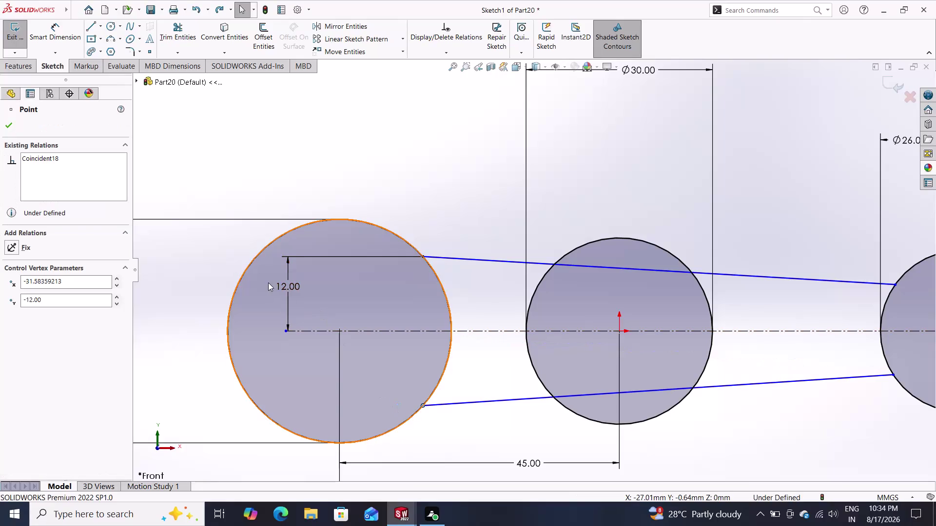
Delete the 12.00 dimension and dimension the left circle's tangent points 24 mm apart.
click(287, 292)
key(Delete)
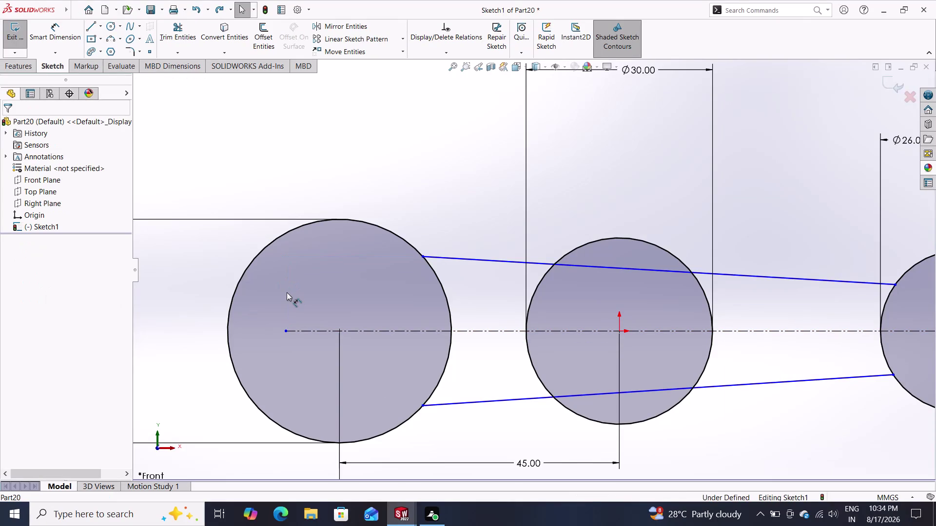
click(55, 32)
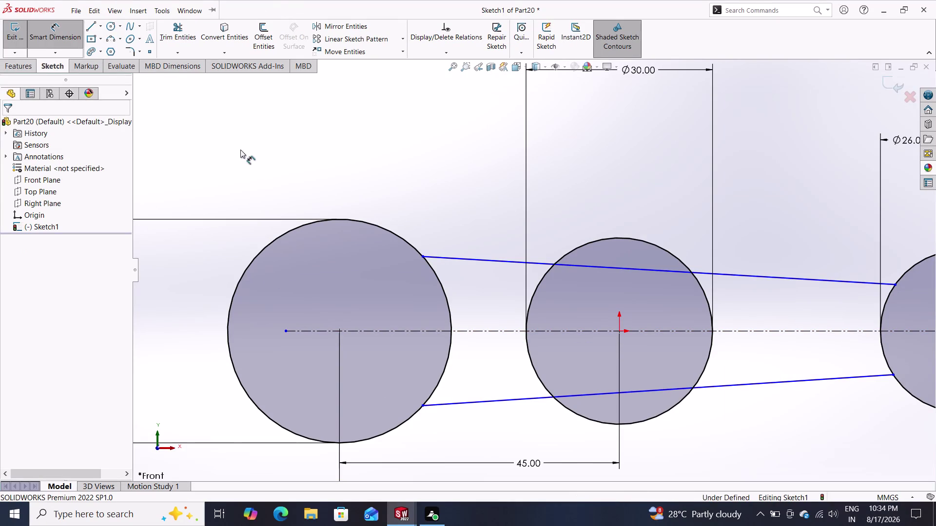
click(422, 257)
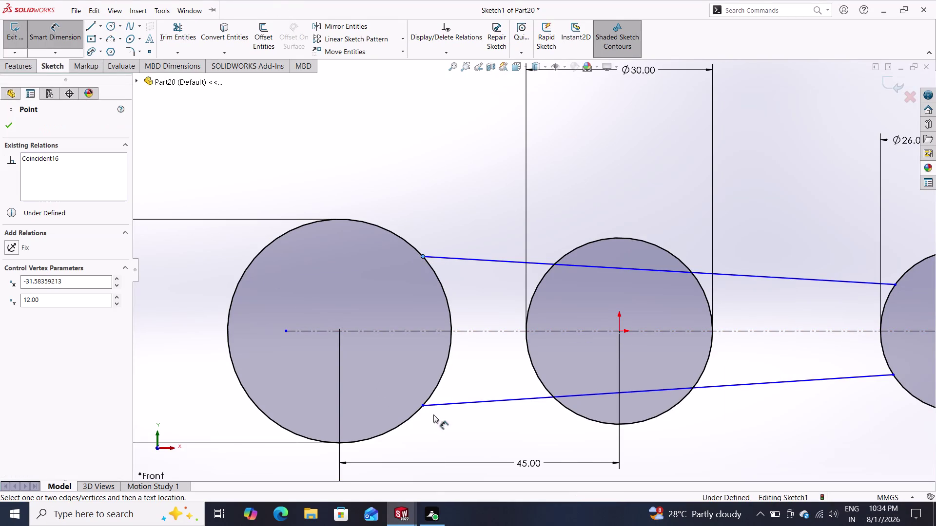
drag(423, 404, 405, 377)
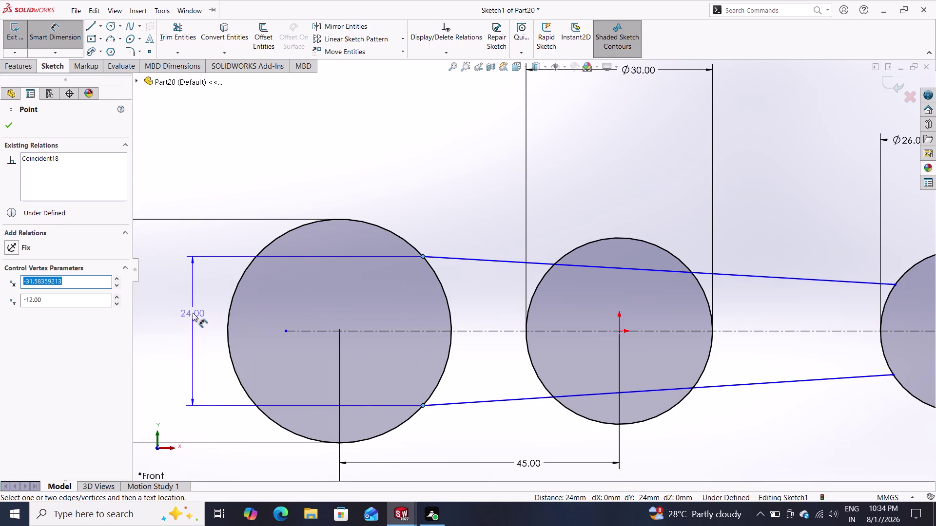
click(192, 312)
click(155, 297)
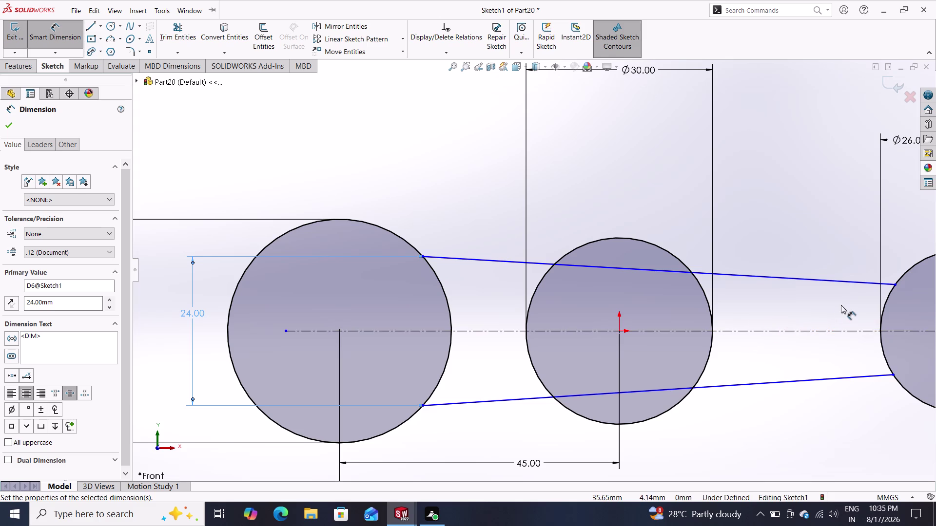
click(868, 283)
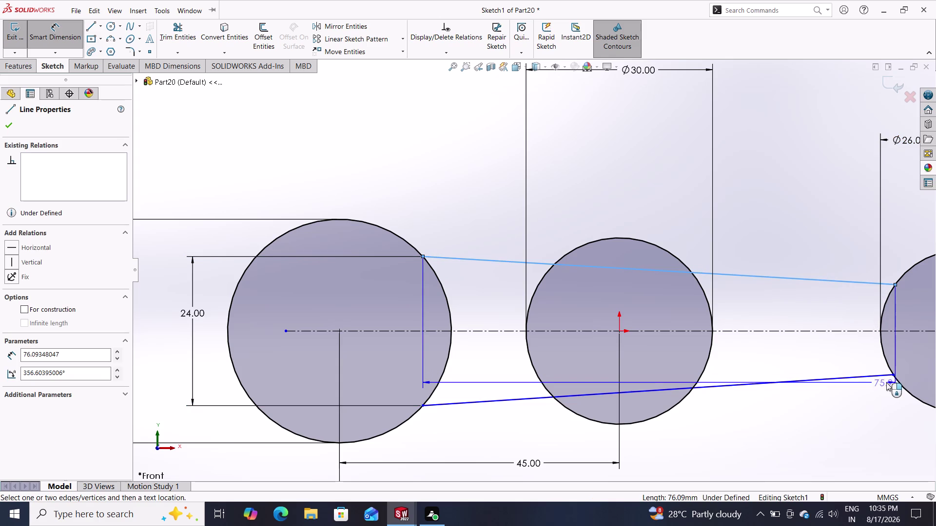
Dimension the right circle's tangent endpoints 15 mm apart, discarding an accidental angle dimension.
click(878, 376)
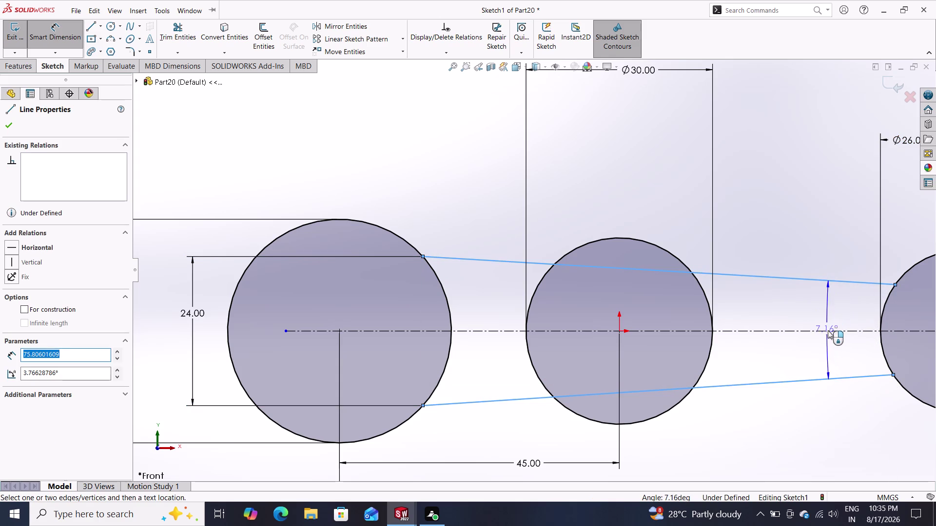
key(Escape)
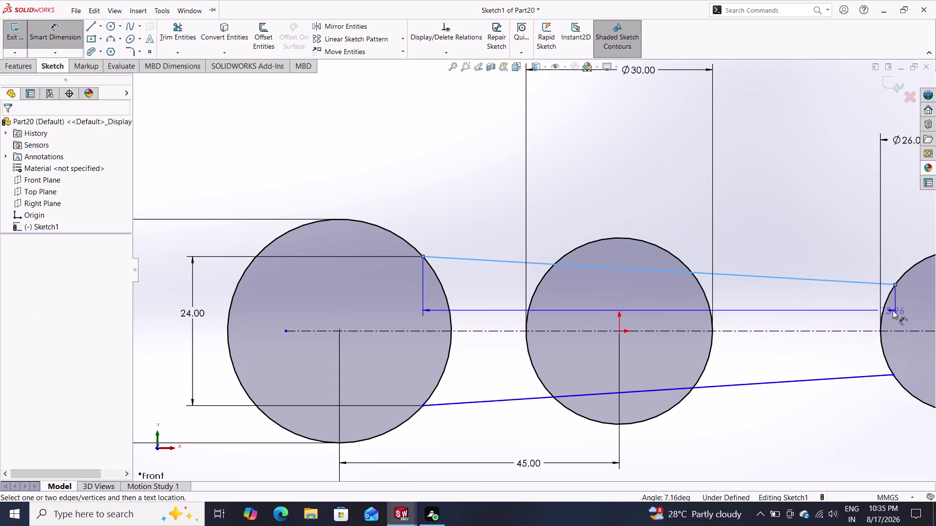
key(Escape)
click(893, 286)
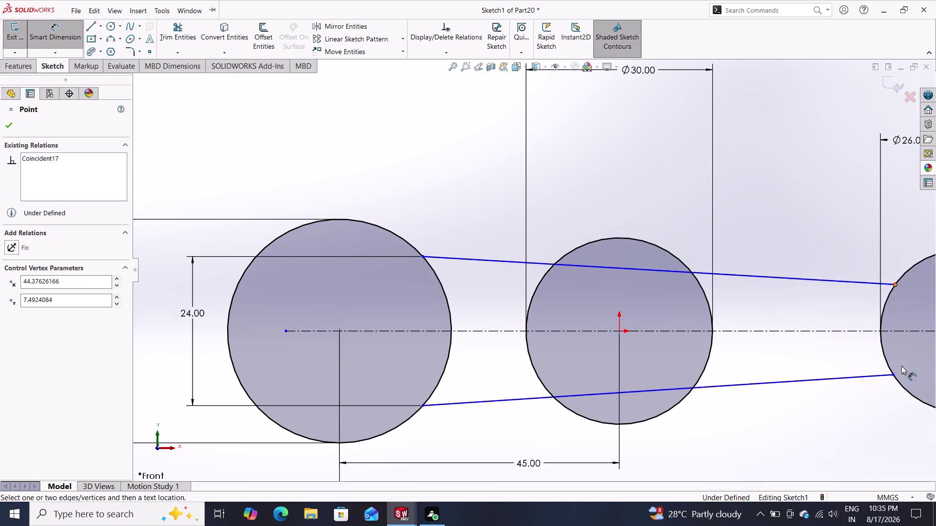
click(894, 374)
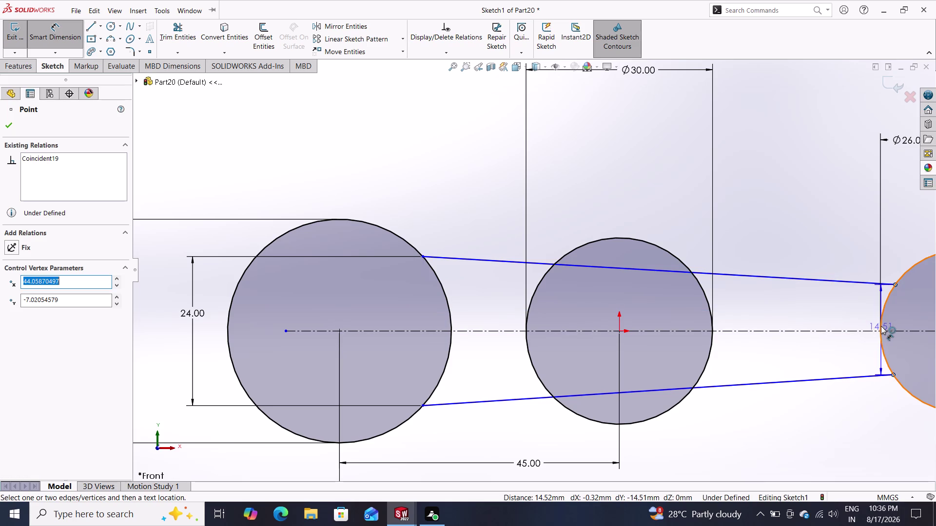
click(850, 321)
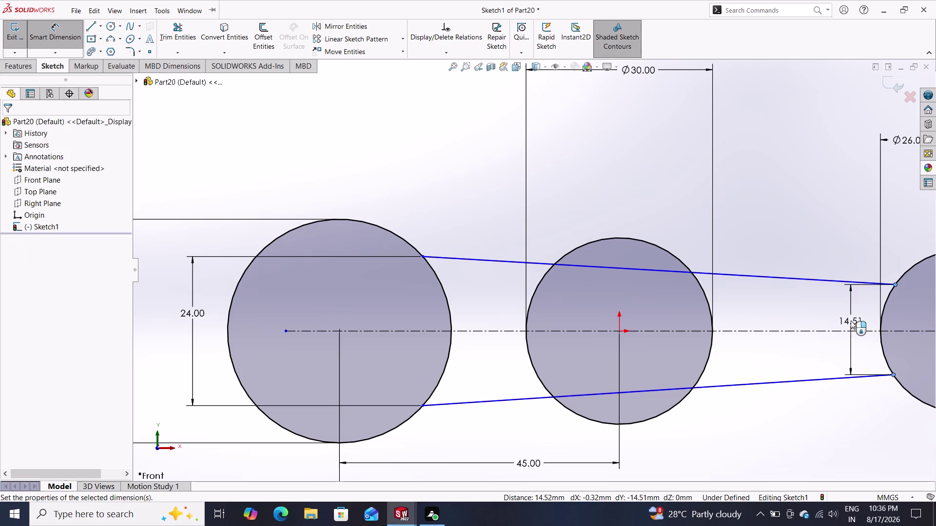
text(15)
key(Return)
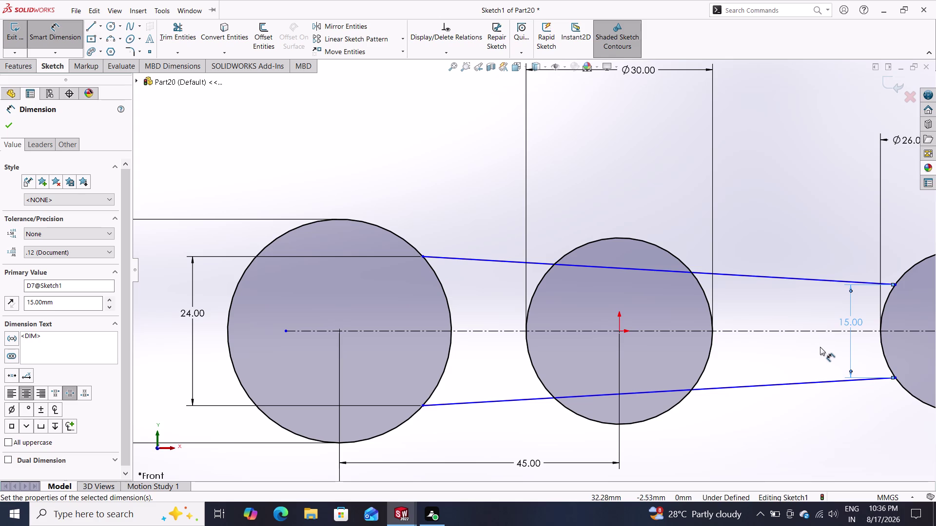
Change the right circle's tangent-point spacing from 15 to 11 mm.
double_click(847, 323)
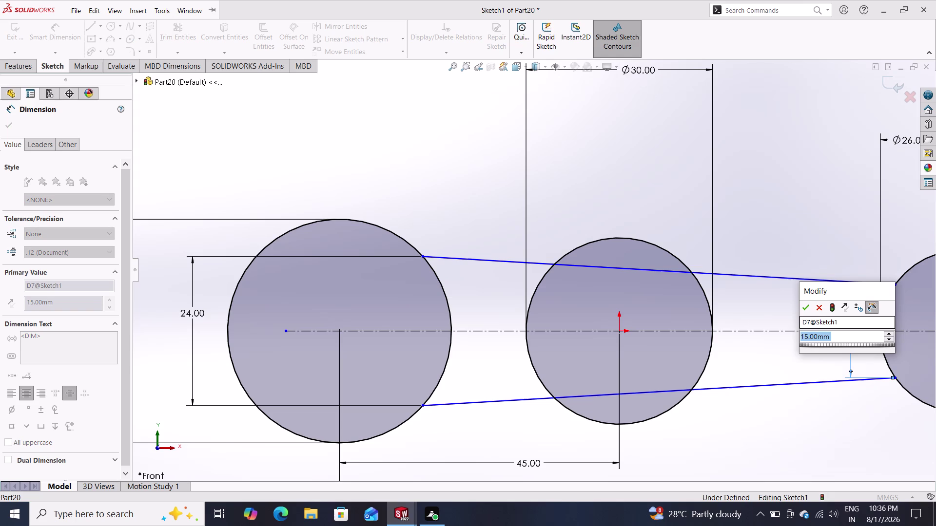
text(1)
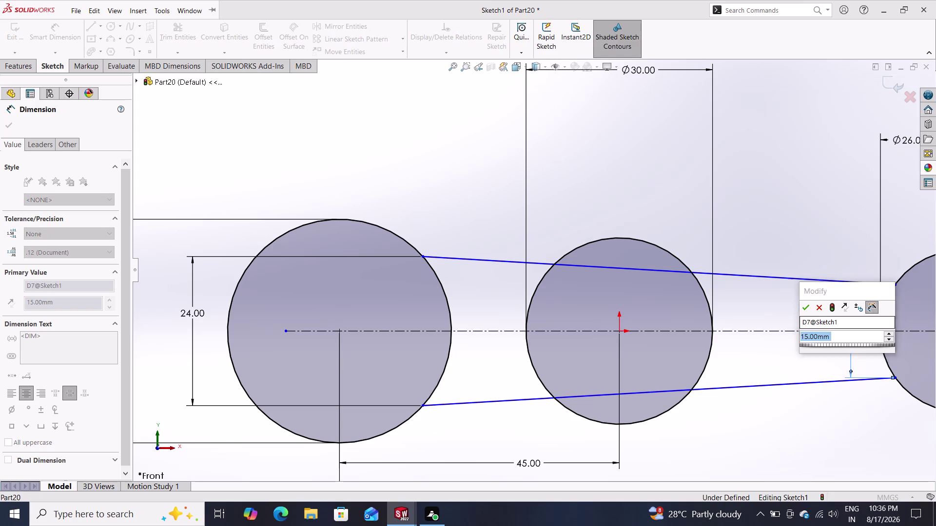
text(1)
key(Return)
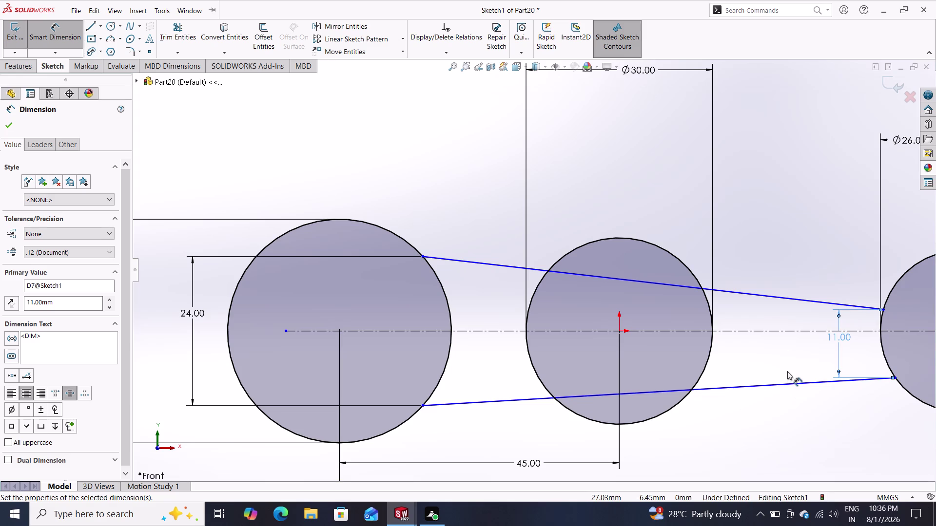
click(810, 330)
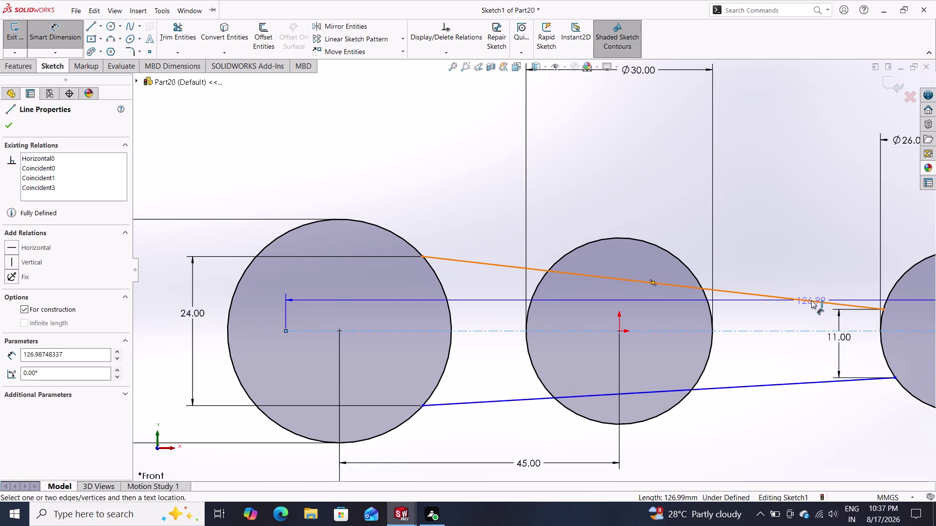
Dimension the right upper tangent point 11/2 (5.50 mm) above the centerline.
click(811, 298)
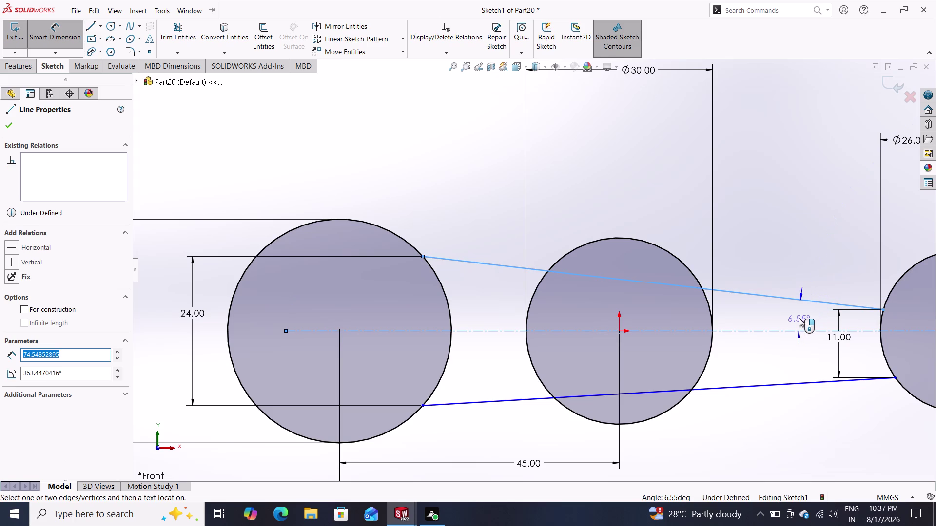
key(Escape)
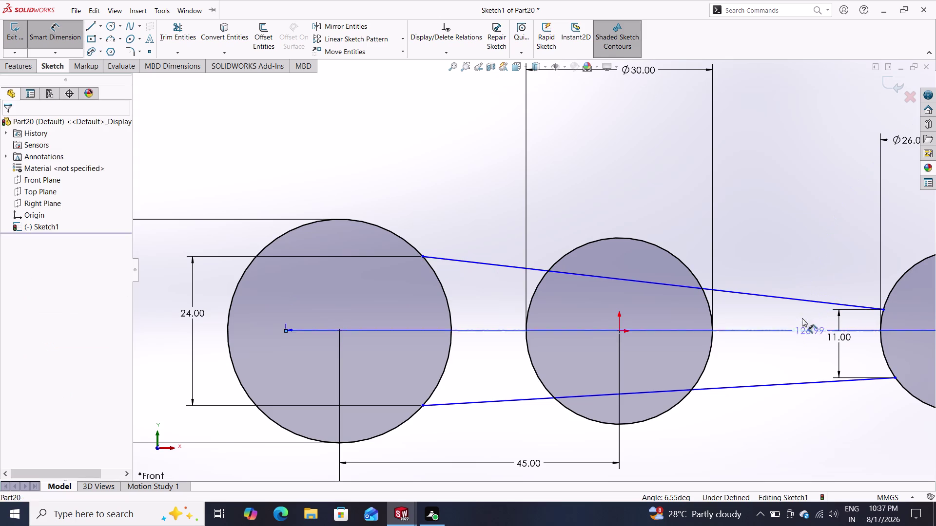
key(Escape)
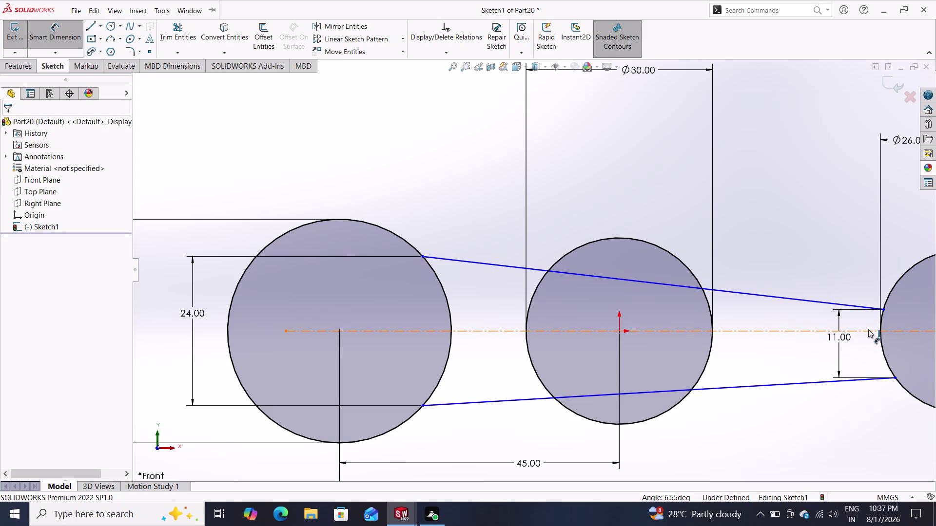
click(874, 332)
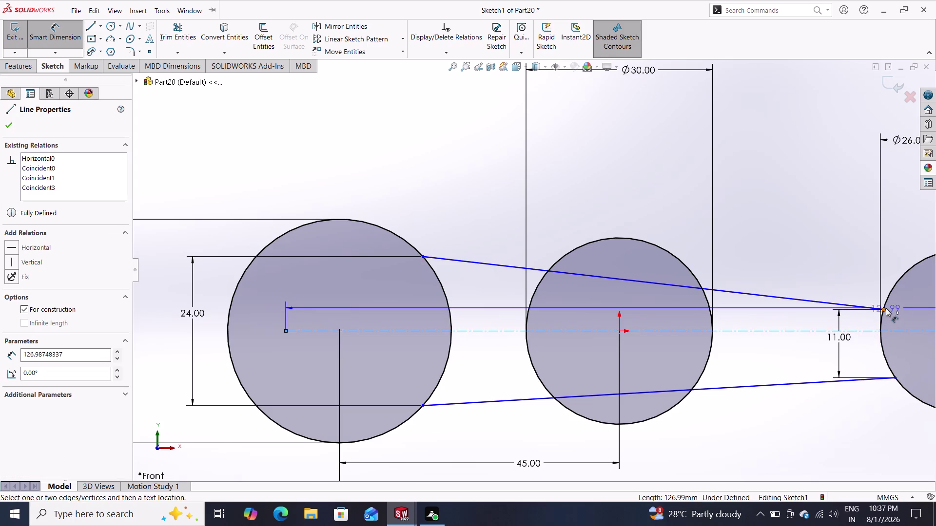
click(885, 308)
click(803, 314)
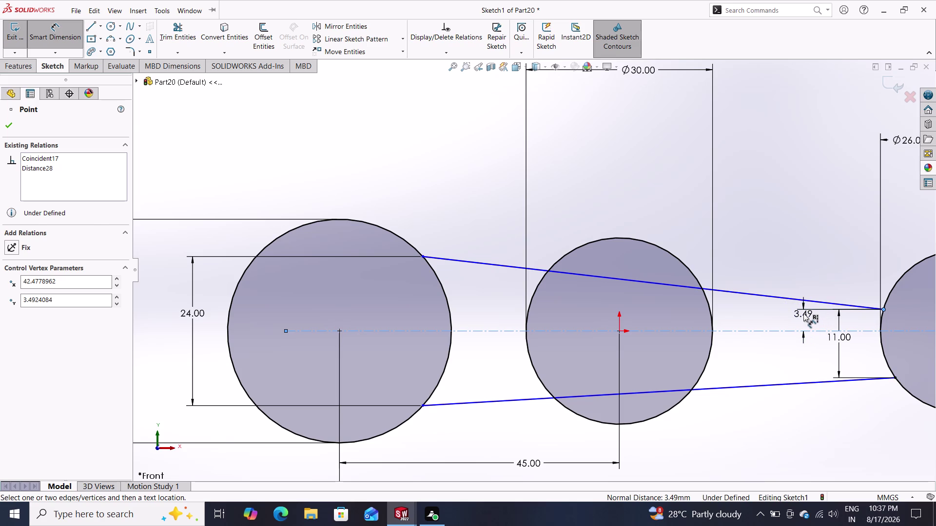
text(1)
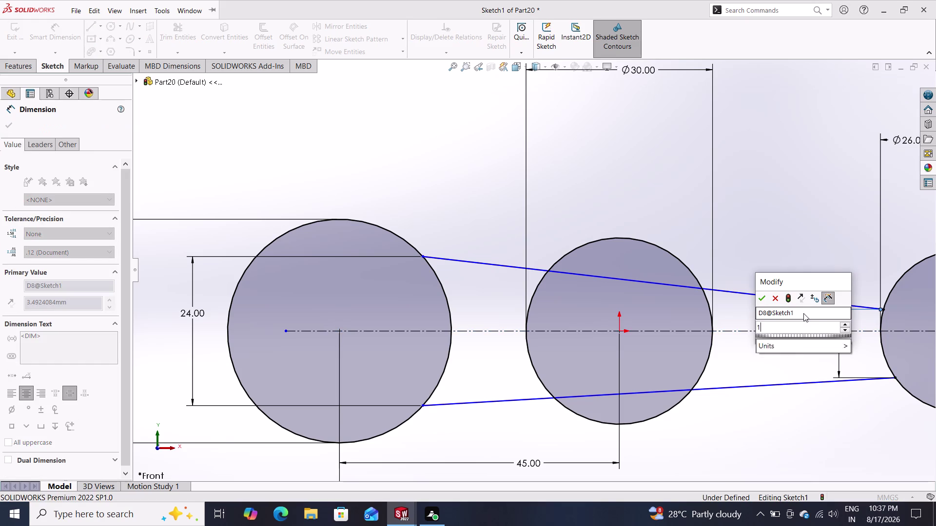
text(1)
text(/2)
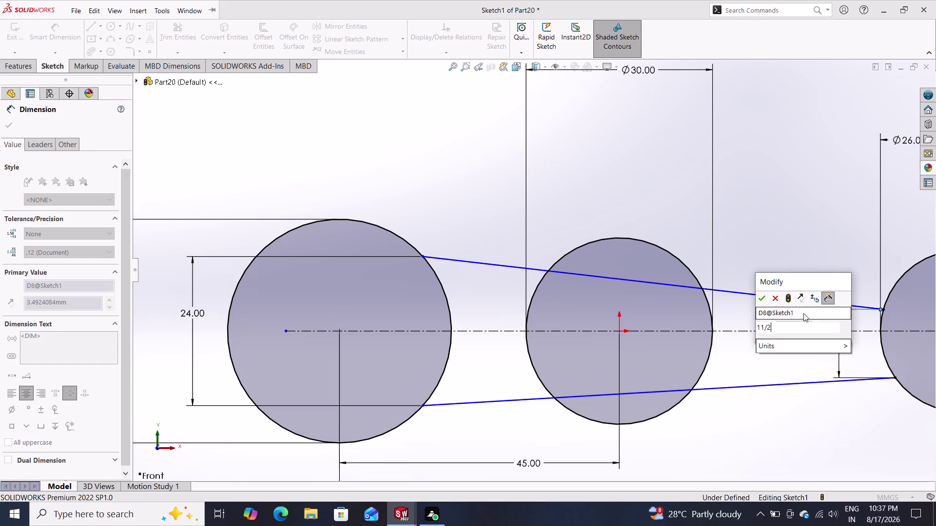
key(Return)
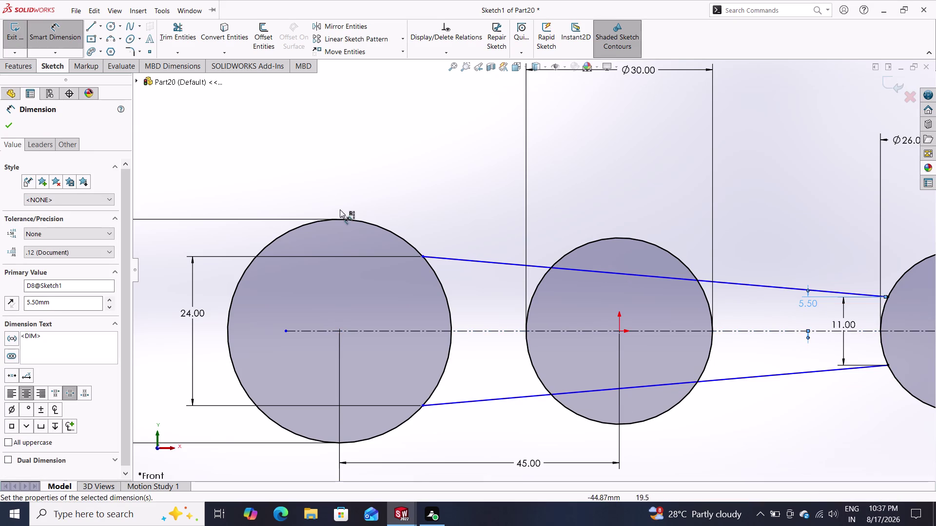
click(9, 125)
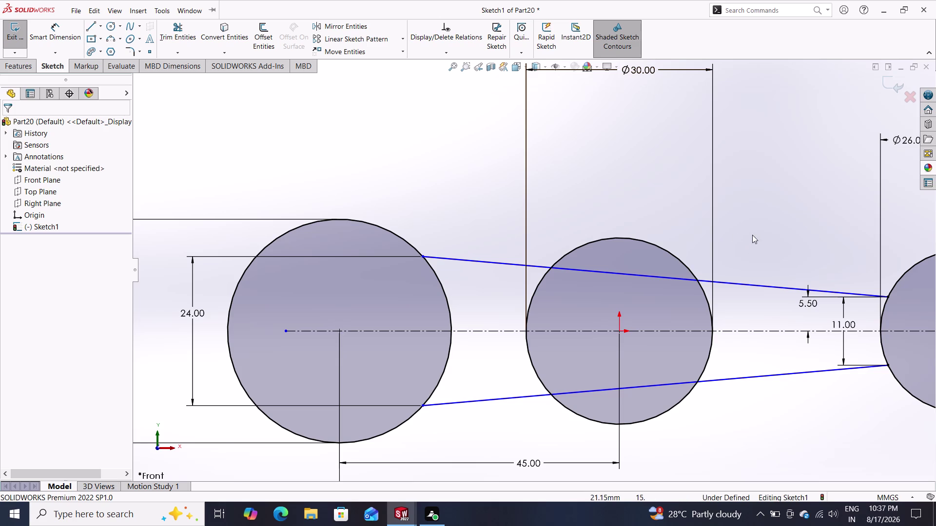
Trim the middle and right circles' unwanted arcs, accepting deletion of the 11.00 dimension.
scroll(down, 3)
scroll(up, 3)
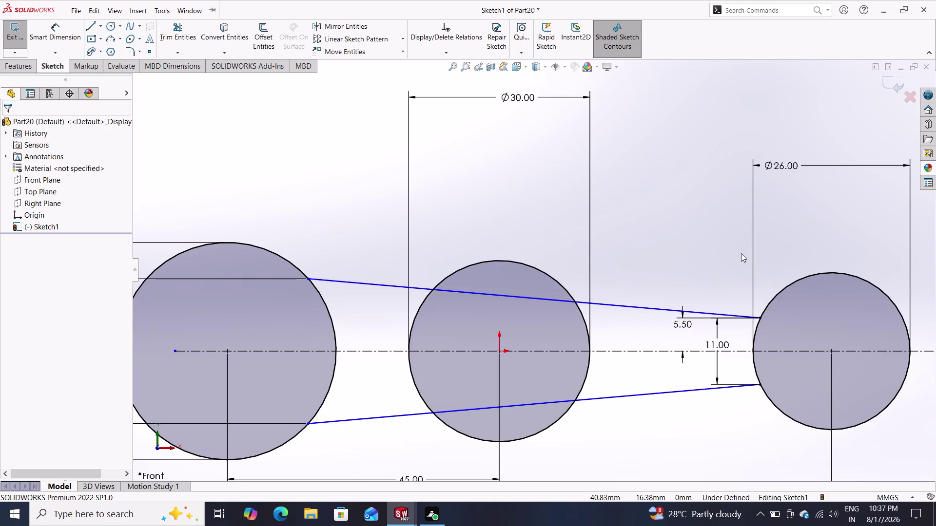
scroll(down, 3)
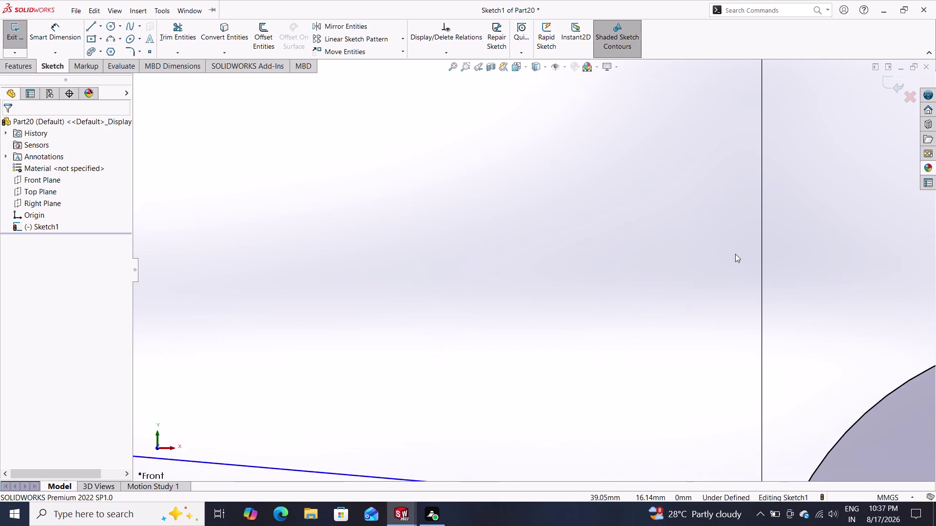
scroll(up, 3)
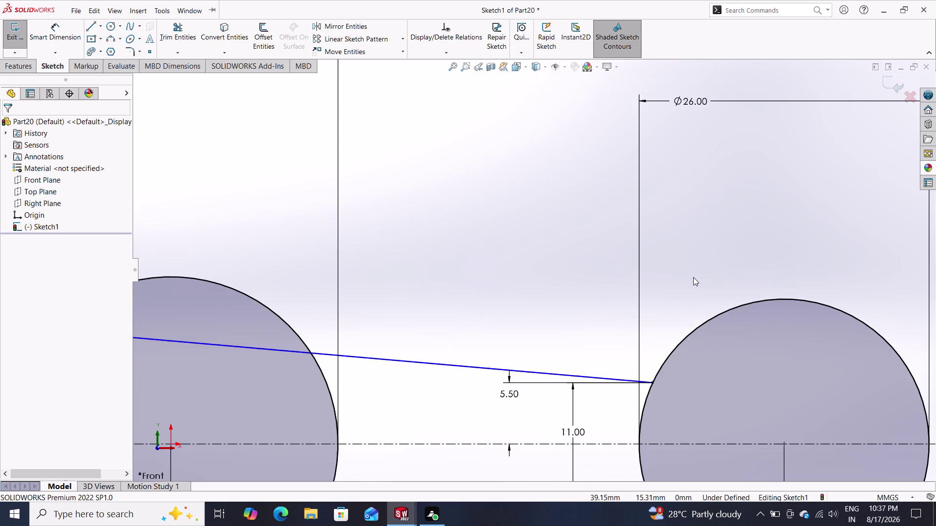
scroll(up, 3)
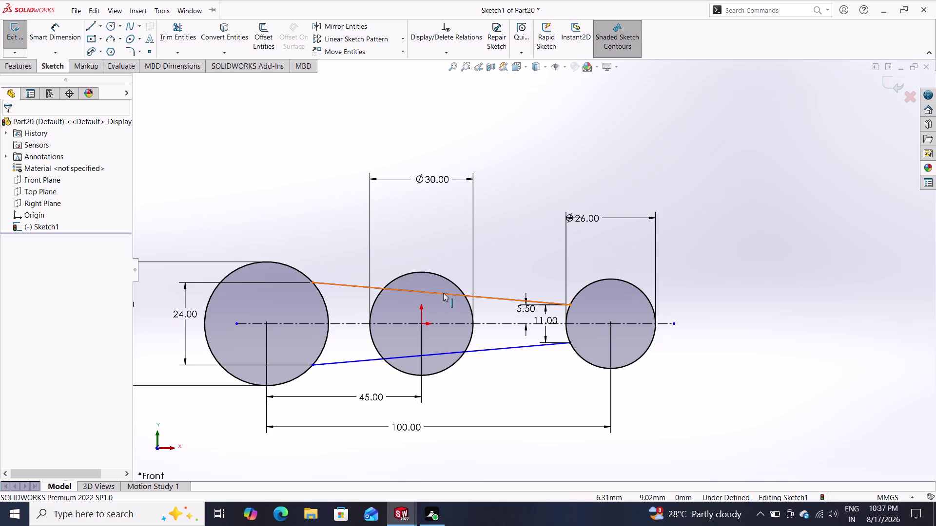
click(175, 35)
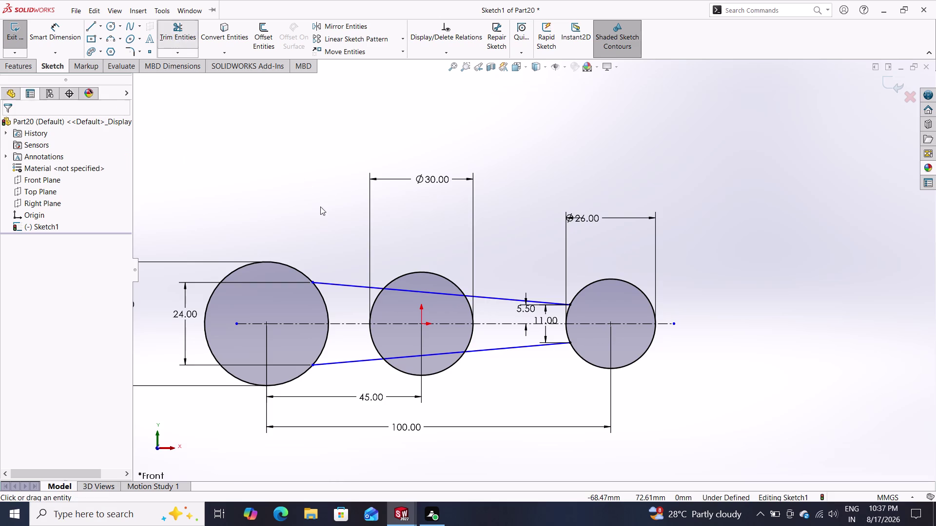
click(411, 289)
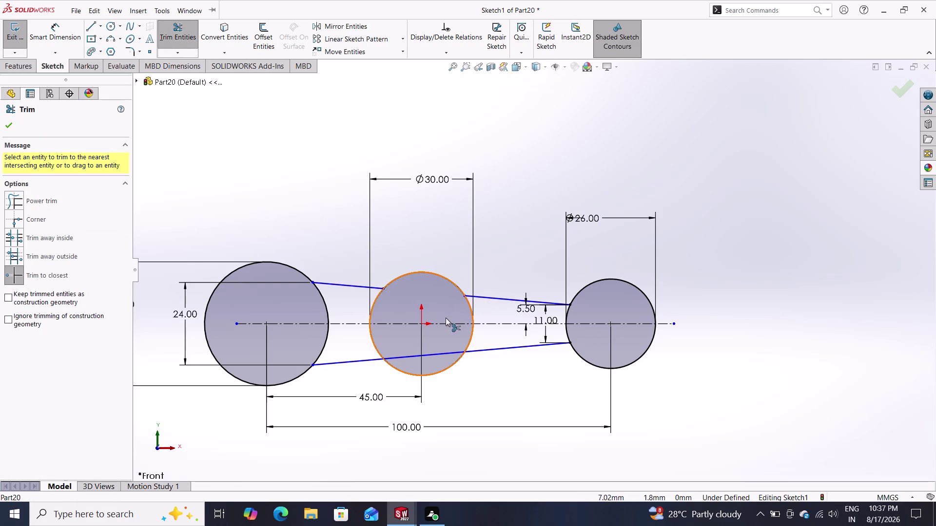
click(469, 304)
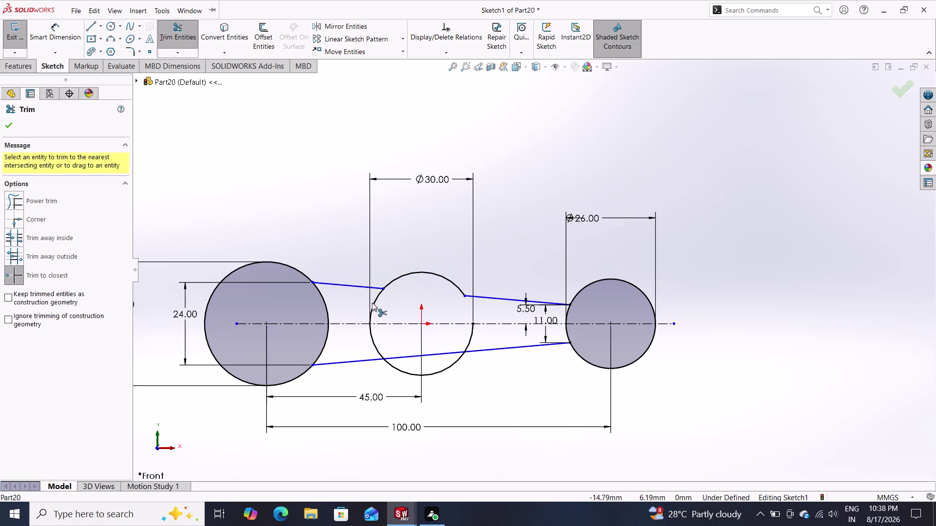
click(373, 303)
click(568, 313)
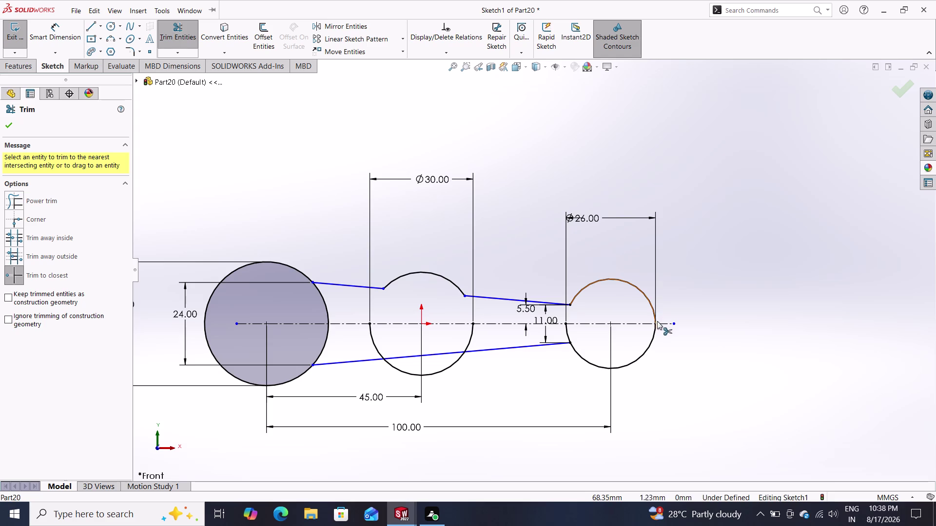
click(645, 354)
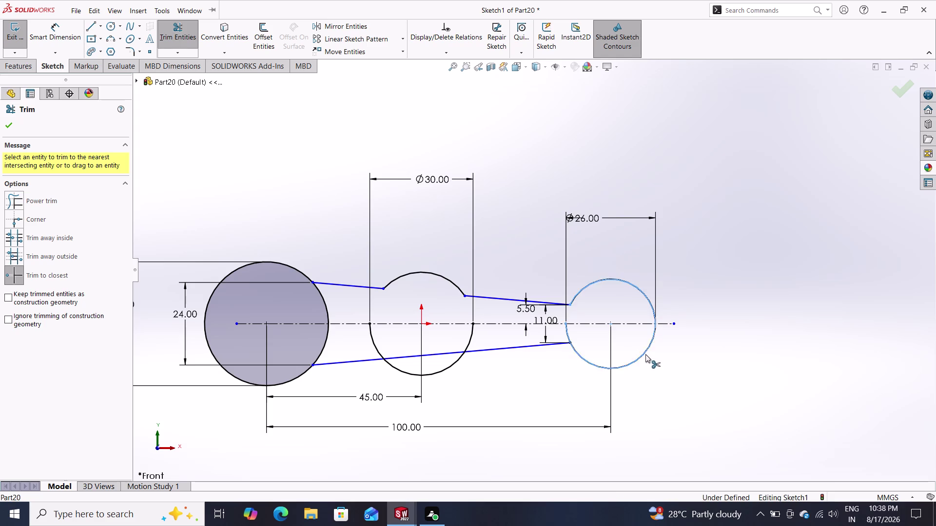
click(568, 334)
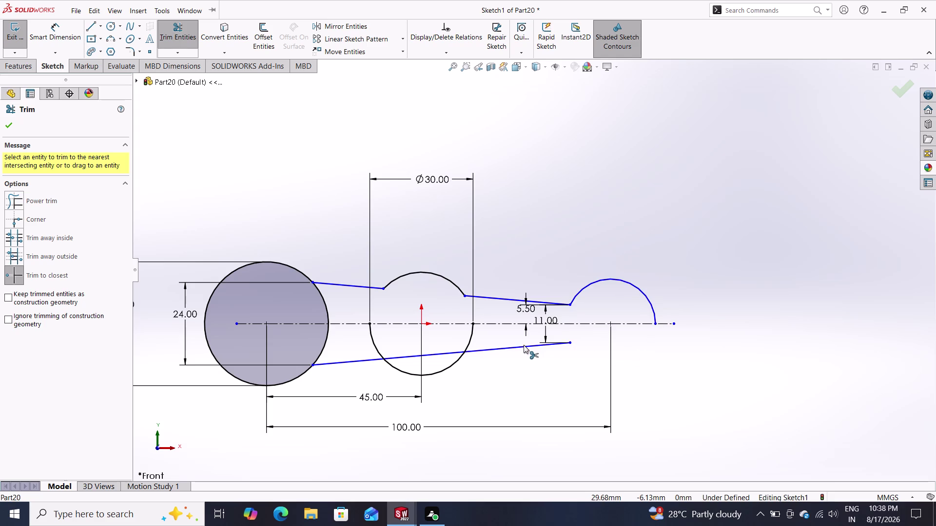
click(523, 345)
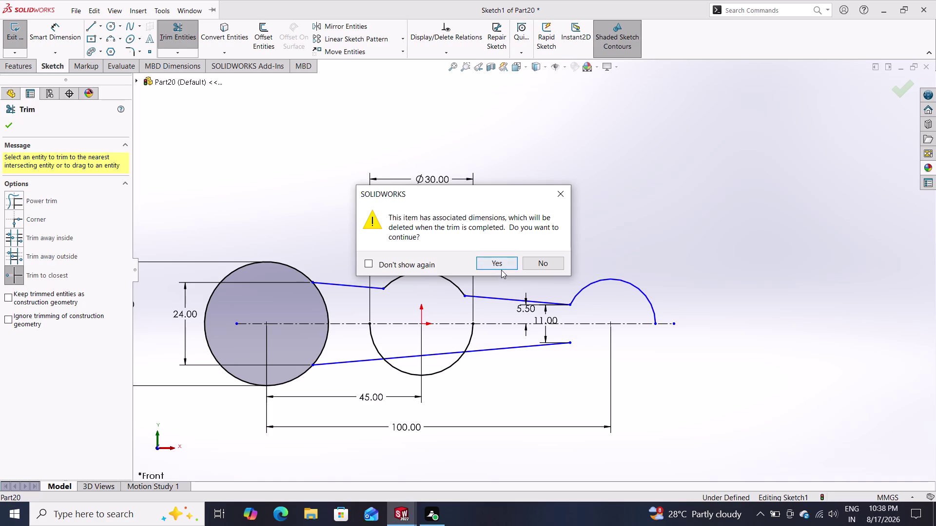
click(501, 266)
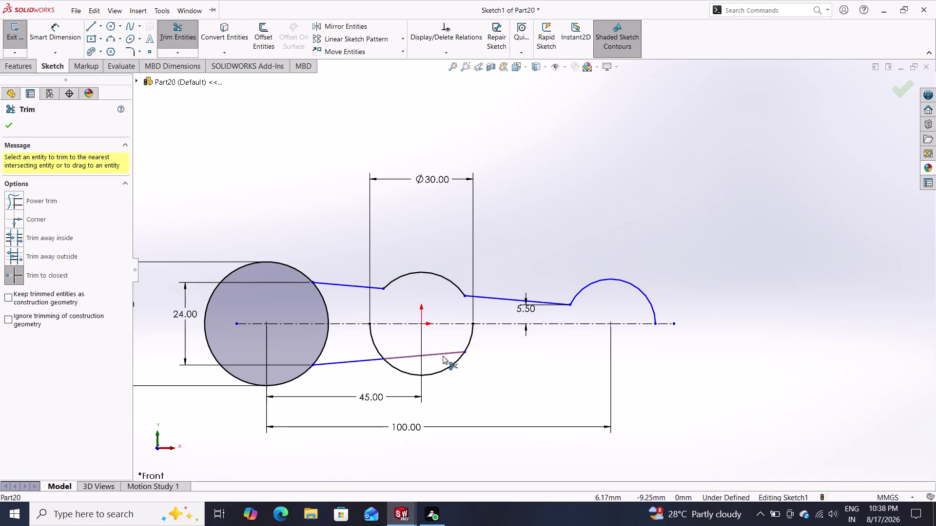
Trim the lower lines and the middle circle's lower arc, undoing the last trim.
click(442, 354)
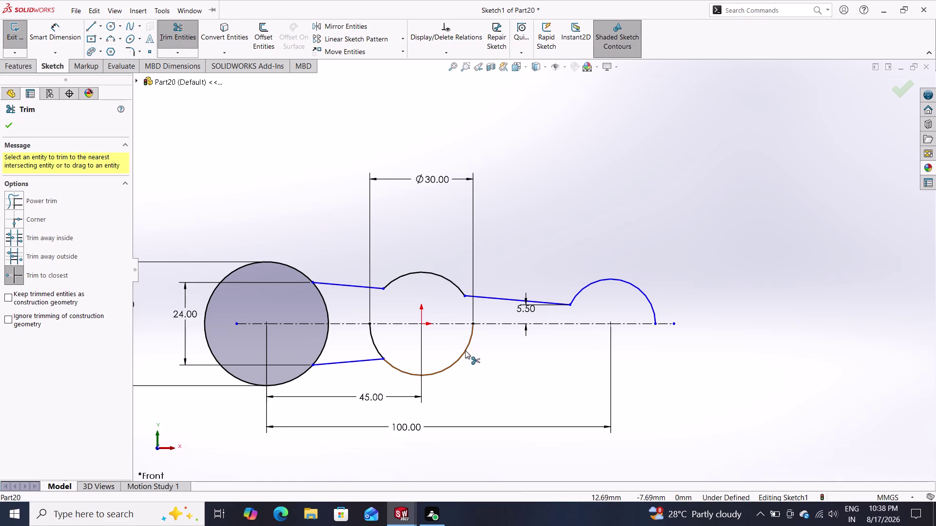
click(465, 350)
click(374, 342)
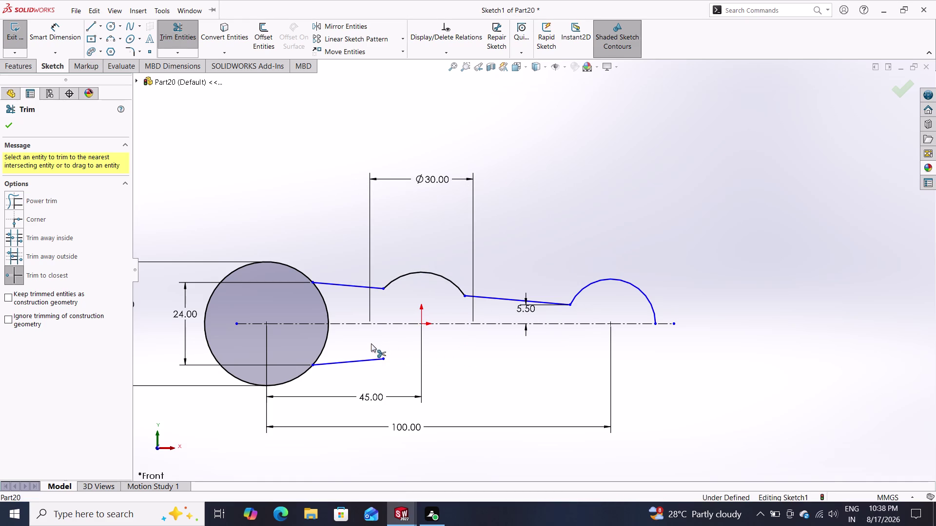
click(353, 361)
click(321, 350)
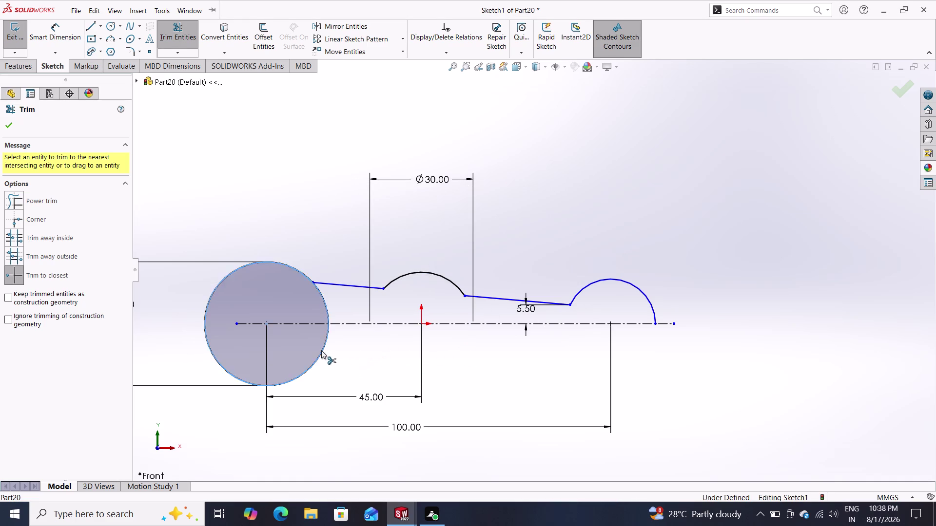
key(ctrl+z)
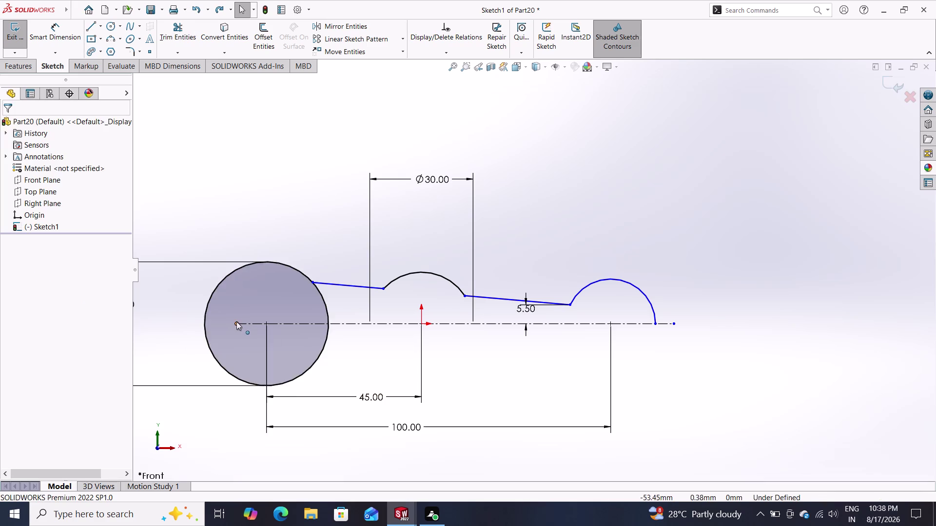
Extend the centreline past the left circle and trim the left circle's arc.
drag(236, 323, 200, 321)
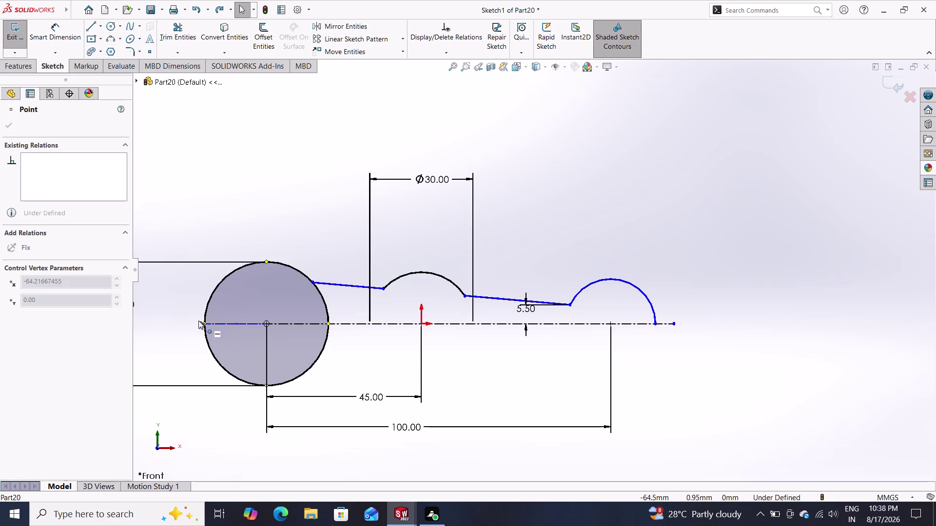
drag(200, 321, 196, 321)
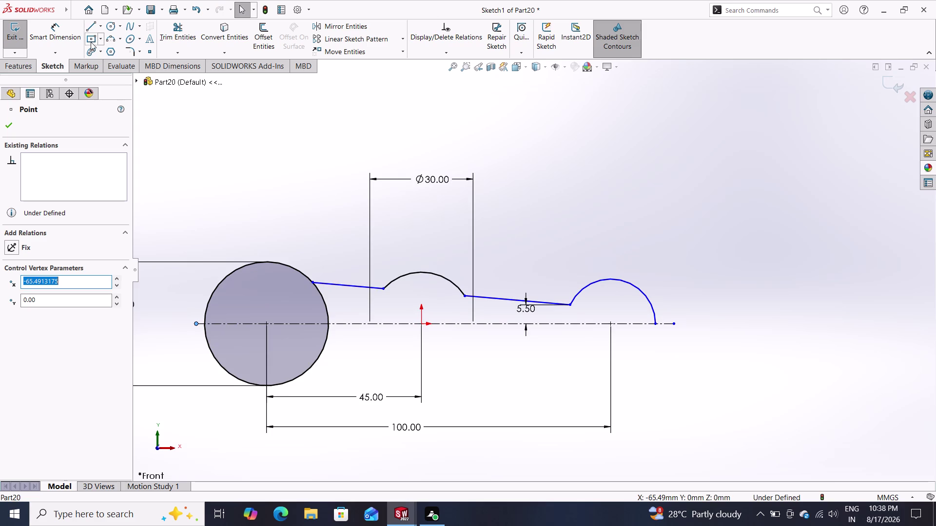
click(174, 30)
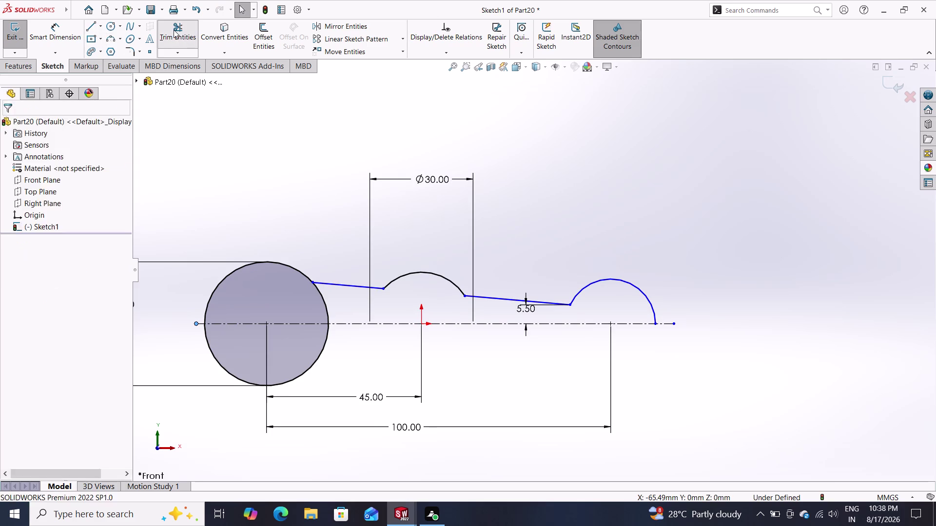
click(321, 355)
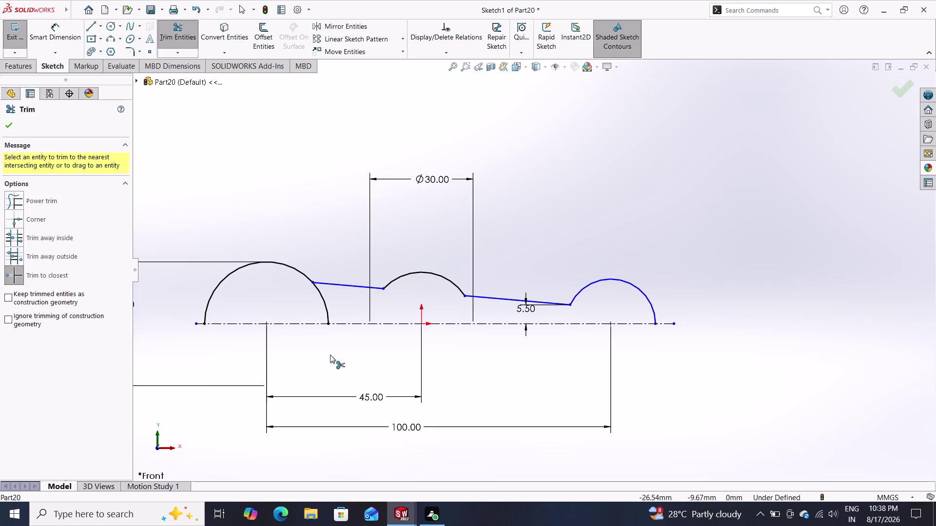
click(325, 307)
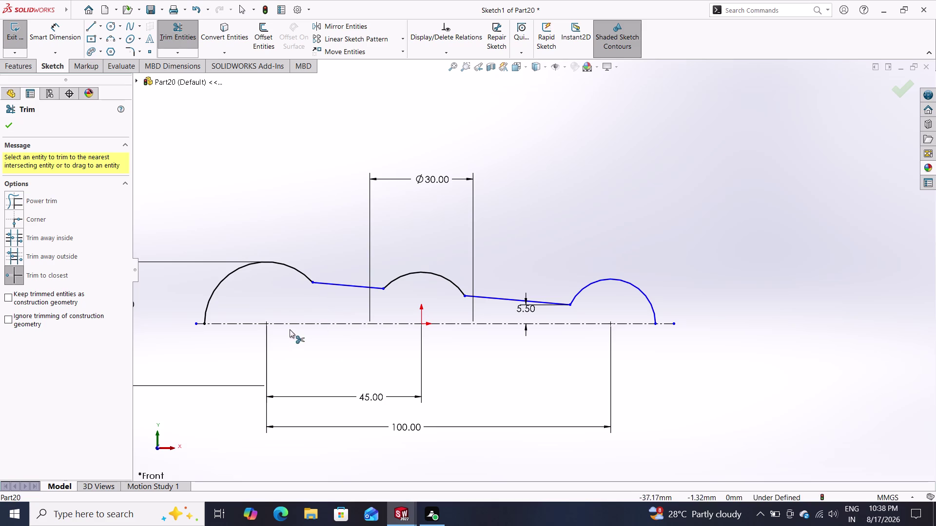
click(9, 122)
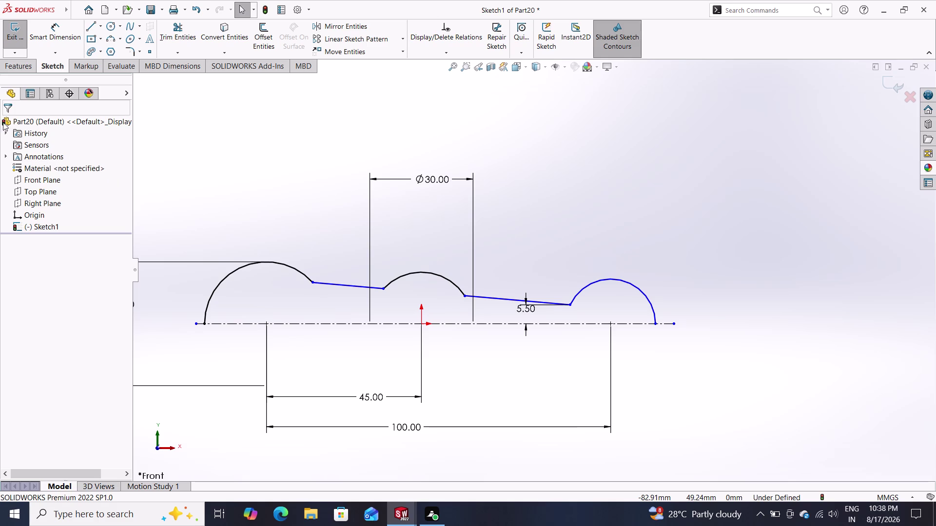
click(89, 28)
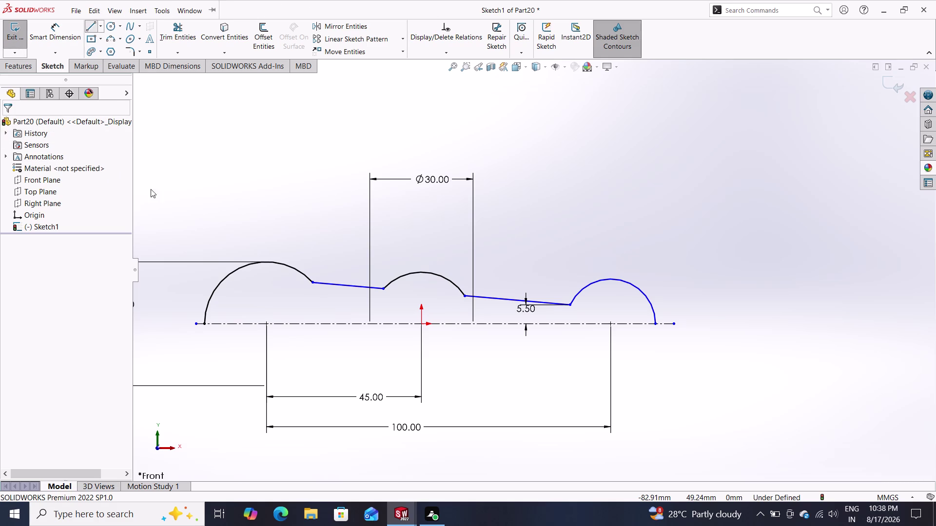
Draw a horizontal closing line along the centreline between the profile's end points.
click(205, 325)
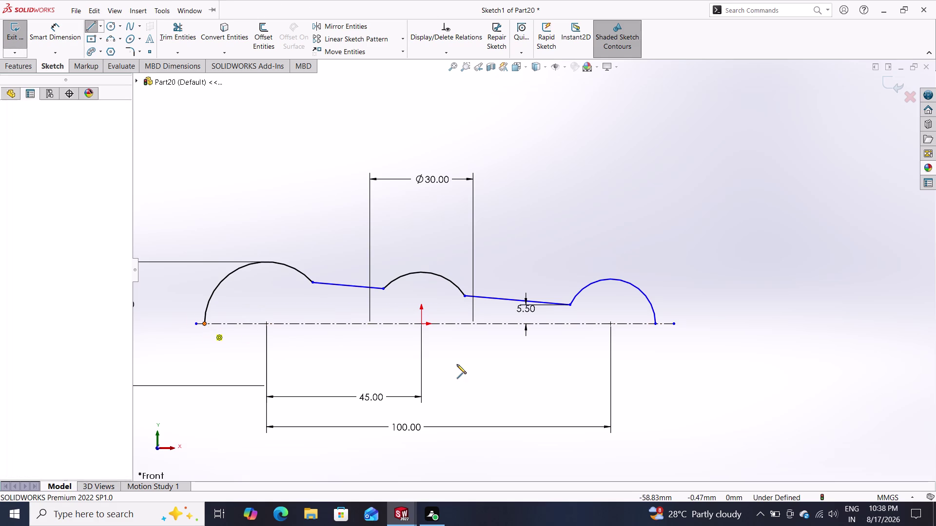
click(654, 325)
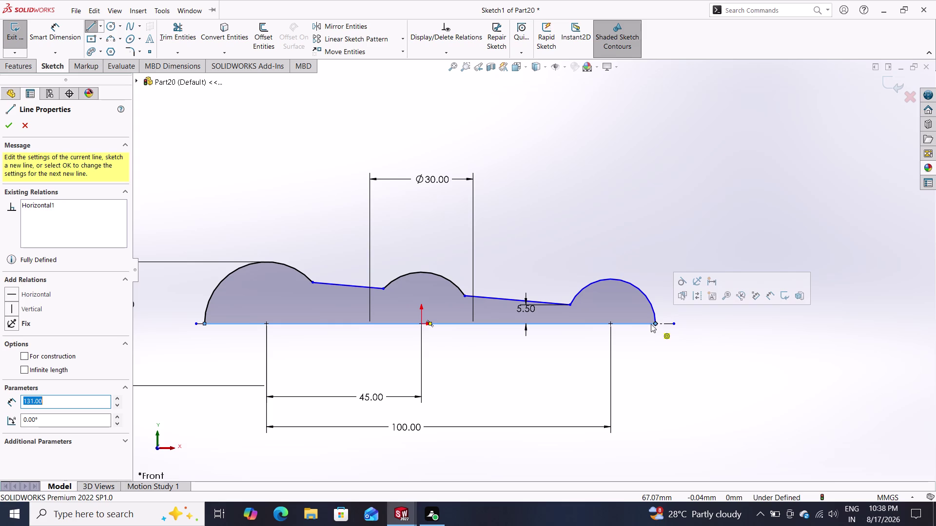
key(Escape)
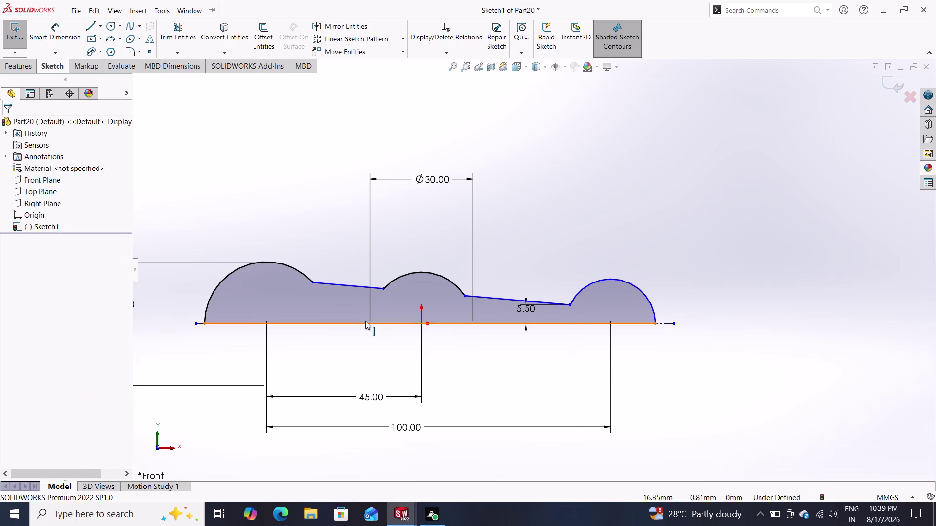
click(19, 64)
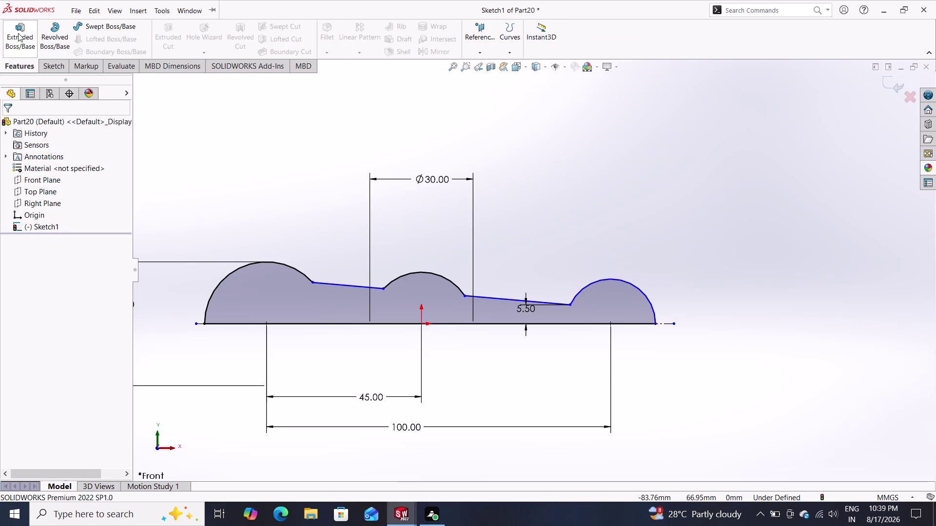
click(53, 38)
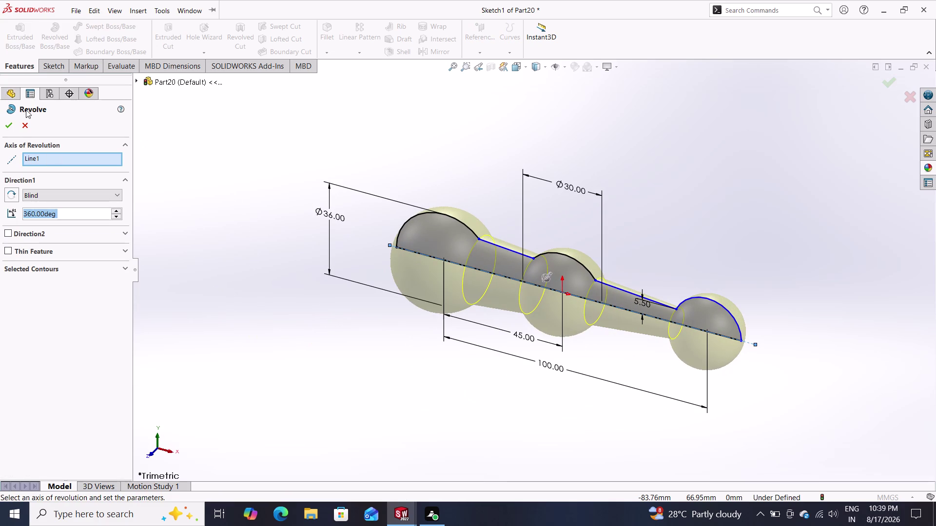
Accept the 360° revolve about Line1, creating the Revolve1 solid.
click(11, 125)
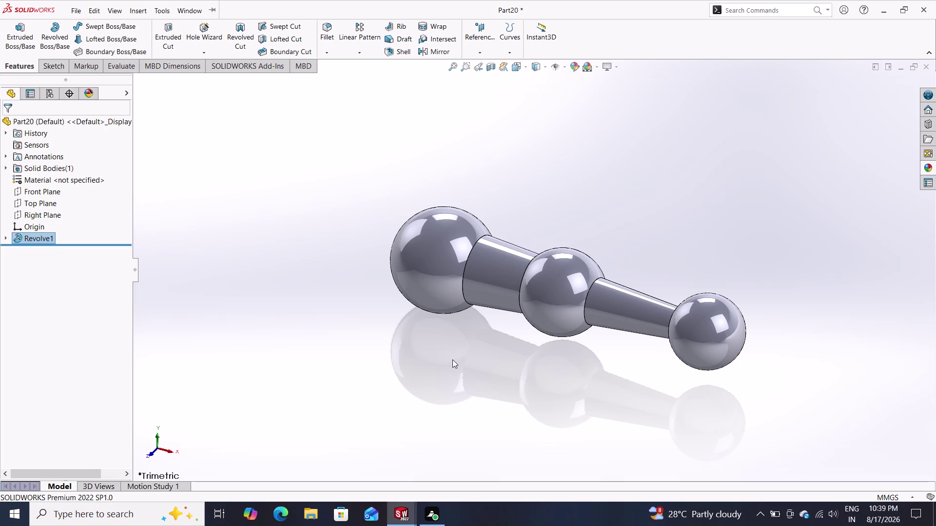
click(51, 202)
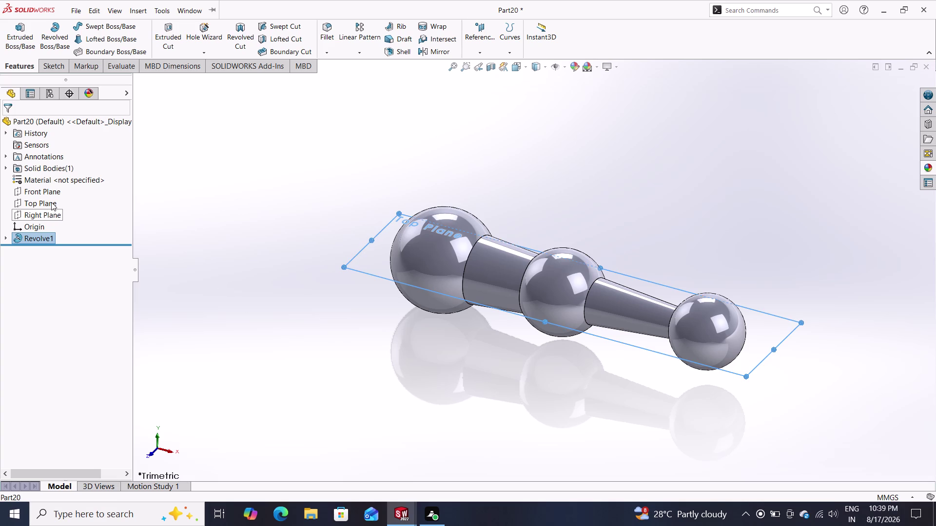
Open Sketch2 on the Top Plane of the revolved part.
click(59, 186)
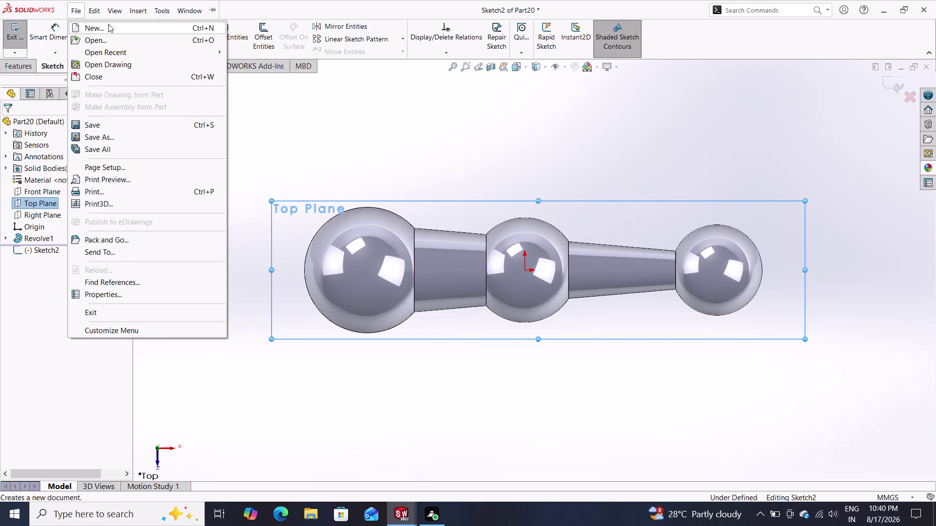
click(271, 146)
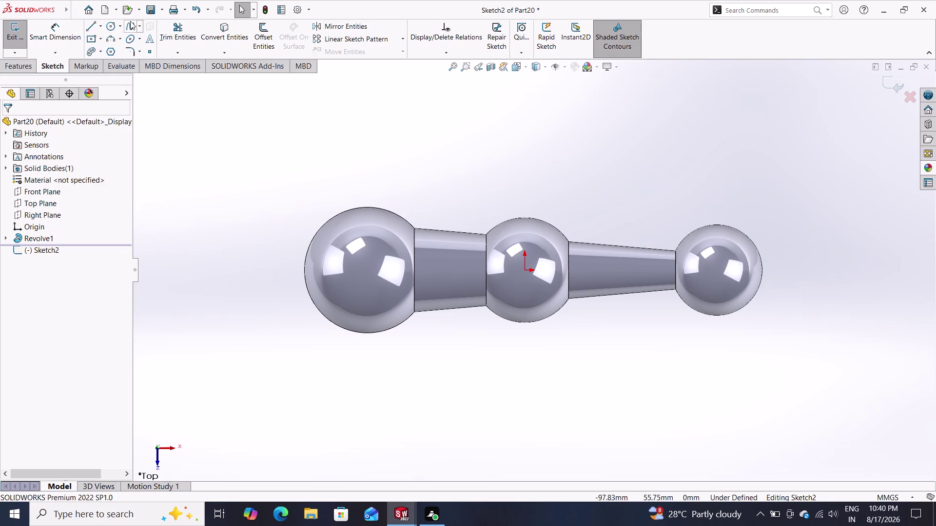
Sketch a circle at the origin on the middle ball and give it a 13 mm diameter.
click(116, 27)
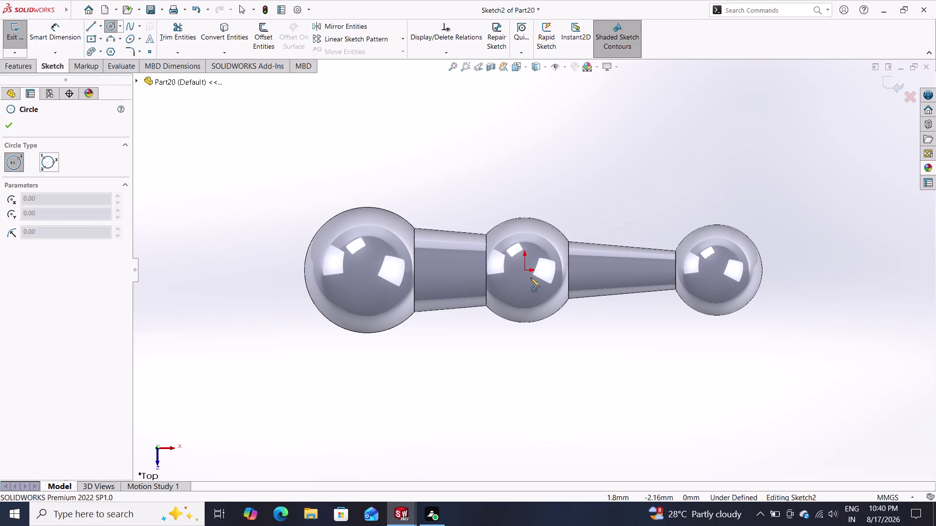
click(525, 270)
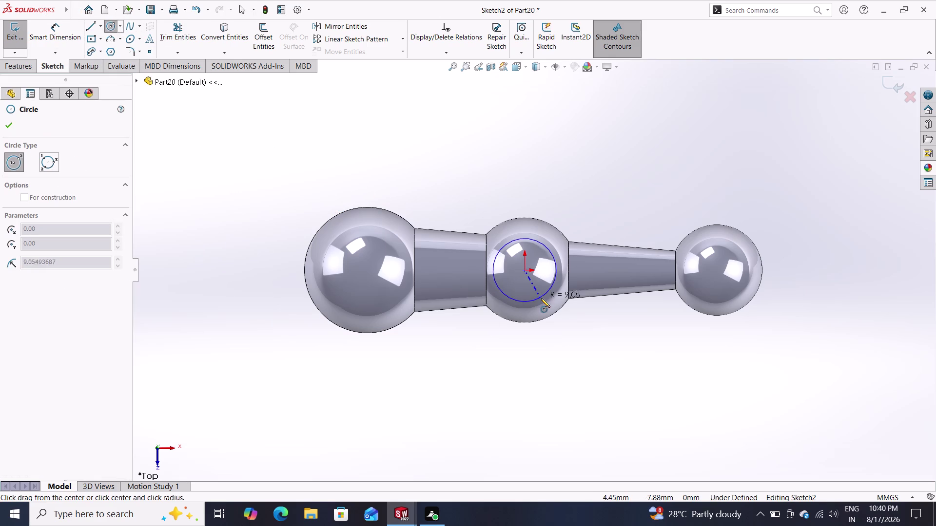
click(541, 298)
click(63, 39)
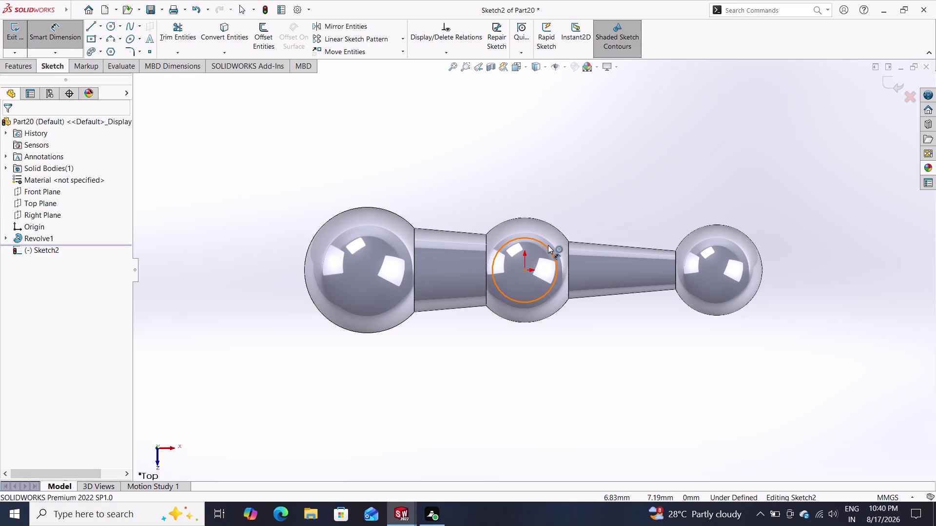
click(547, 245)
click(575, 180)
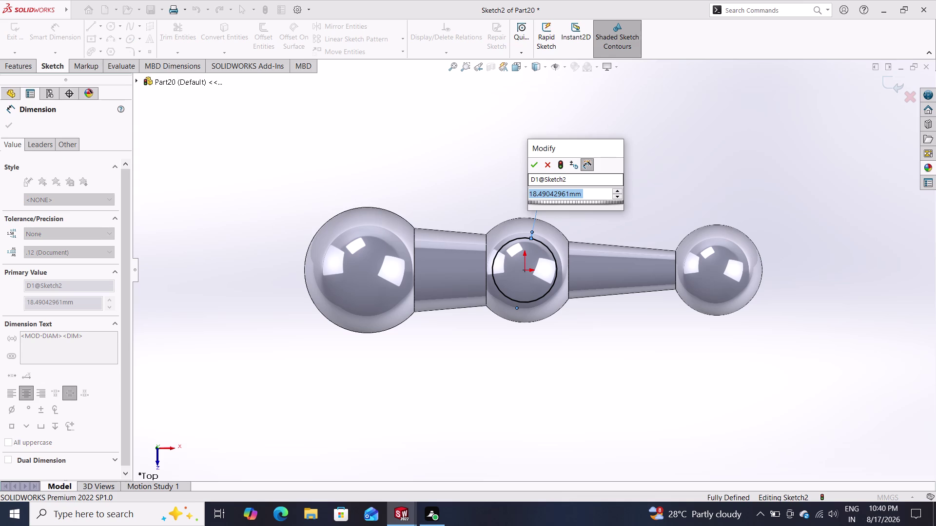
text(13)
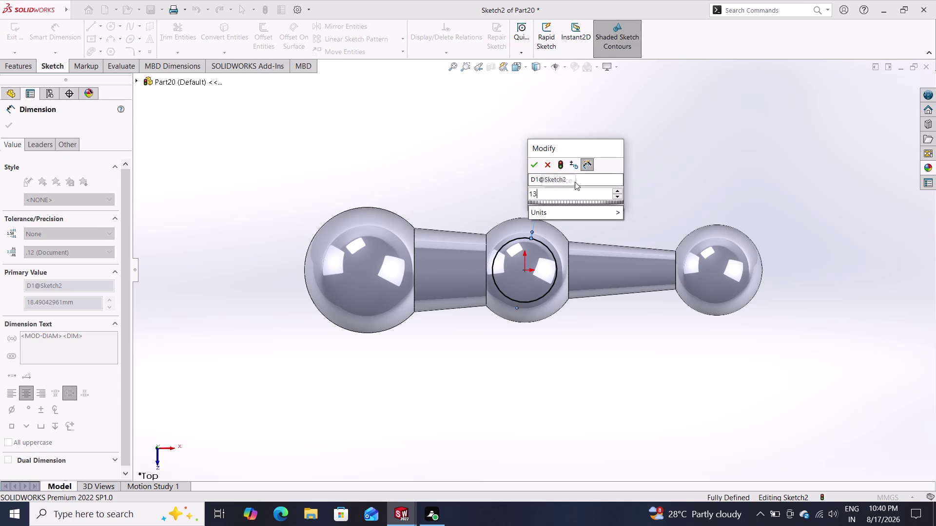
key(Return)
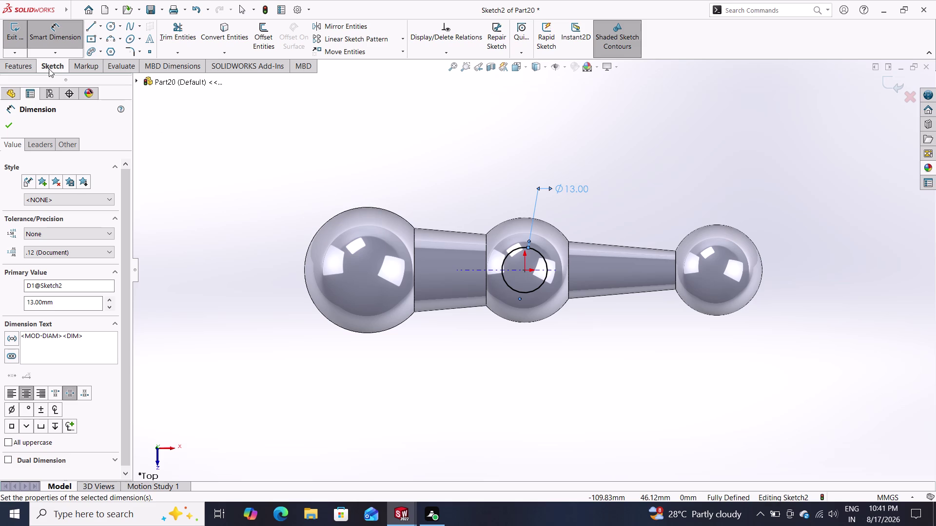
click(30, 66)
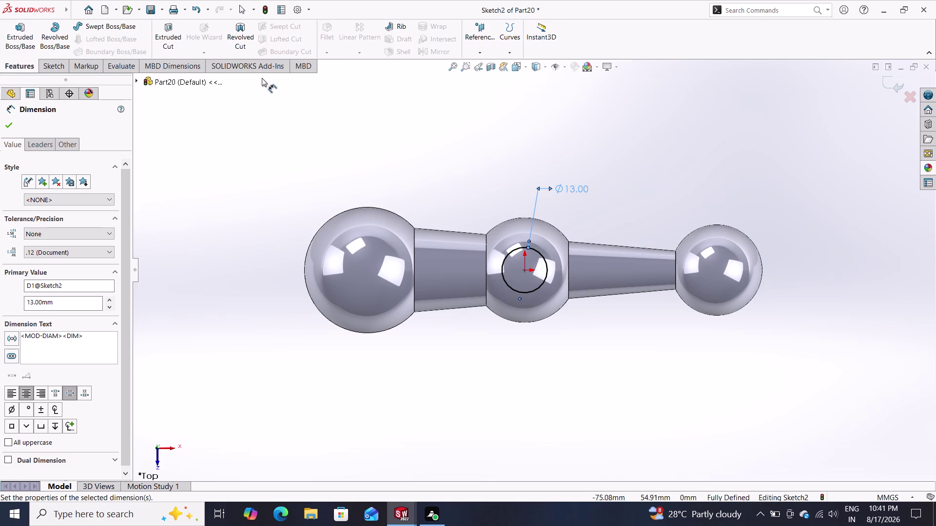
Try an extruded cut with Sketch2, orbit to inspect it, then undo it.
click(174, 30)
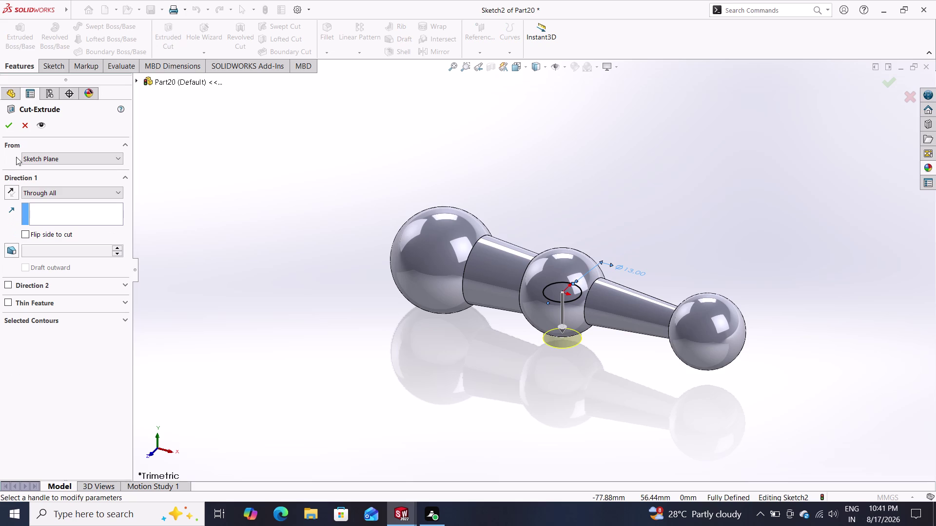
click(5, 128)
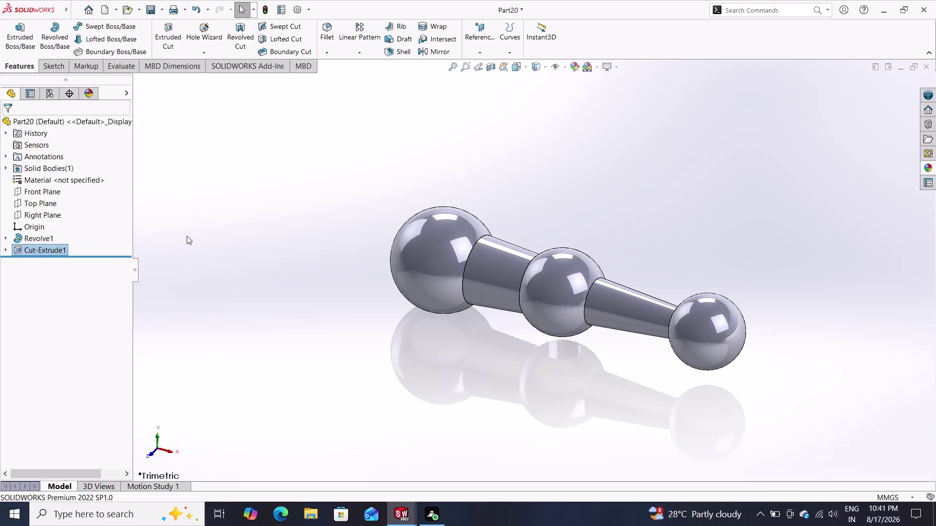
middle_click(455, 375)
middle_drag(456, 376, 459, 315)
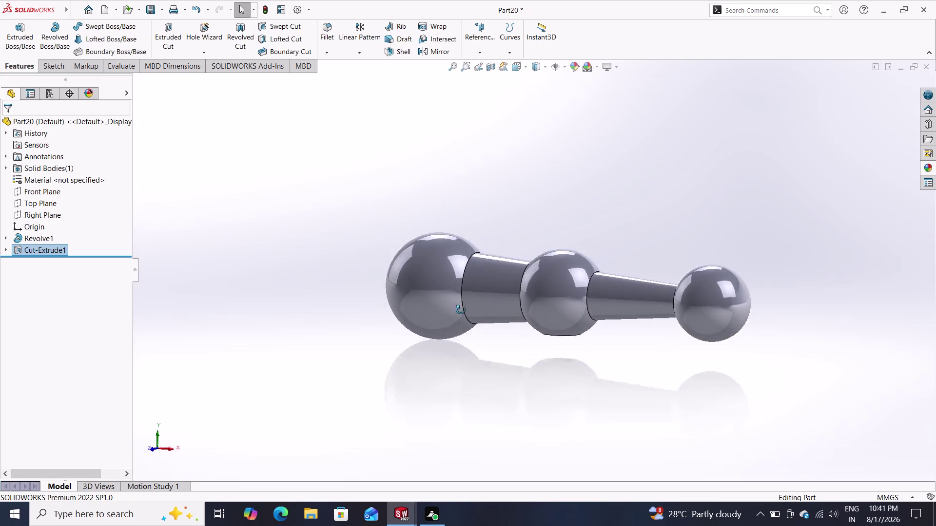
middle_drag(459, 315, 490, 285)
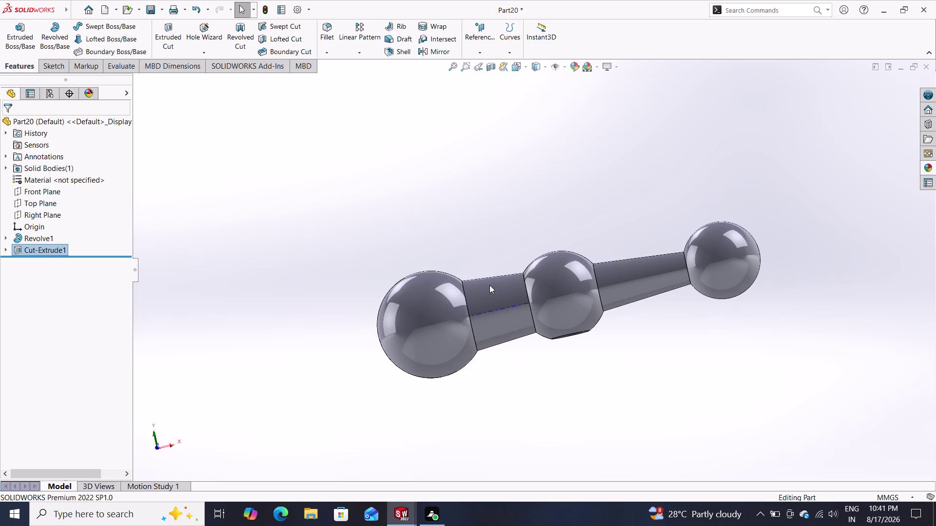
key(ctrl+z)
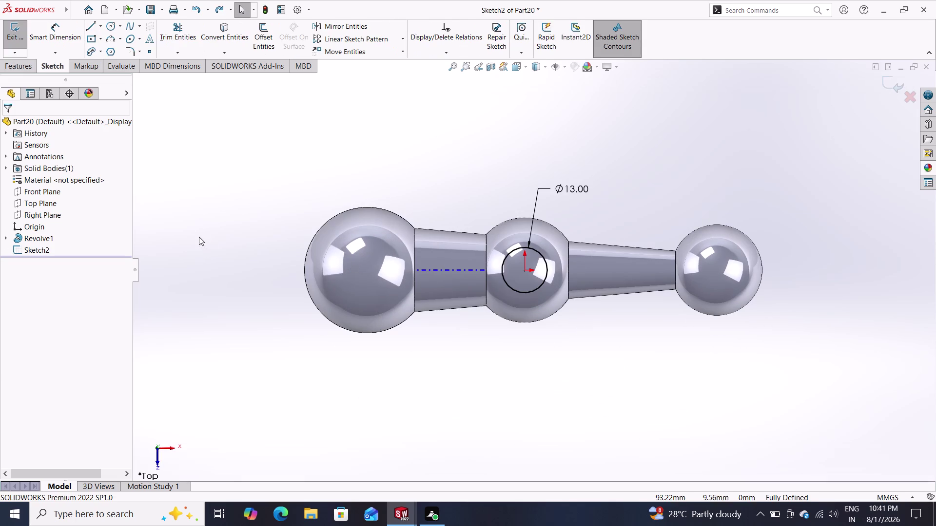
Cut Sketch2's 13 mm circle Through All - Both, creating Cut-Extrude2.
click(24, 61)
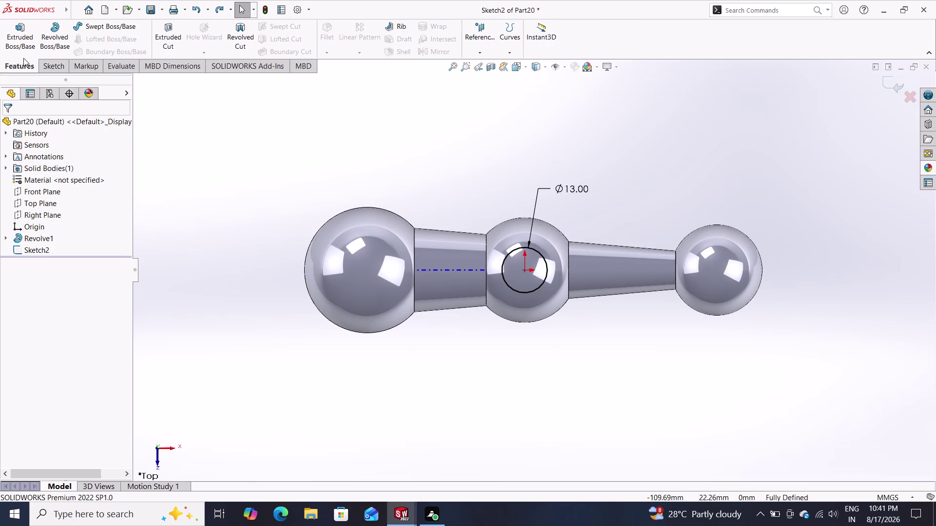
click(170, 32)
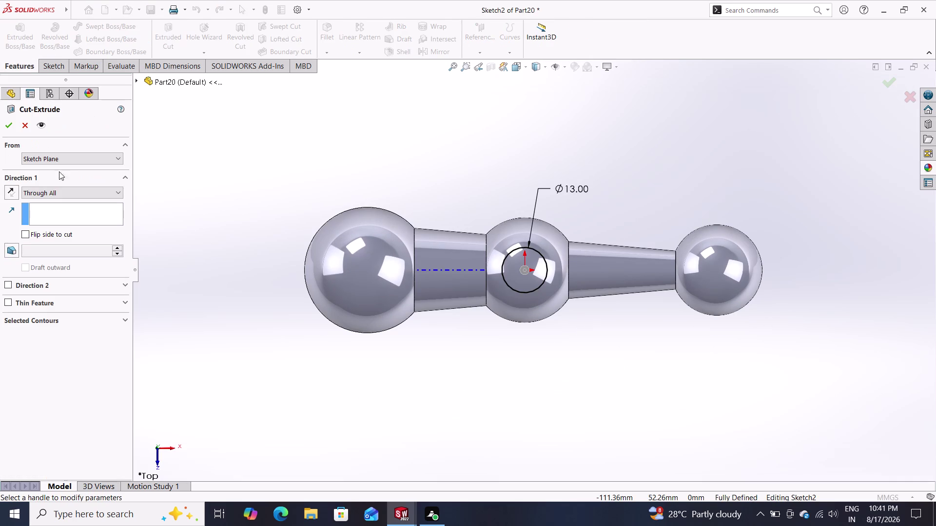
click(54, 193)
click(61, 218)
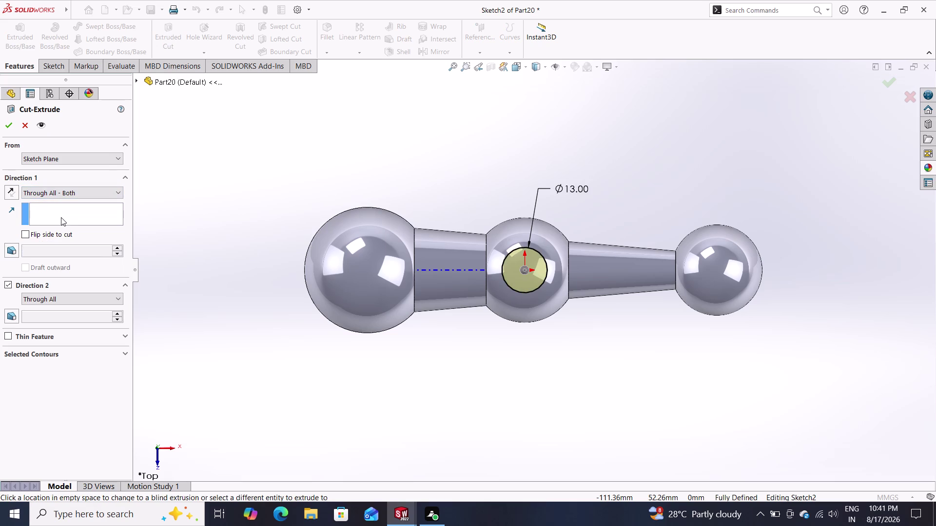
click(8, 128)
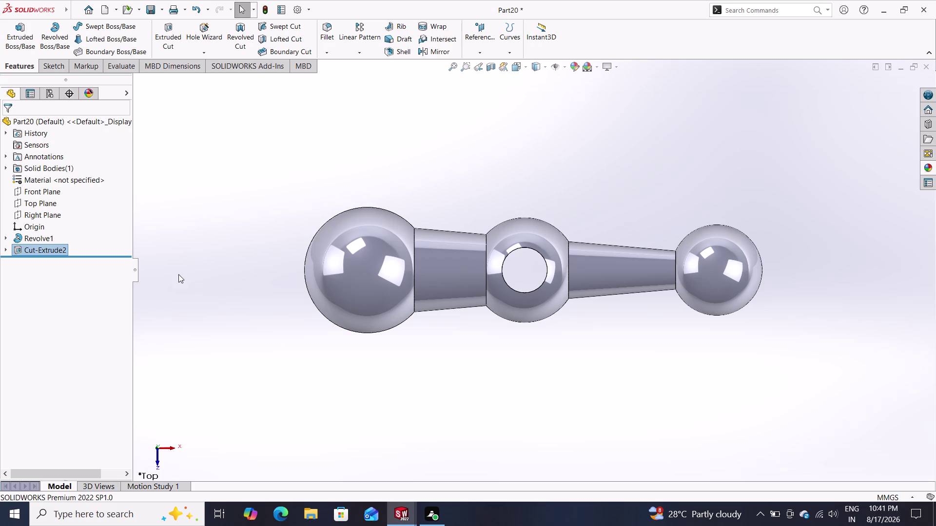
click(65, 206)
Open Sketch3 on the Top Plane, briefly viewing and dismissing the plane's right-click menu.
click(42, 202)
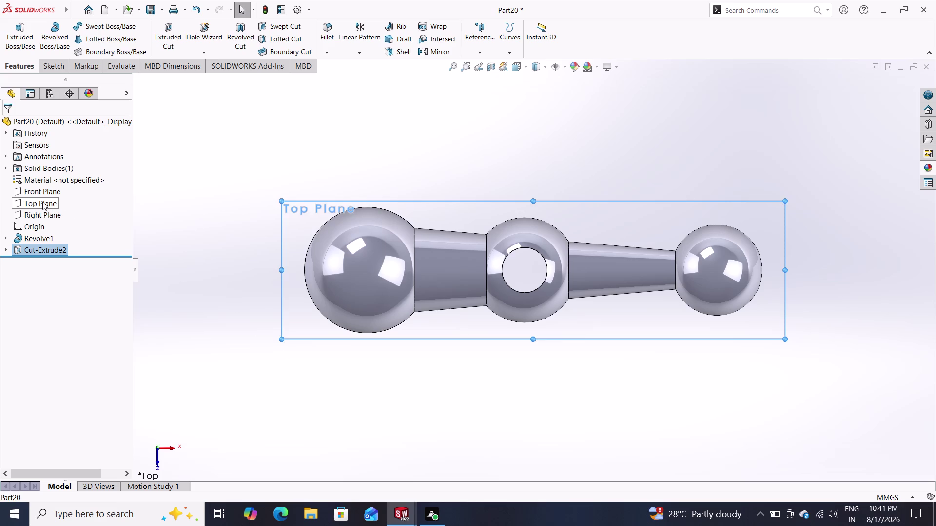
click(49, 192)
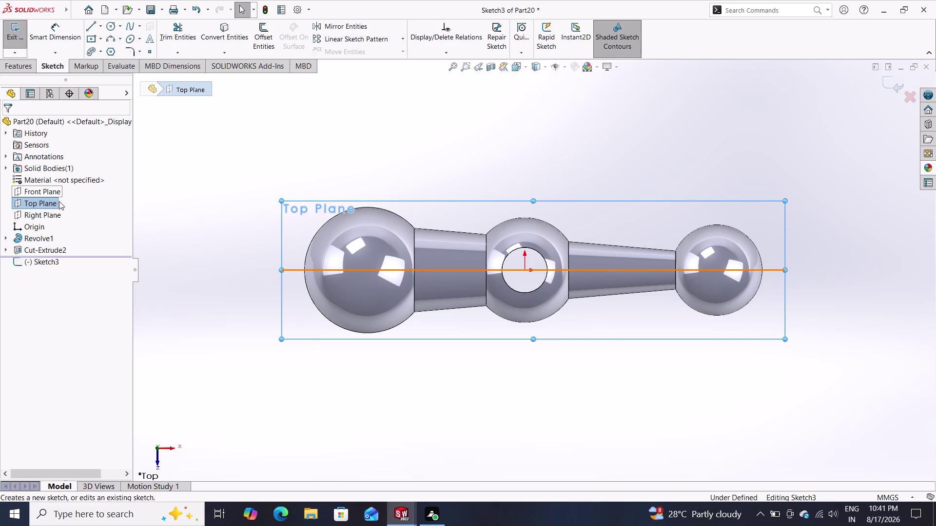
right_click(84, 211)
right_click(85, 212)
right_click(85, 212)
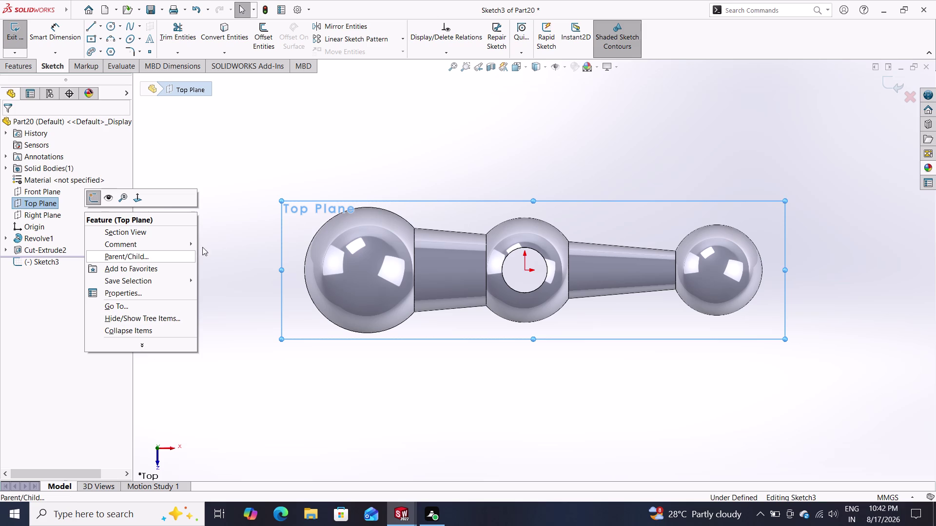
click(213, 150)
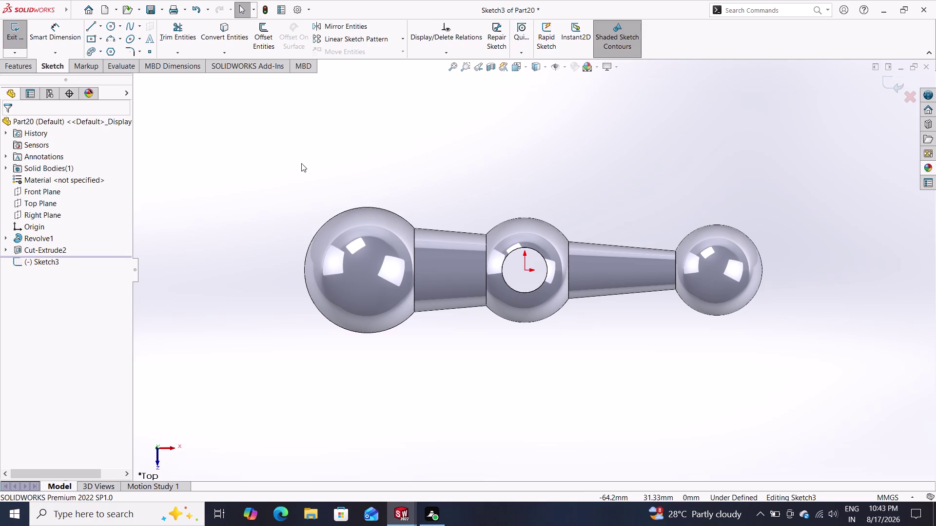
click(109, 25)
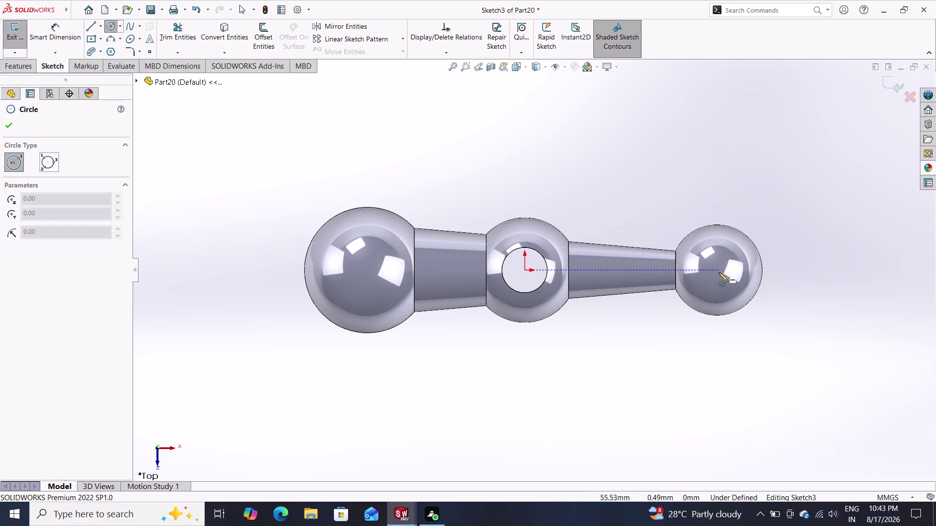
Draw a trial circle on the right sphere, then delete it and undo.
click(720, 269)
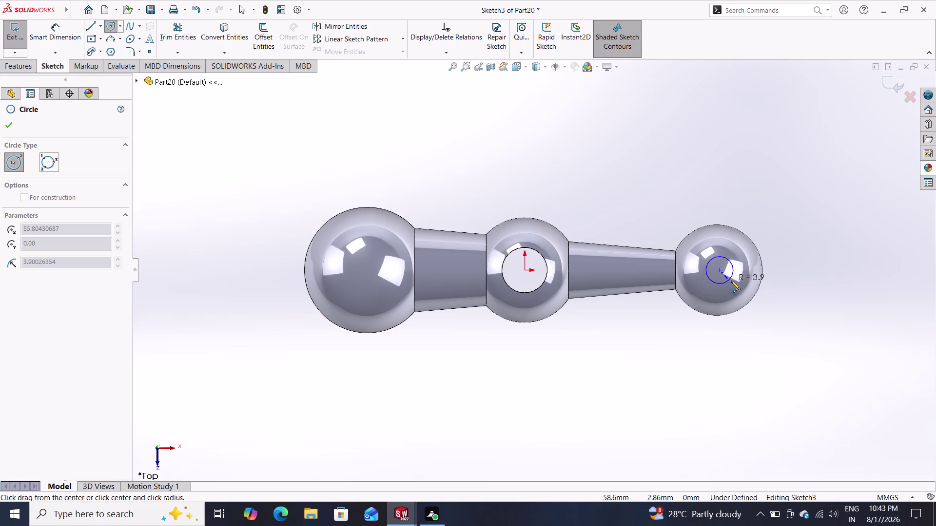
click(734, 283)
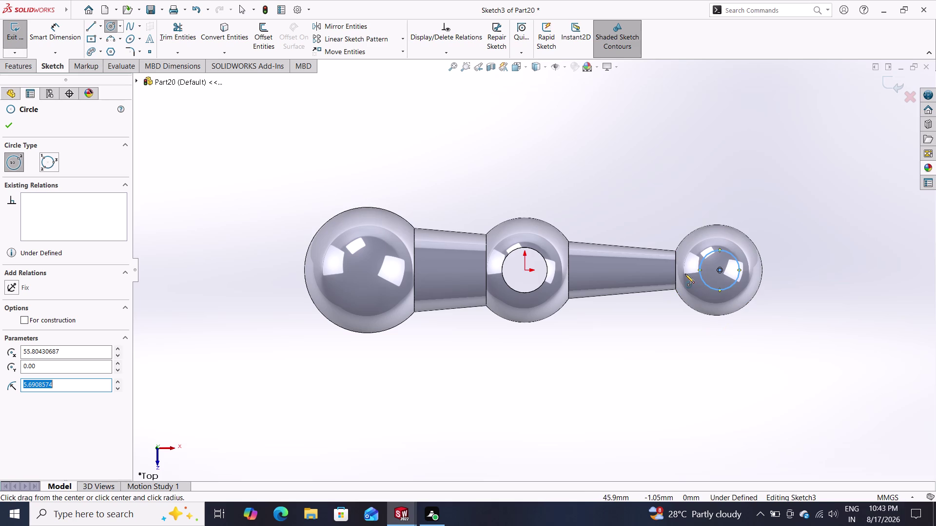
key(Escape)
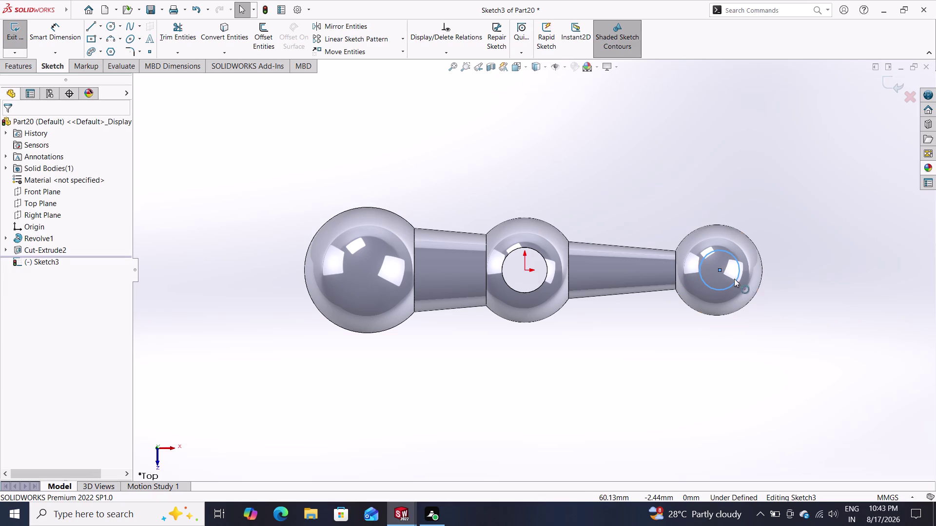
click(734, 279)
key(Delete)
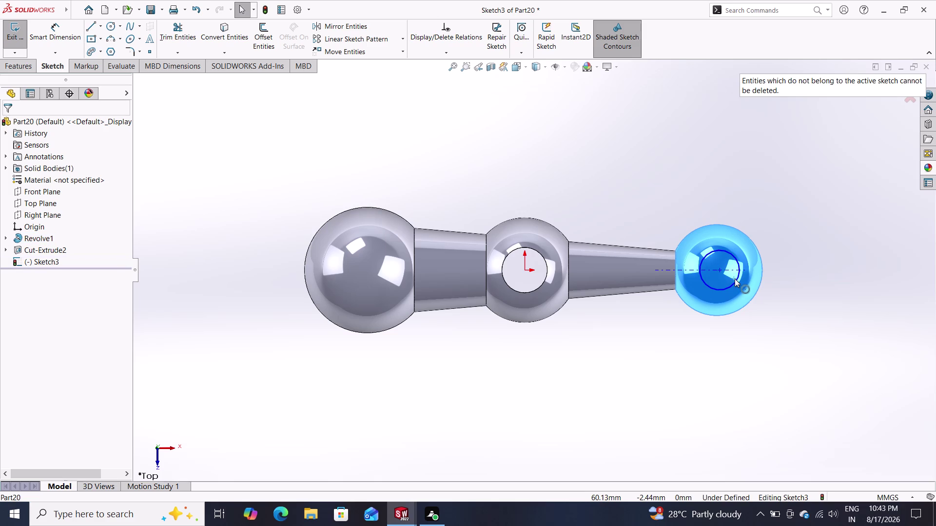
key(Escape)
key(ctrl+z)
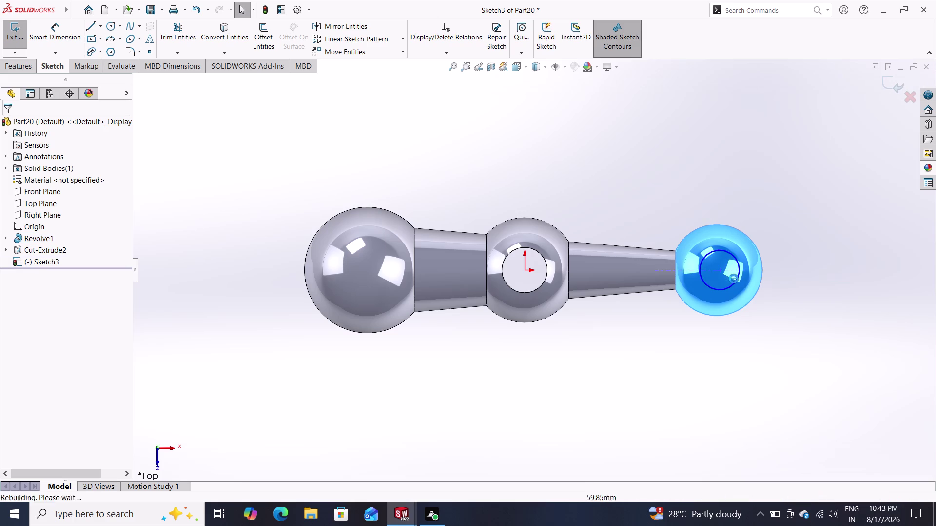
Redraw the circle on the right sphere and dimension it to 8 mm diameter.
click(110, 24)
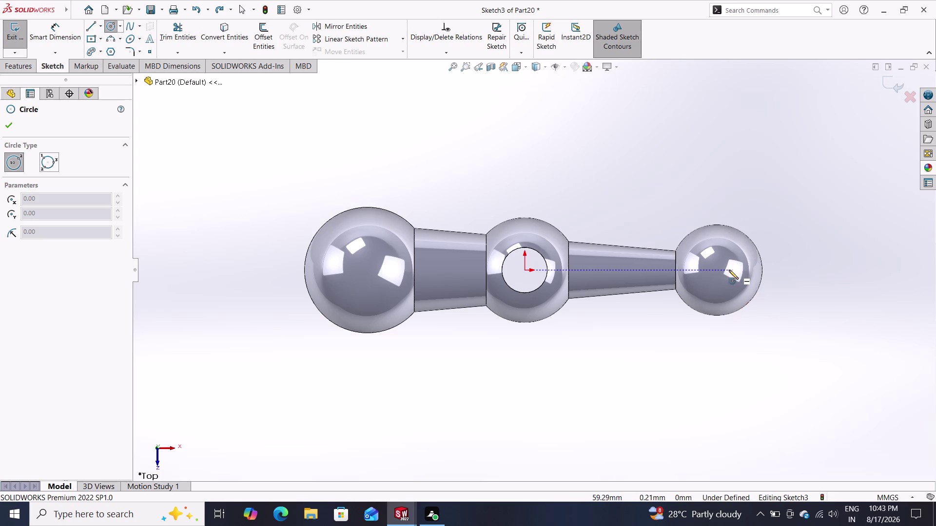
click(717, 270)
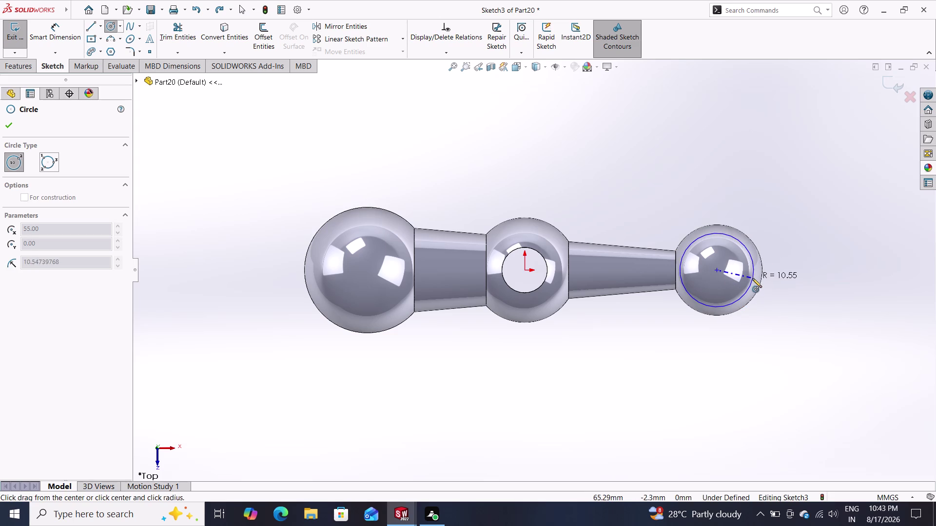
click(743, 273)
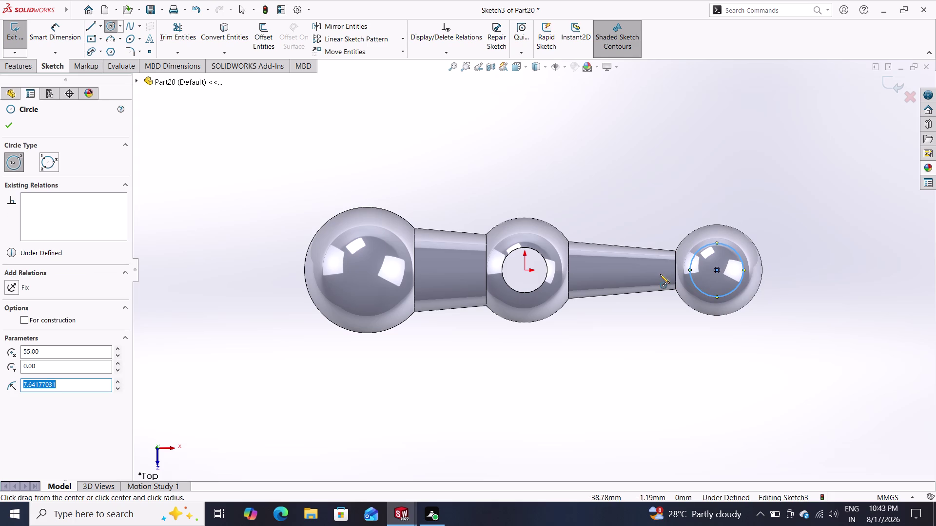
click(60, 24)
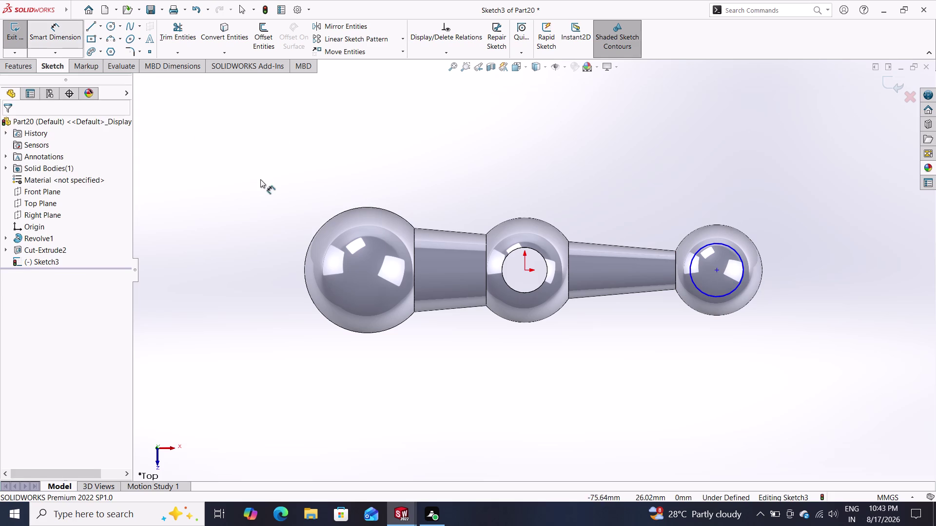
click(741, 261)
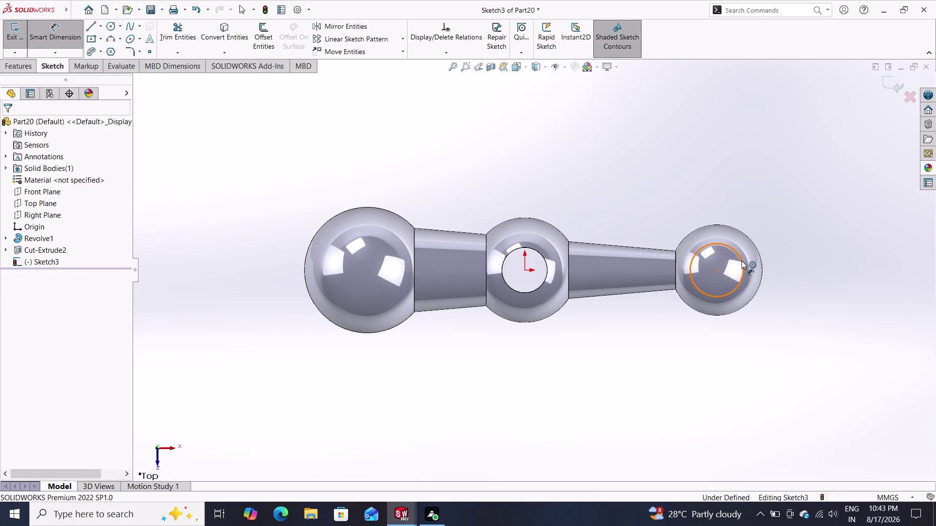
click(772, 200)
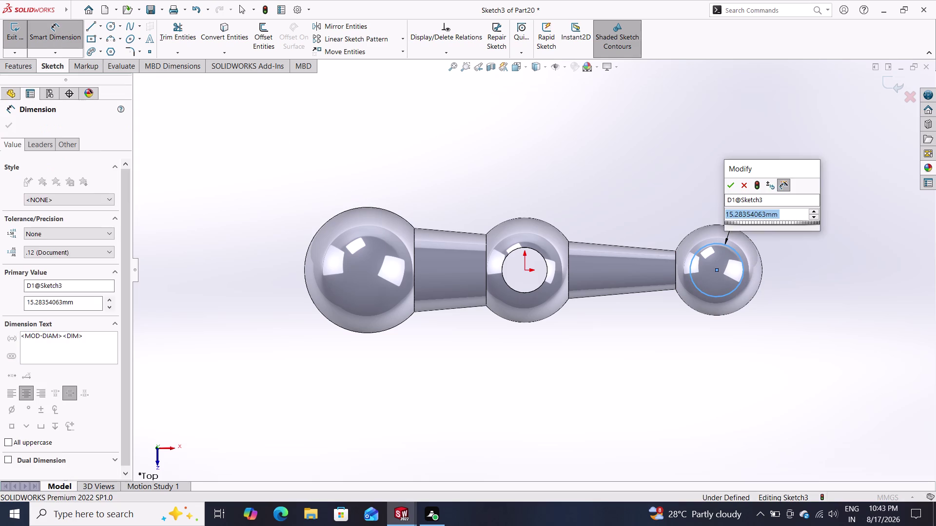
key(8)
key(Return)
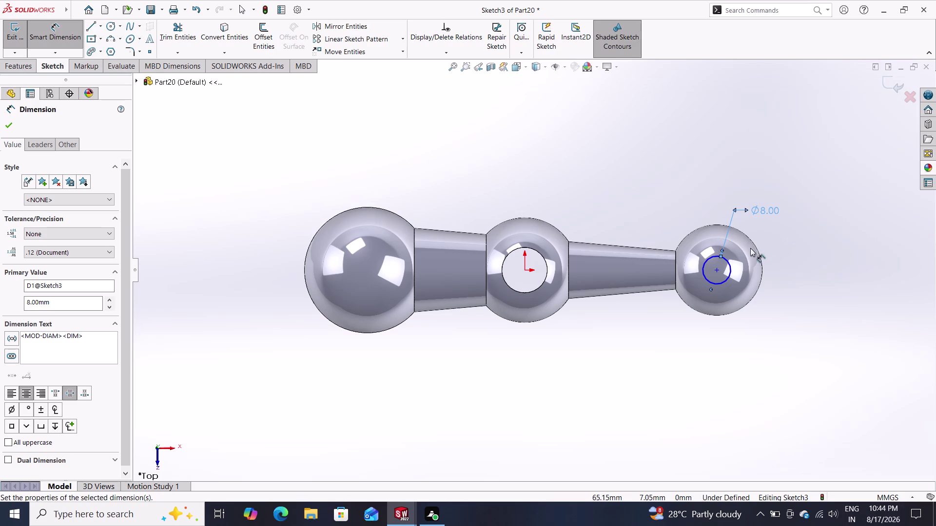
triple_click(874, 472)
drag(873, 472, 881, 473)
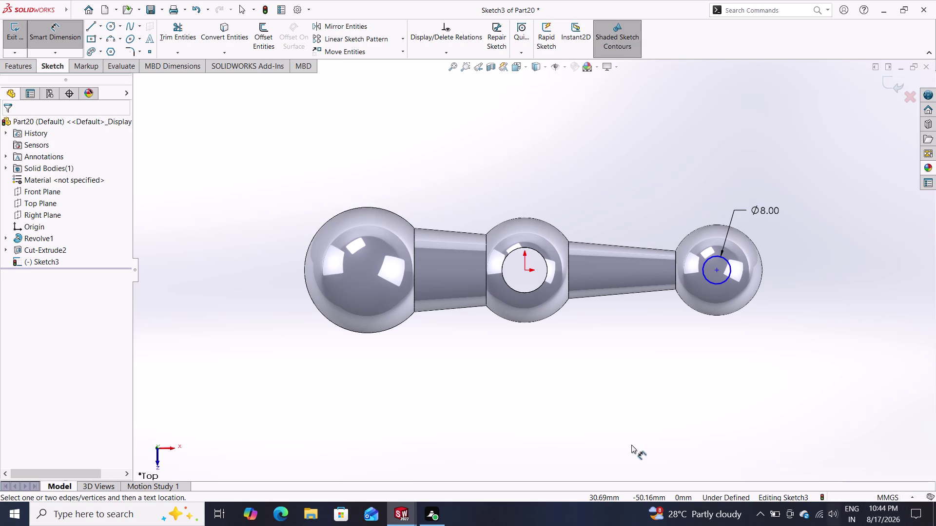
key(Escape)
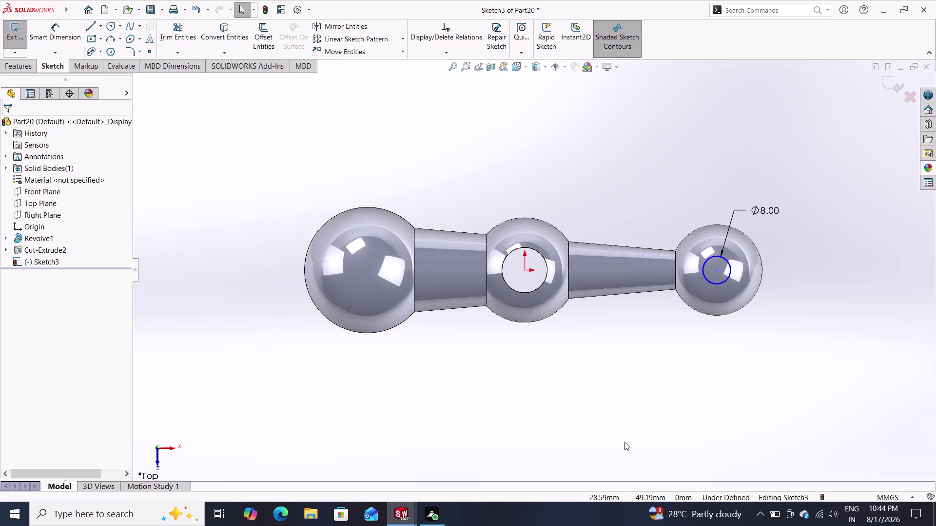
Select the small circle's centre point together with the origin.
click(717, 270)
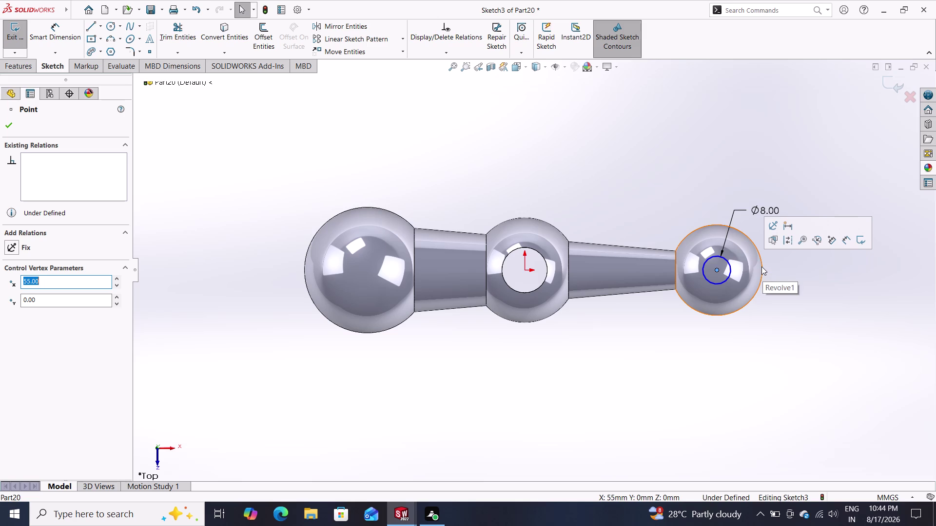
click(524, 269)
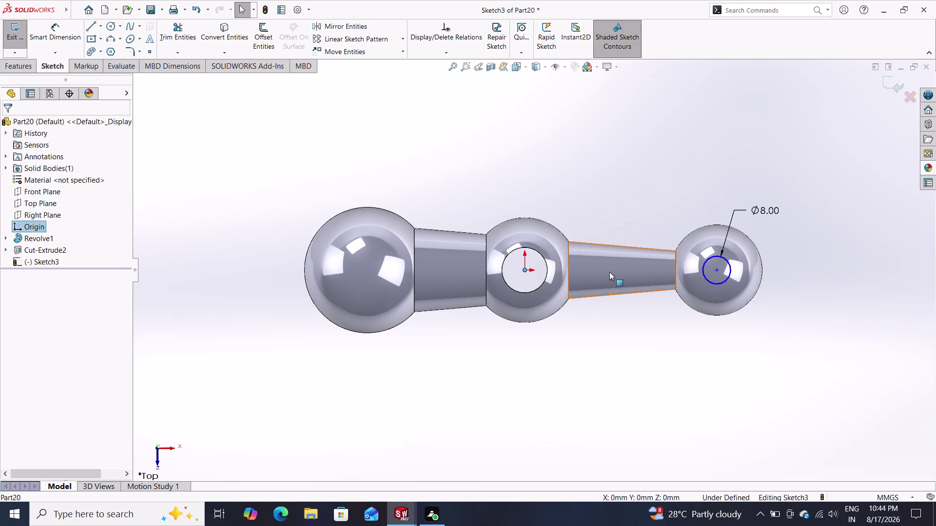
click(718, 271)
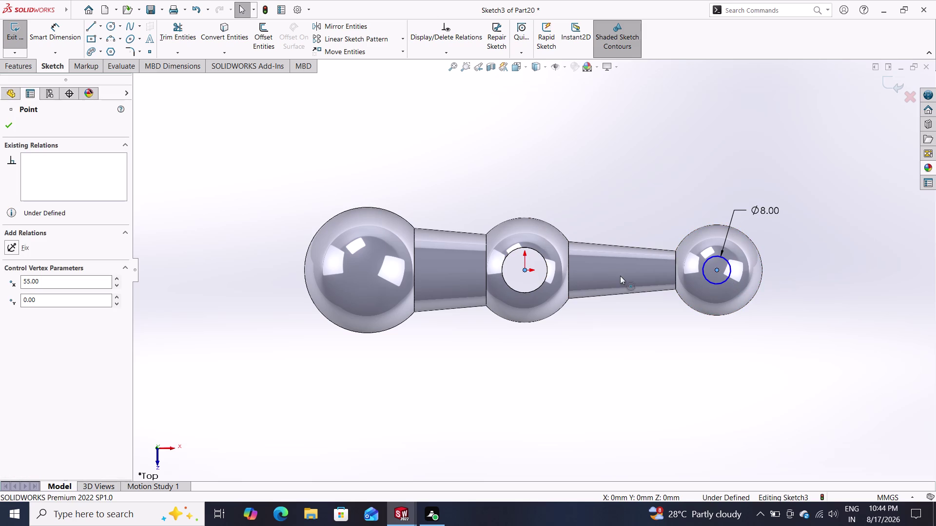
click(21, 294)
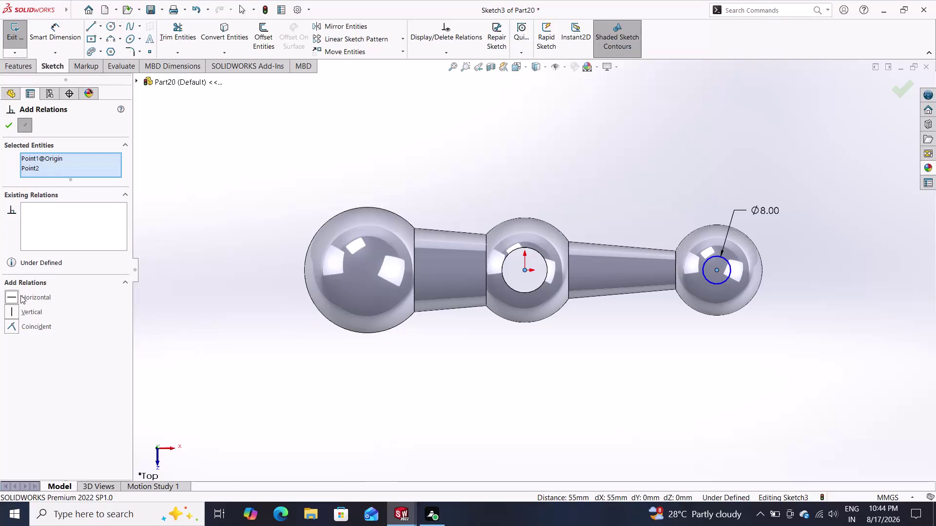
Make the circle centre horizontal with the origin and change the diameter from 8 to 15 mm.
click(7, 128)
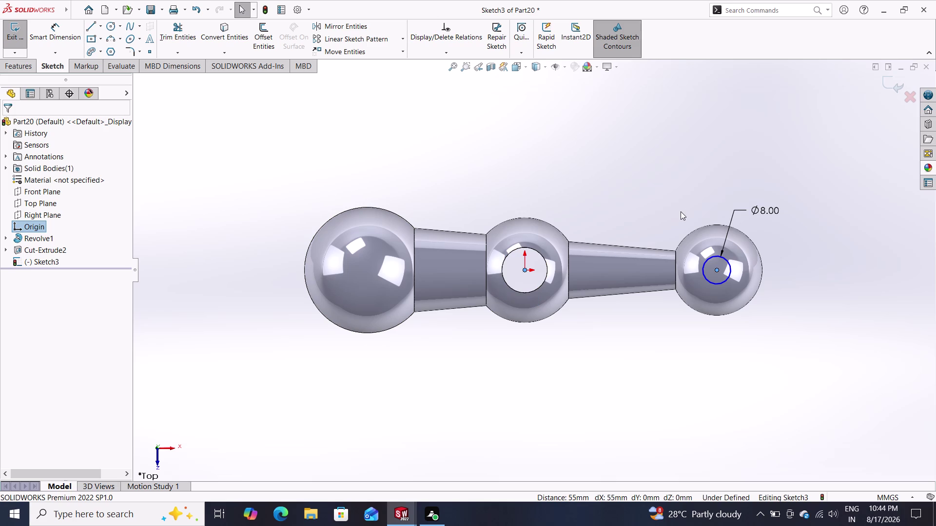
double_click(756, 208)
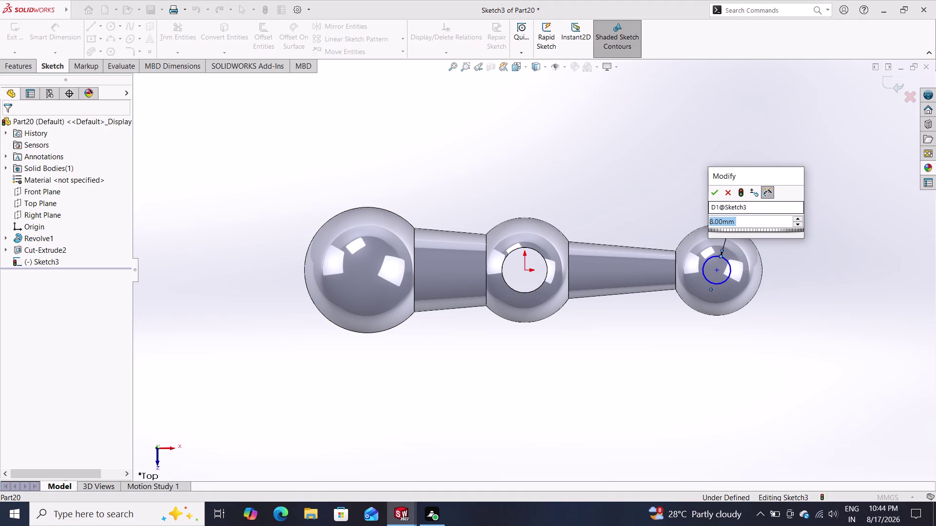
key(1)
key(5)
key(Return)
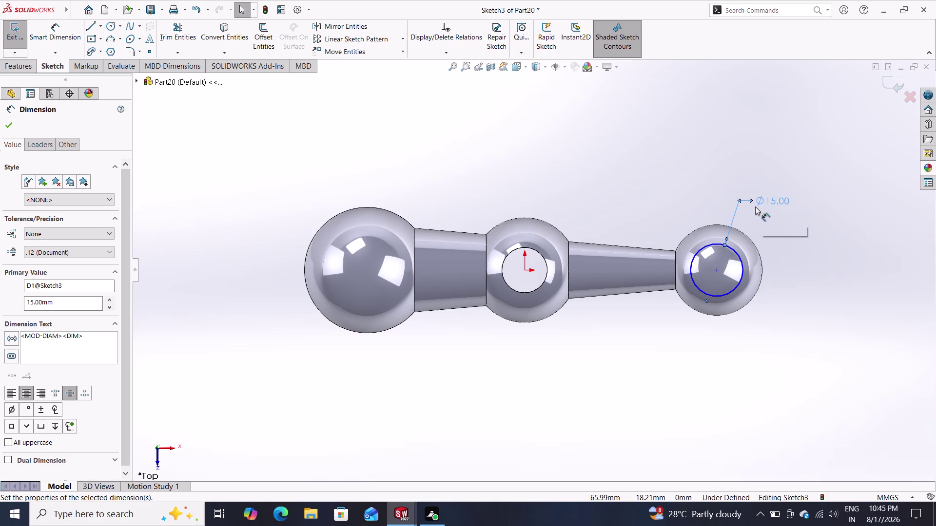
click(6, 64)
click(18, 31)
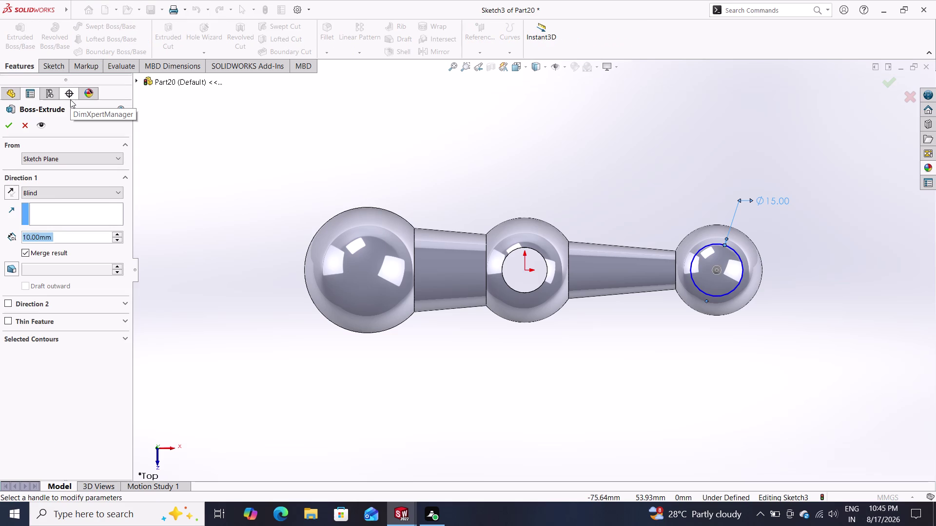
Replace the boss extrusion with an extruded cut starting at a 10 mm offset.
click(26, 119)
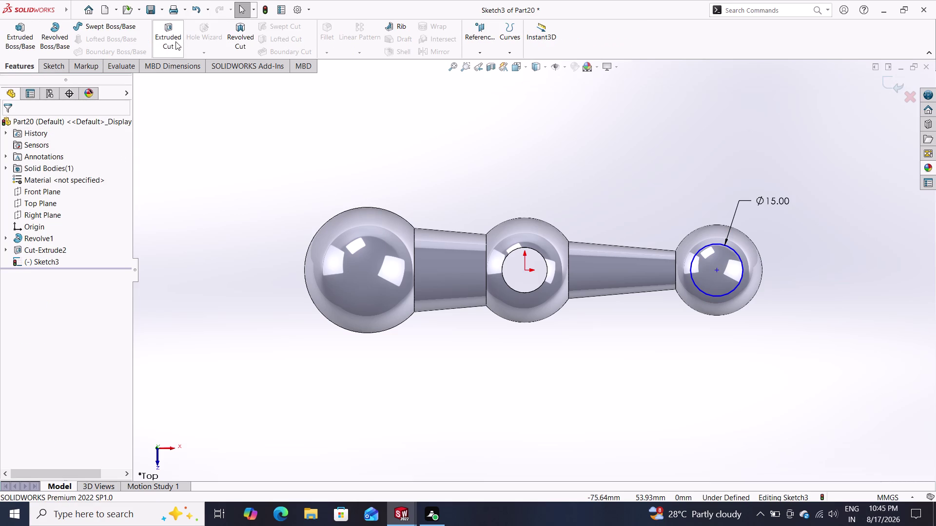
click(170, 38)
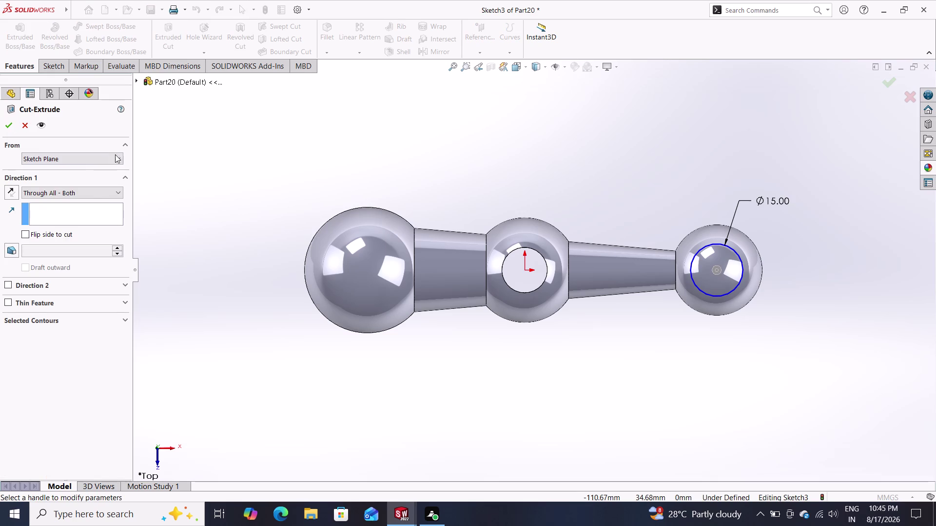
click(88, 152)
click(88, 157)
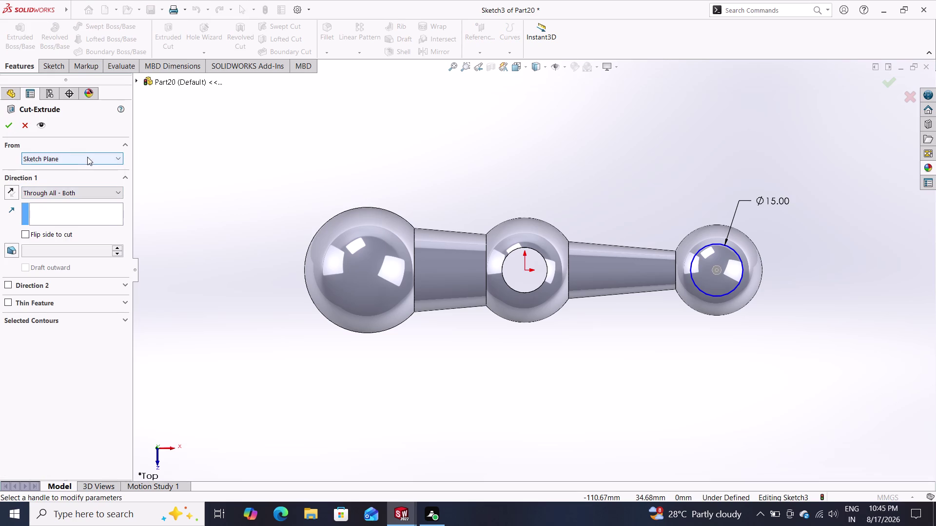
click(76, 197)
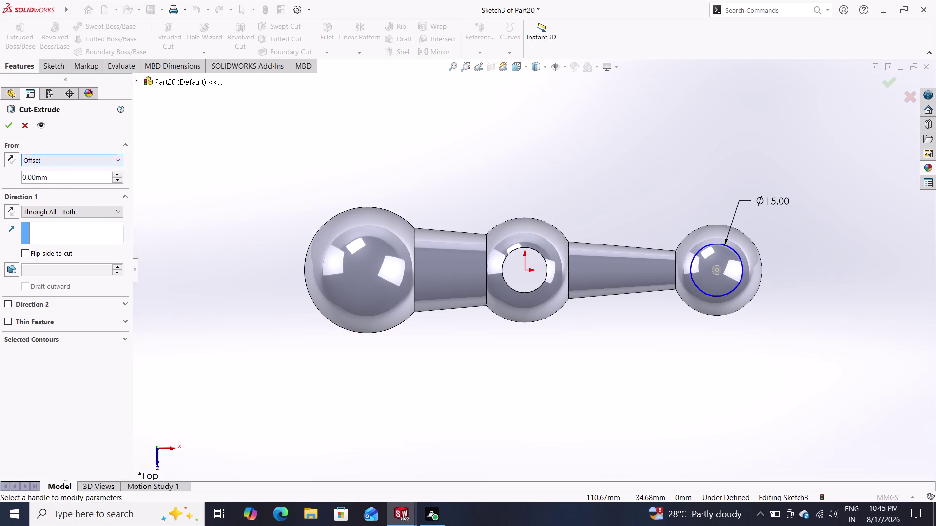
drag(61, 174, 0, 178)
text(10)
key(Return)
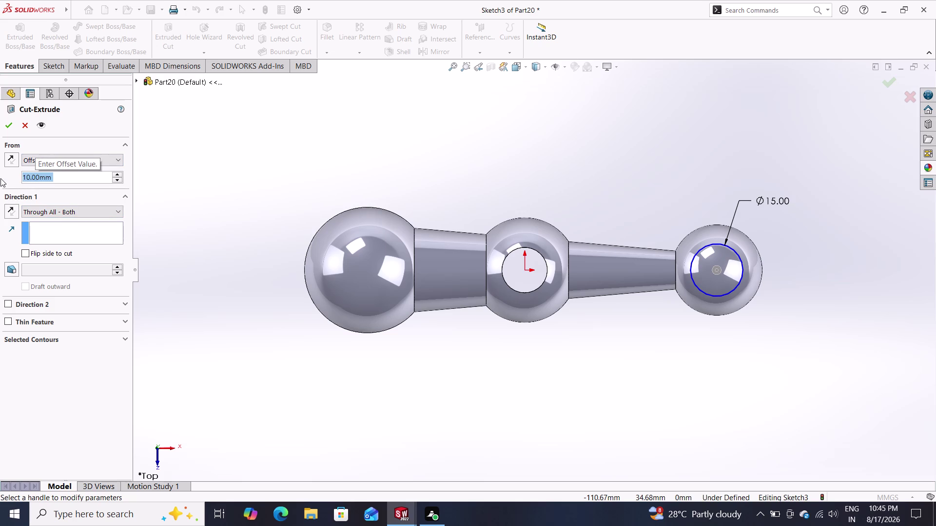
Set the cut's end condition to Through All and accept Cut-Extrude3.
click(57, 211)
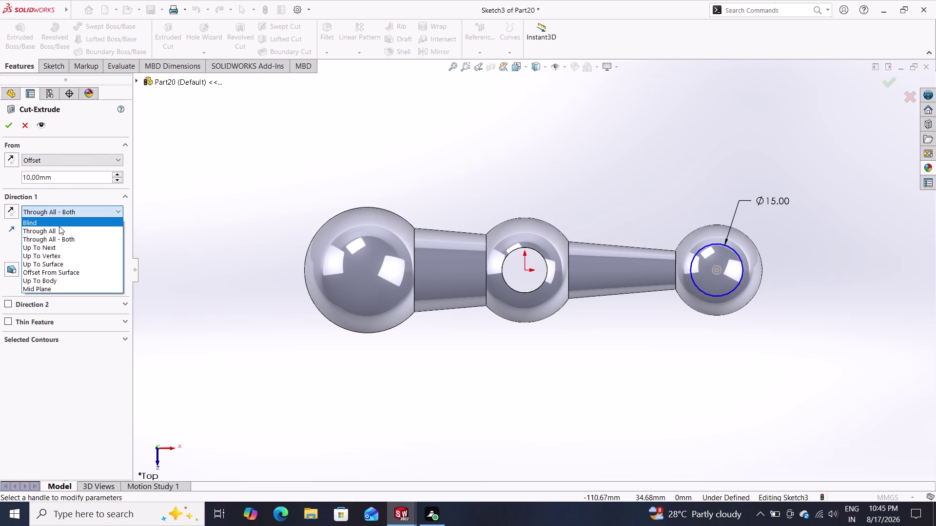
click(58, 228)
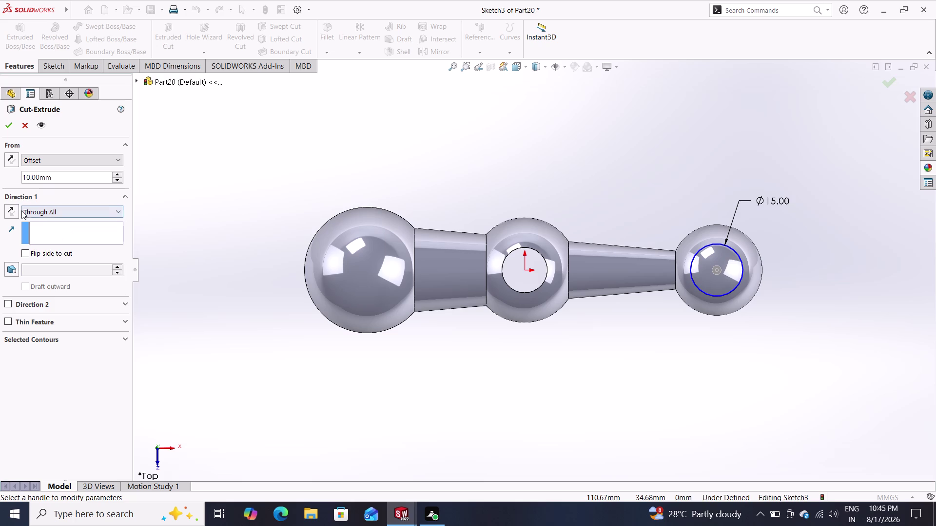
click(11, 126)
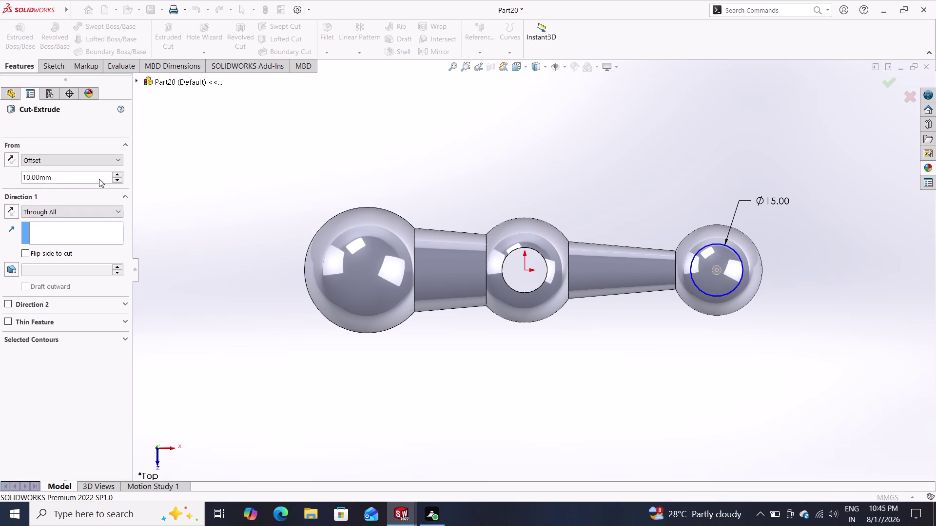
middle_drag(547, 338, 545, 85)
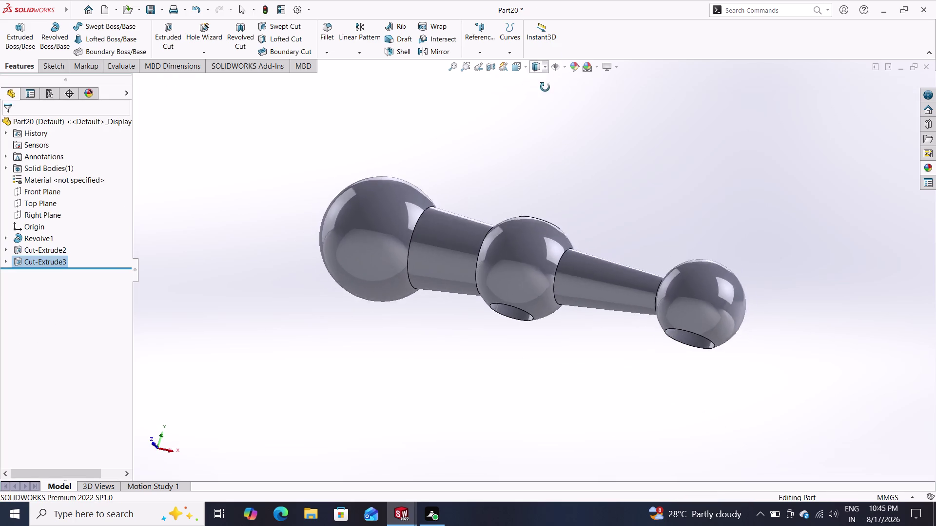
Orbit to inspect the holes, then start a new sketch on the Top Plane.
middle_drag(544, 85, 537, 255)
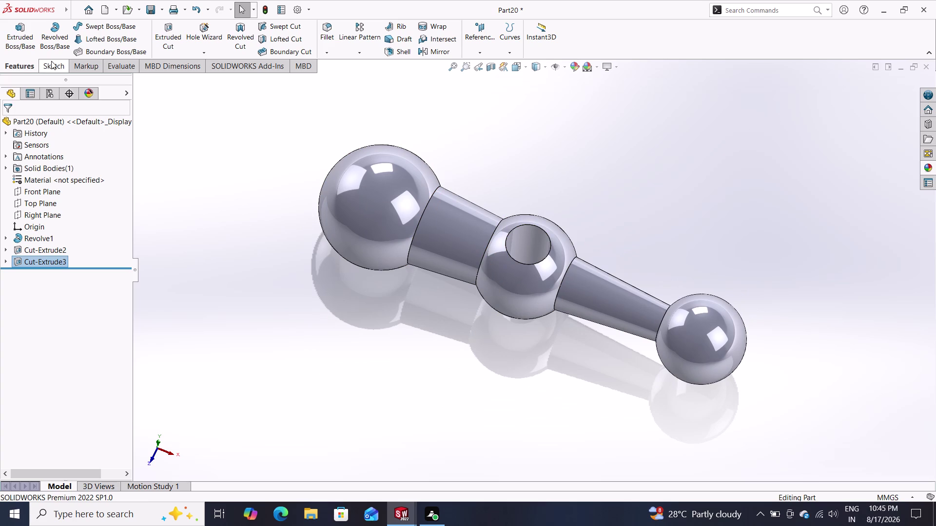
click(42, 197)
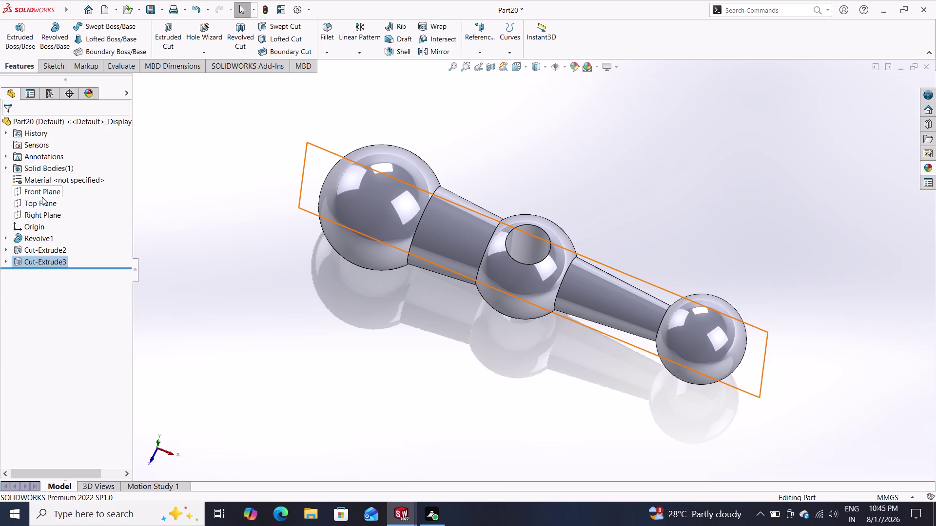
click(40, 206)
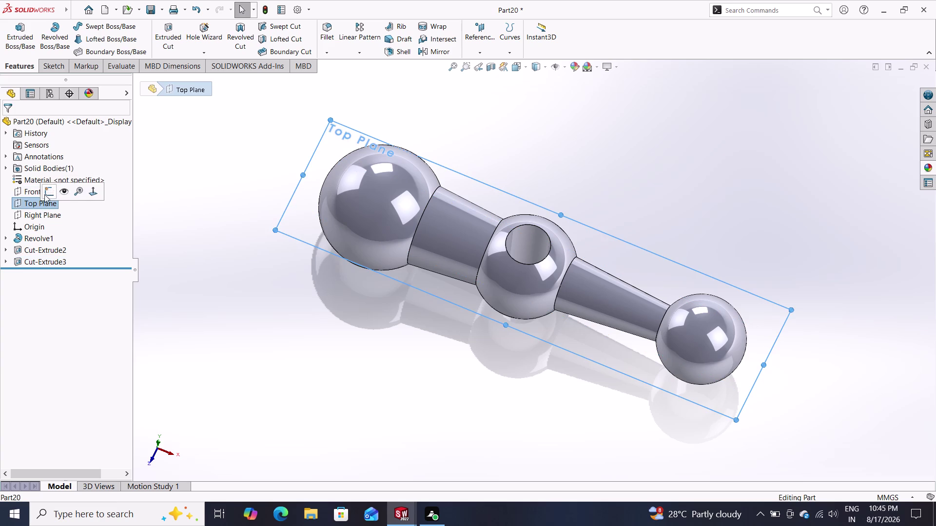
click(47, 192)
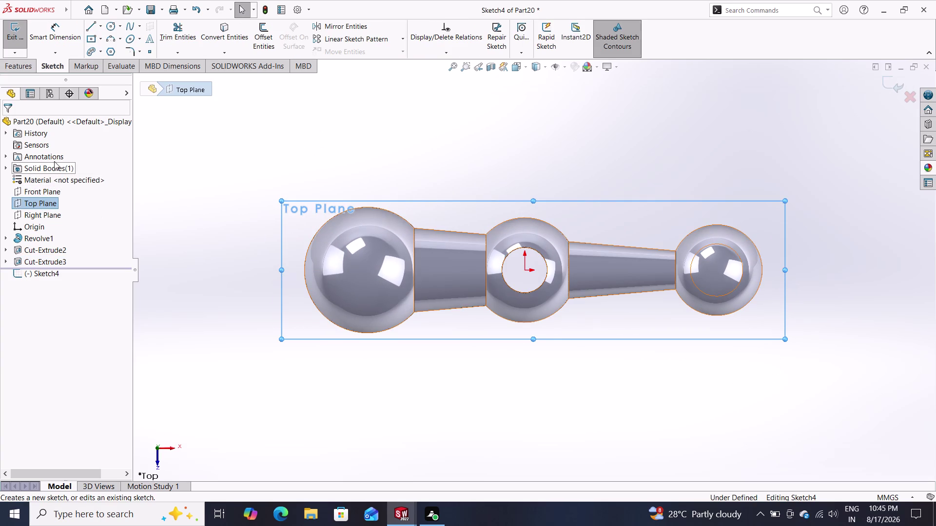
Draw a circle at the origin on the middle sphere and dimension it to 18 mm diameter.
click(114, 25)
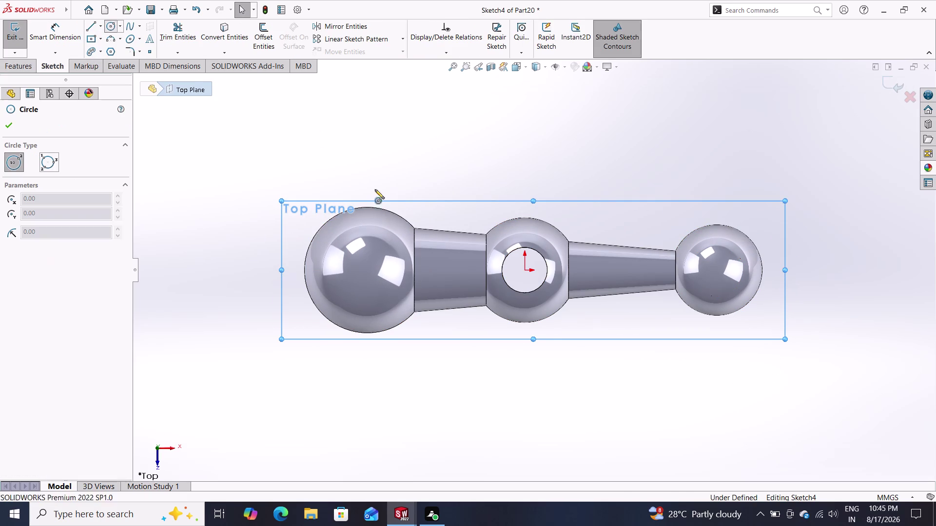
click(524, 271)
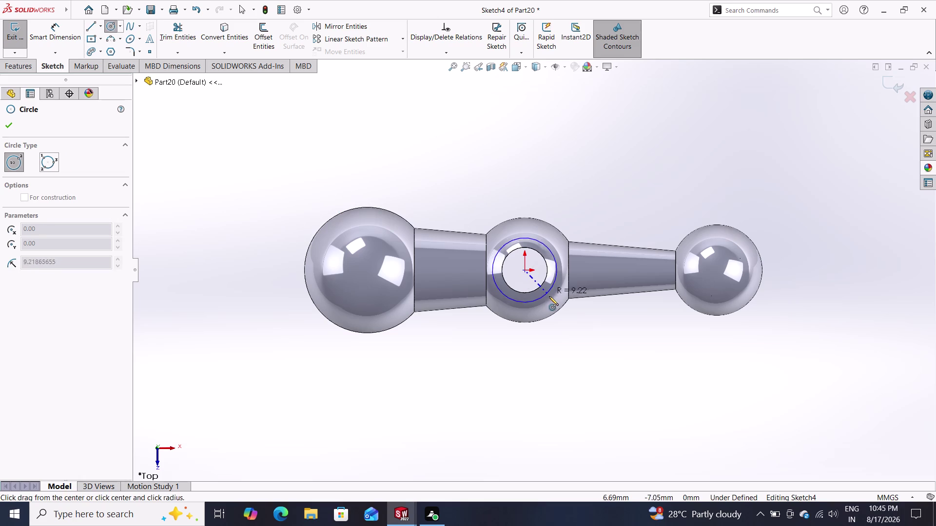
click(550, 297)
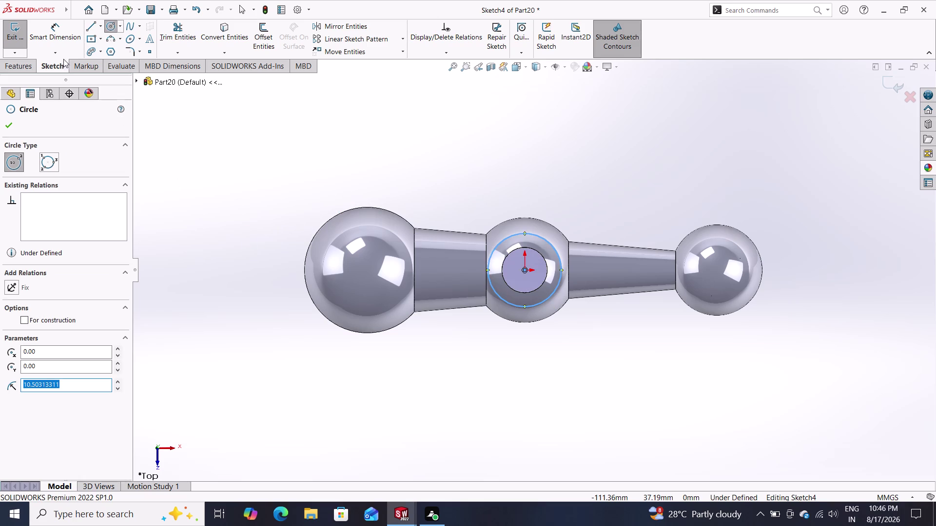
click(56, 34)
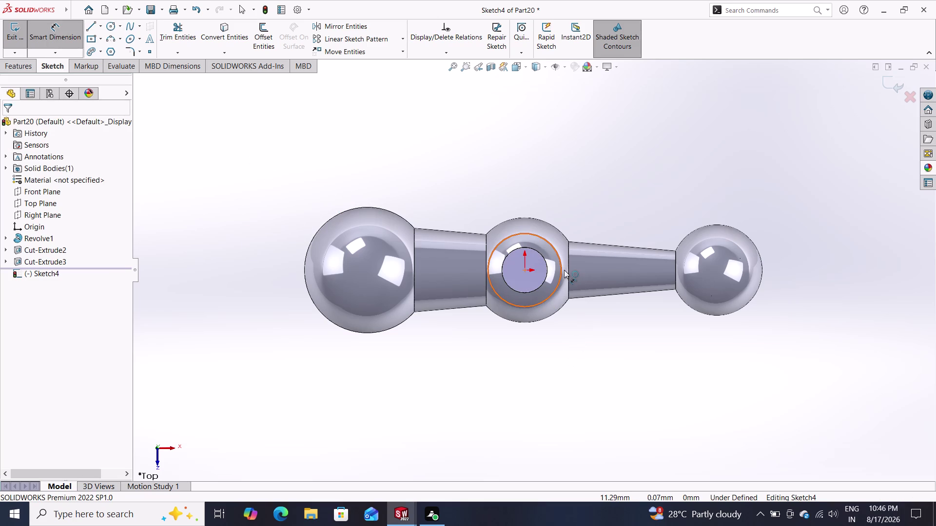
click(552, 246)
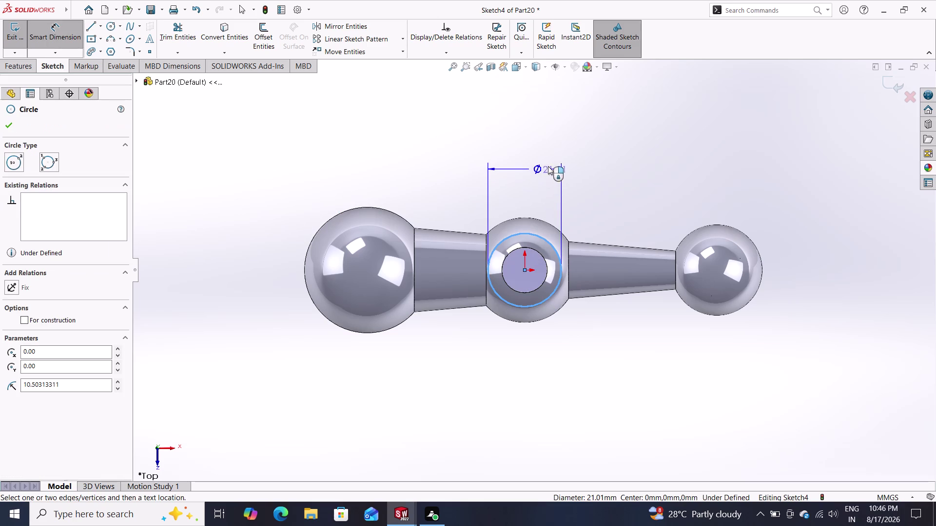
click(527, 163)
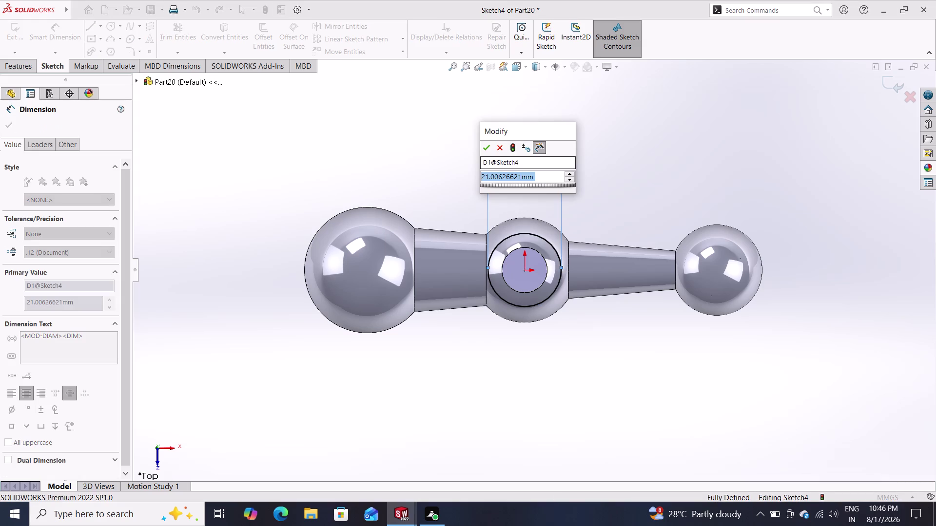
key(1)
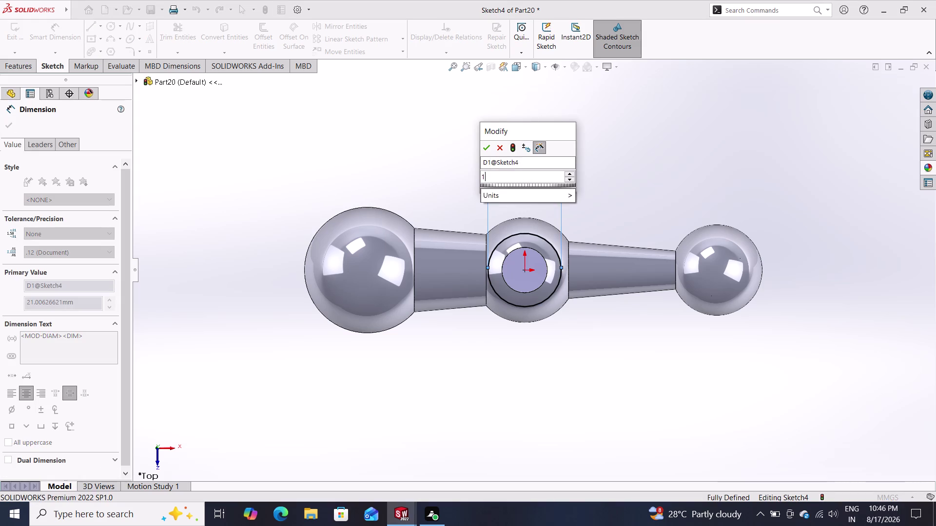
key(8)
key(Return)
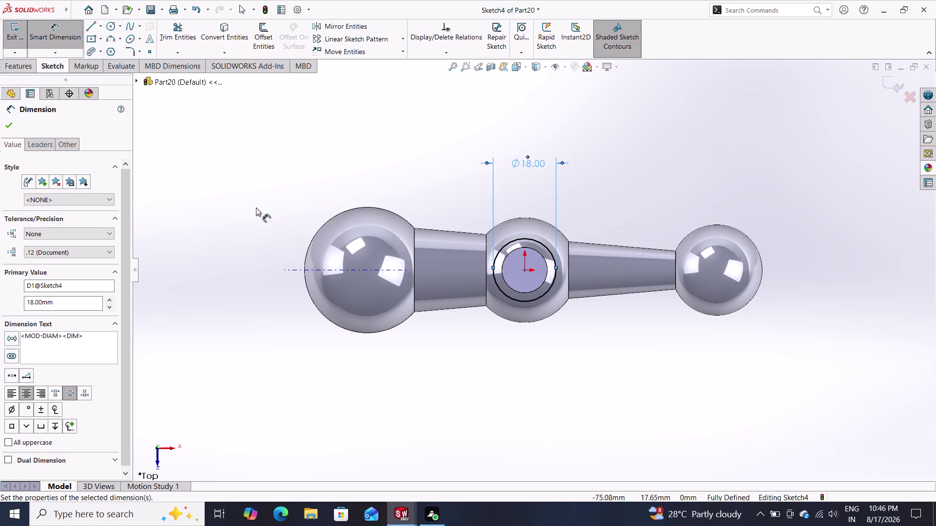
click(29, 63)
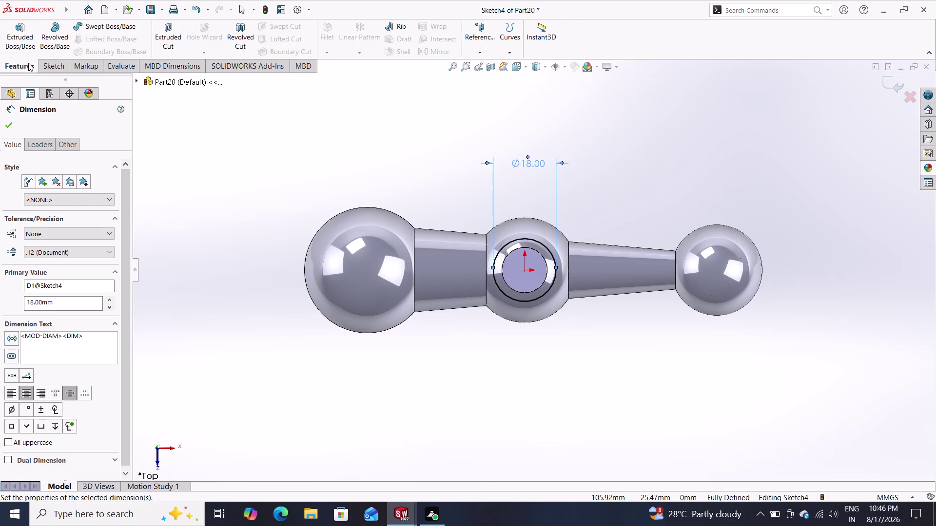
click(169, 33)
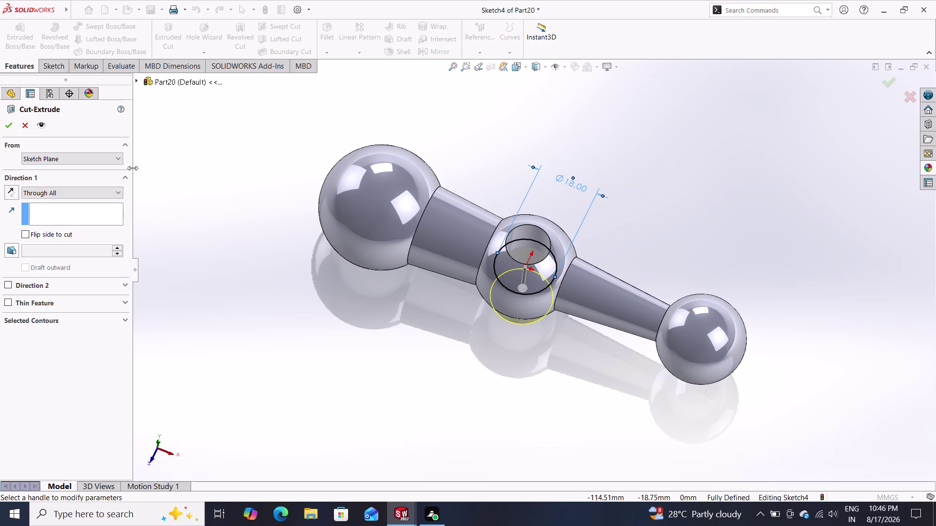
Start the cut at a 12 mm offset, reverse its direction, and accept it Through All.
click(70, 159)
click(50, 193)
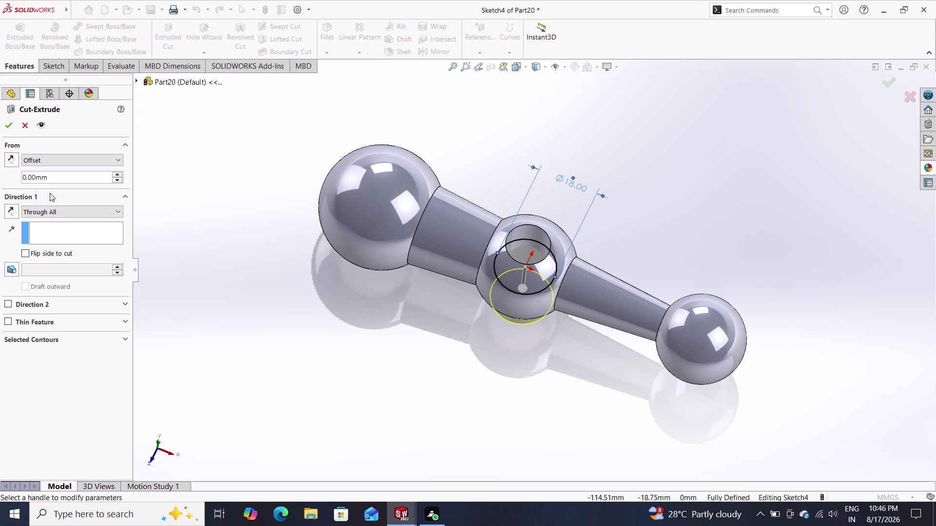
drag(60, 176, 0, 179)
text(12)
key(Return)
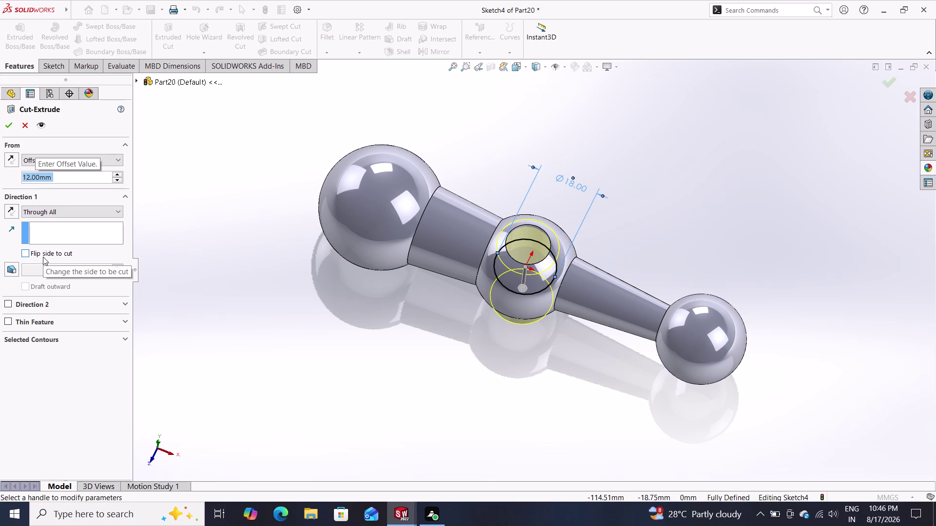
click(10, 211)
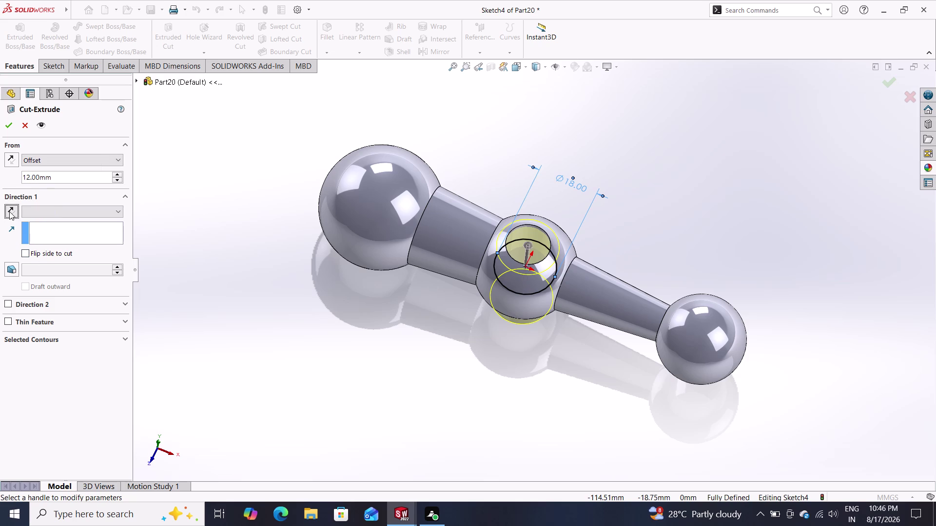
click(9, 124)
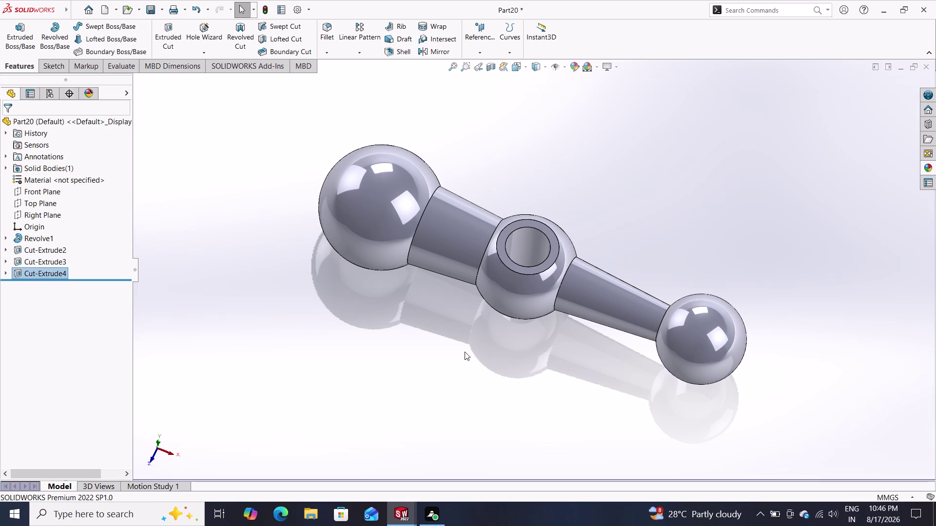
Orbit and zoom around the part to inspect the new stepped hole.
middle_drag(458, 347, 557, 185)
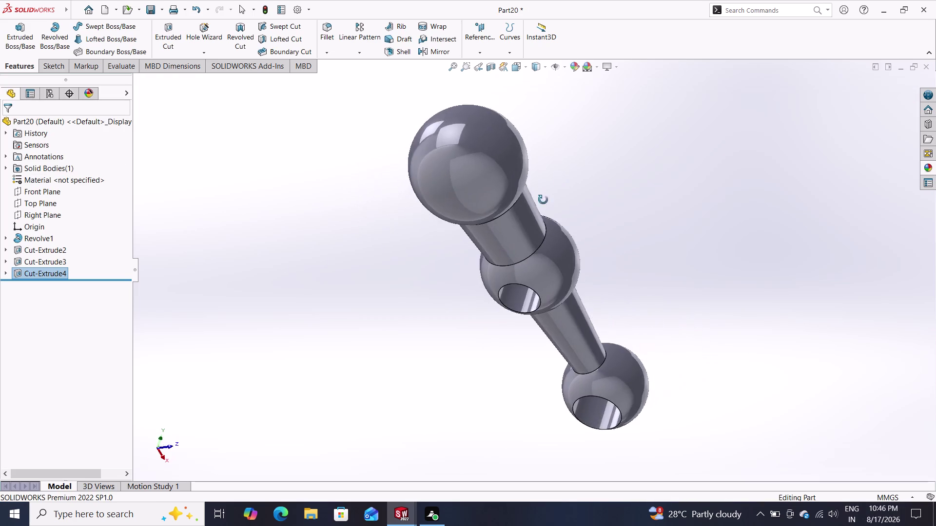
middle_drag(558, 186, 483, 412)
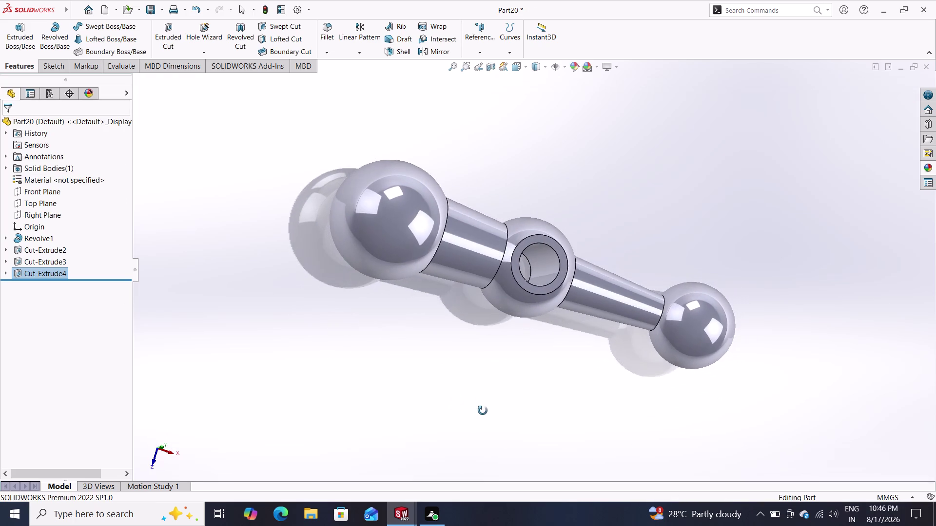
middle_drag(483, 412, 486, 384)
scroll(down, 3)
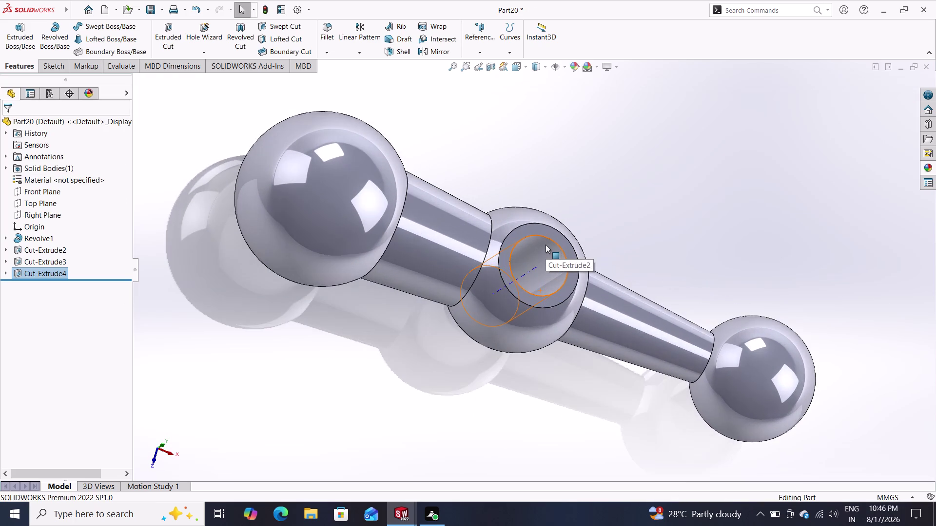
scroll(down, 3)
scroll(down, 3)
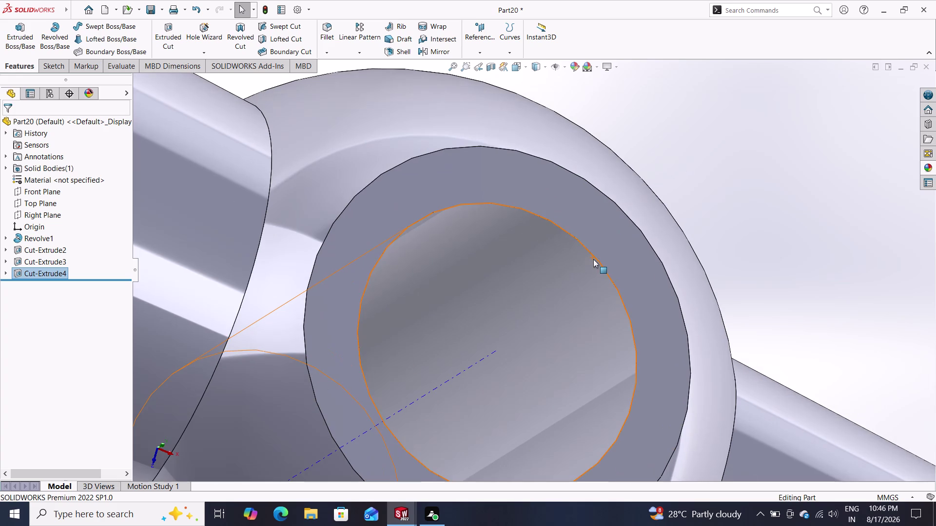
scroll(down, 3)
scroll(up, 3)
scroll(up, 3)
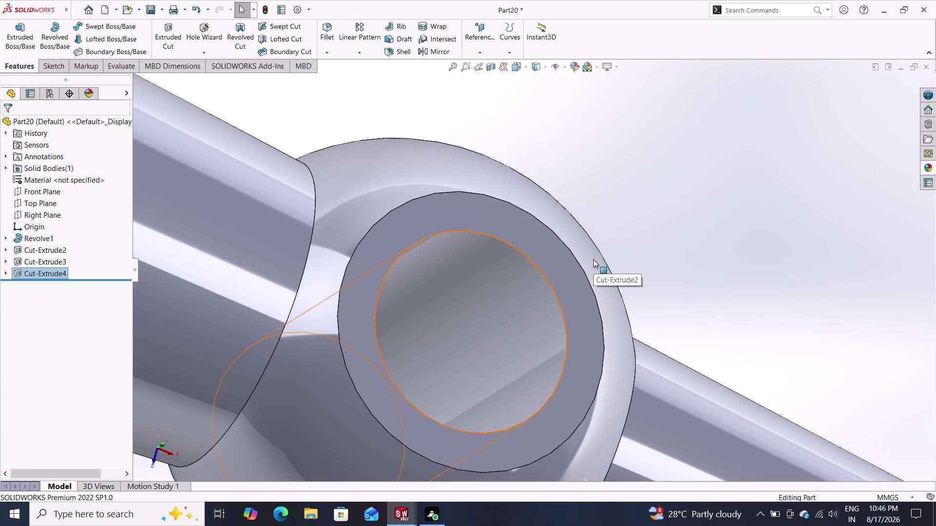
scroll(up, 3)
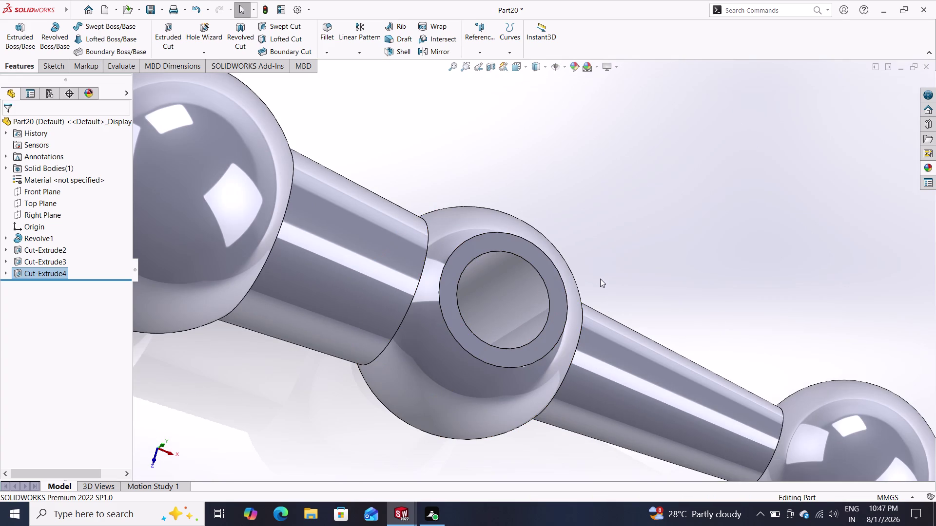
middle_drag(578, 300, 596, 222)
middle_drag(581, 250, 628, 131)
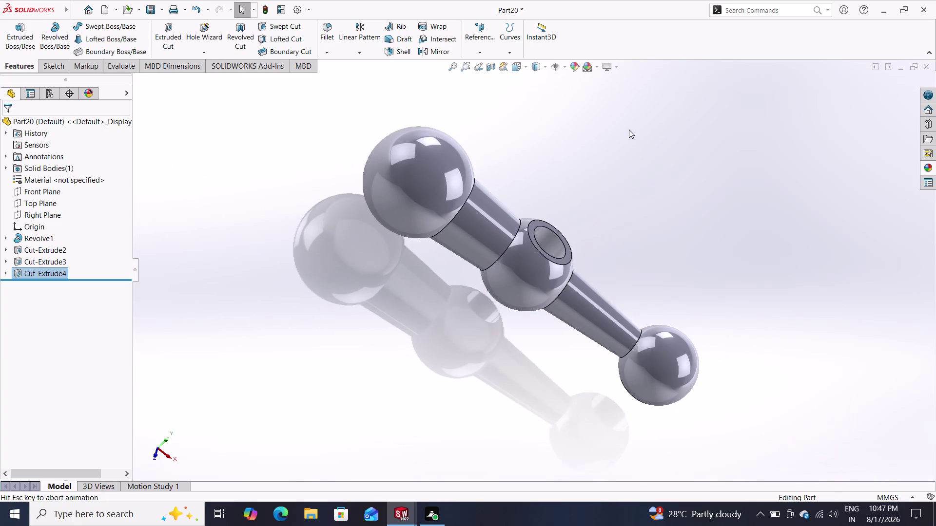
middle_drag(629, 130, 617, 151)
middle_drag(590, 212, 509, 252)
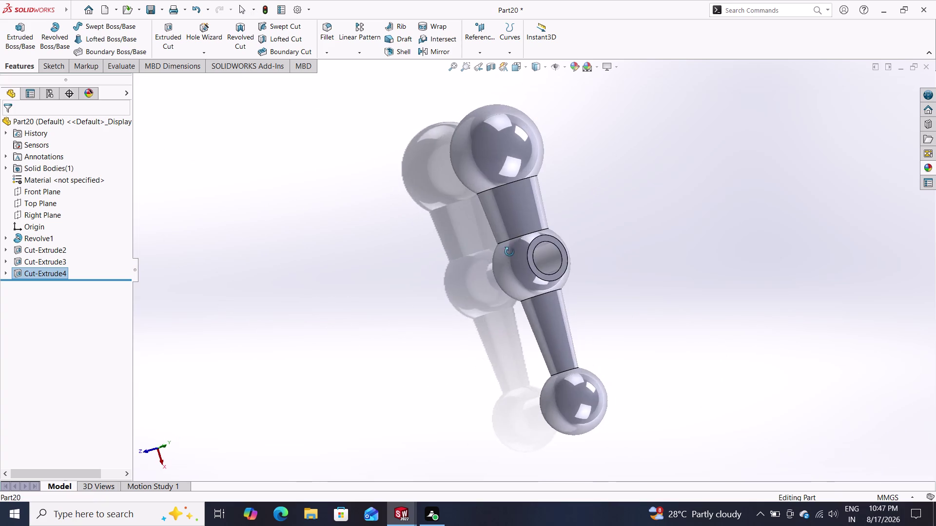
middle_drag(510, 252, 650, 248)
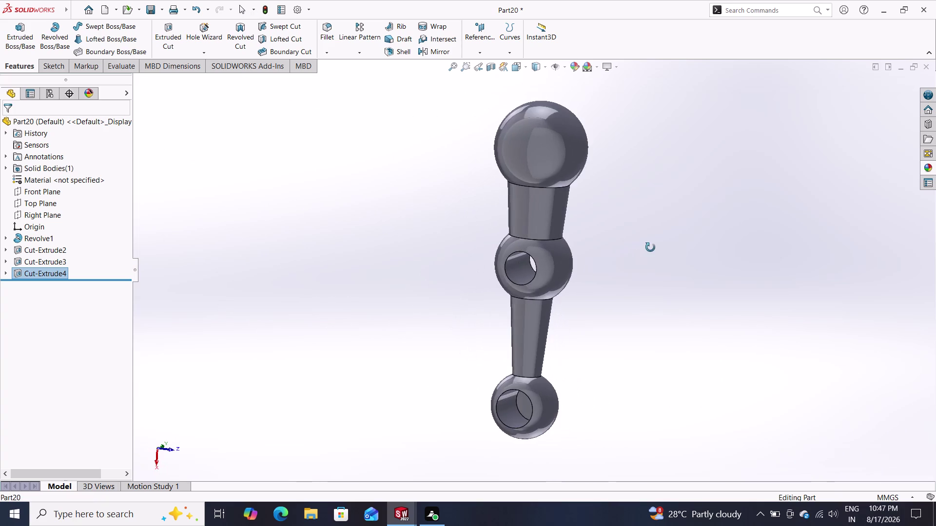
middle_drag(650, 248, 491, 276)
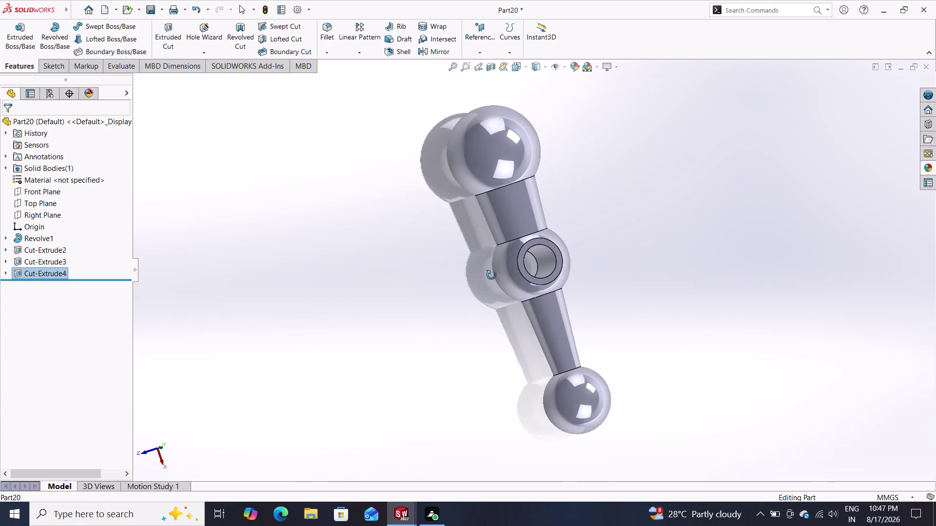
middle_drag(492, 275, 480, 275)
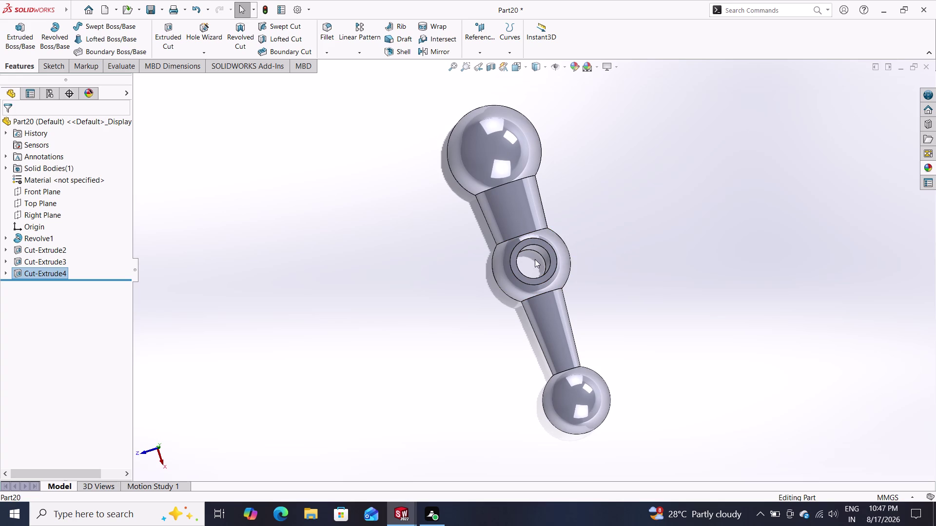
scroll(down, 3)
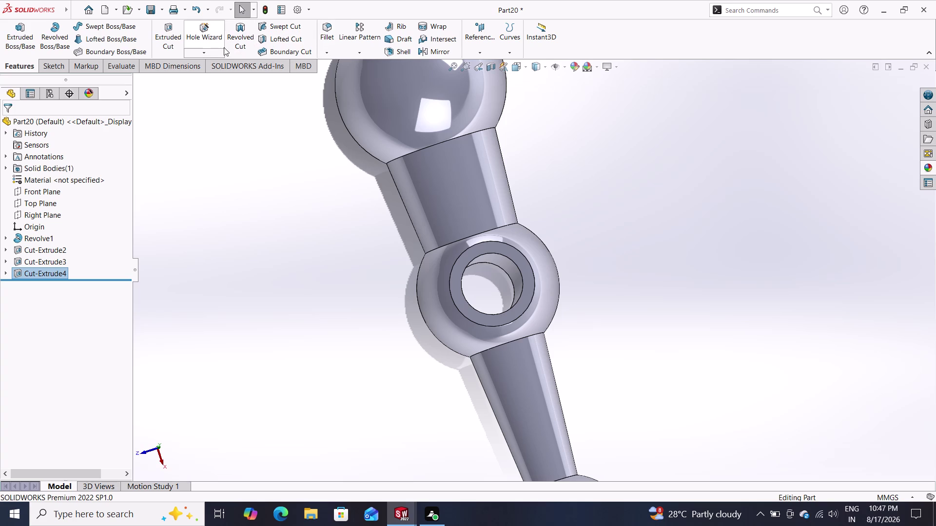
Mirror Cut-Extrude4 across the Top Plane, creating Mirror1.
click(362, 54)
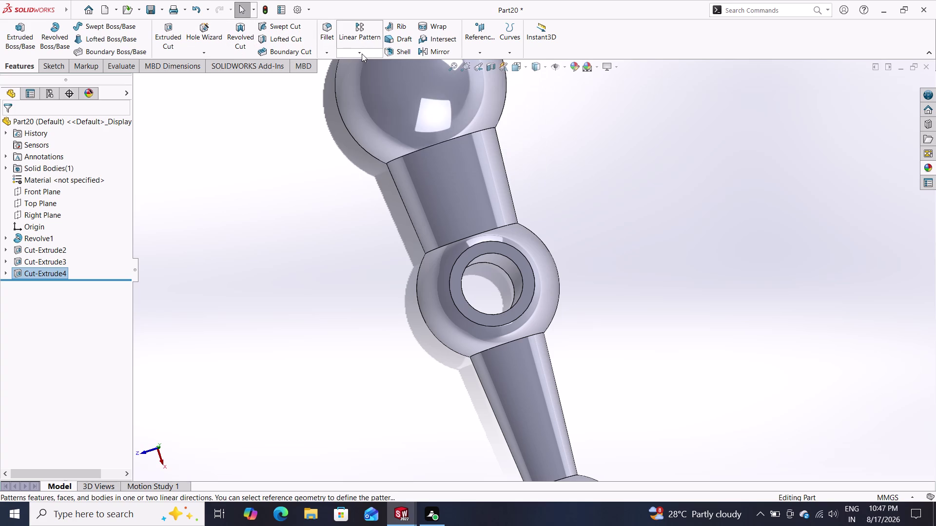
click(357, 89)
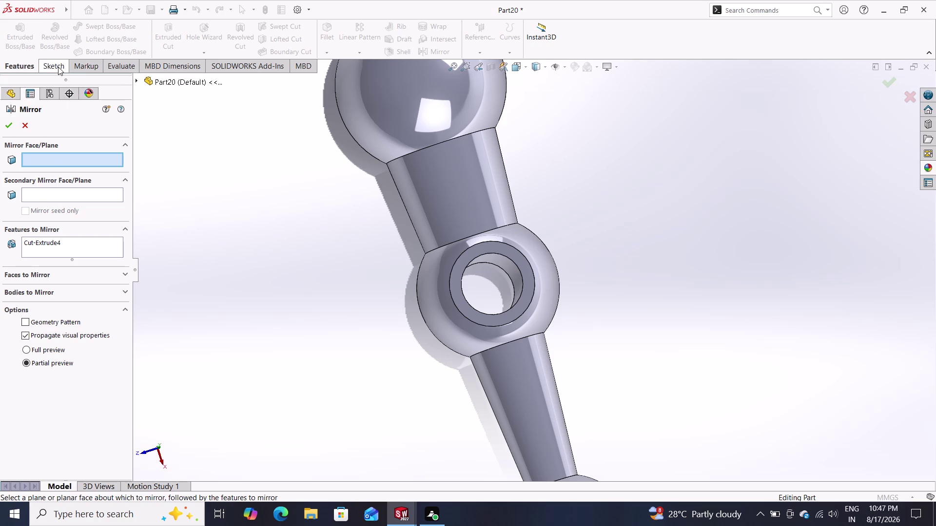
click(135, 81)
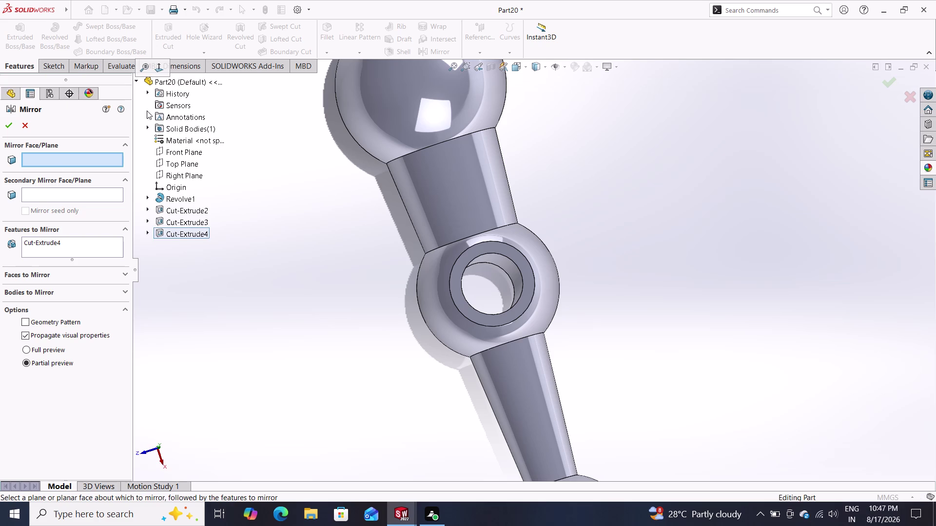
click(179, 166)
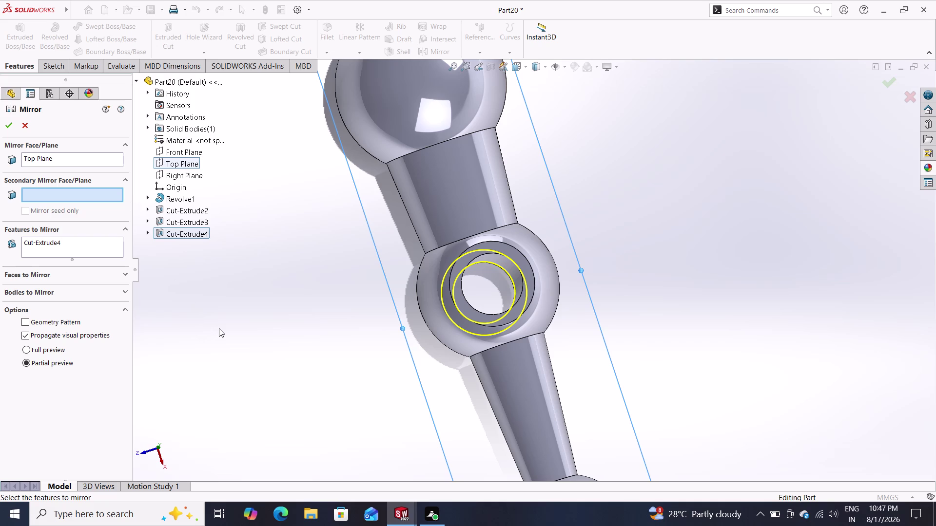
click(461, 300)
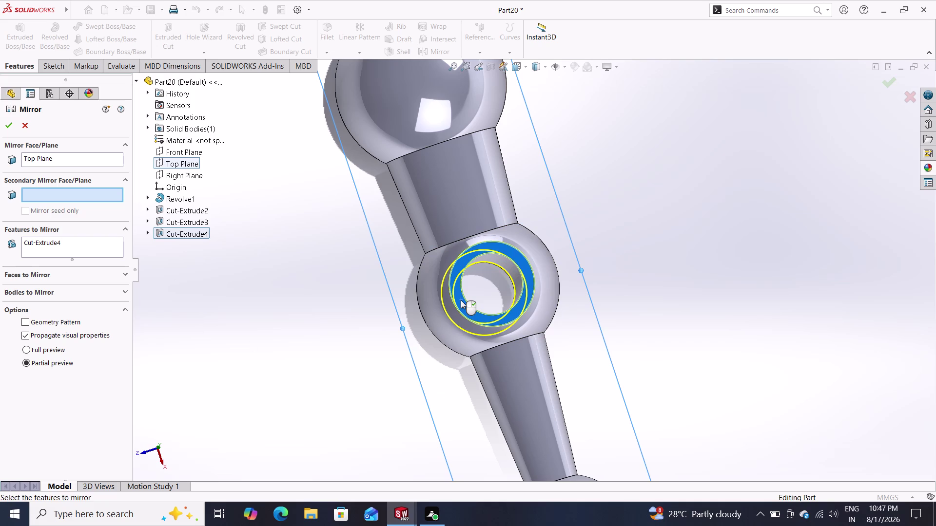
click(4, 129)
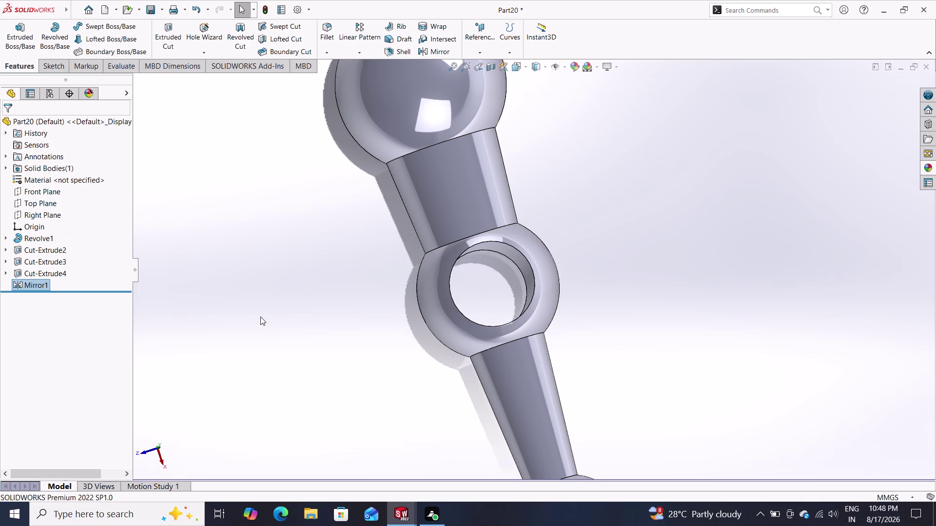
middle_drag(276, 320, 448, 245)
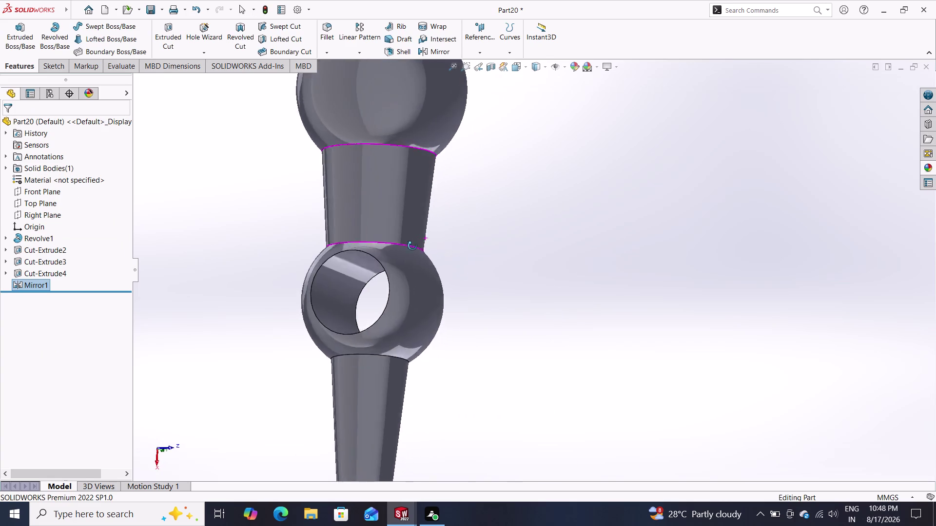
Orbit around the mirrored hole to inspect it, then undo Mirror1.
middle_drag(448, 245, 280, 258)
middle_drag(280, 258, 265, 202)
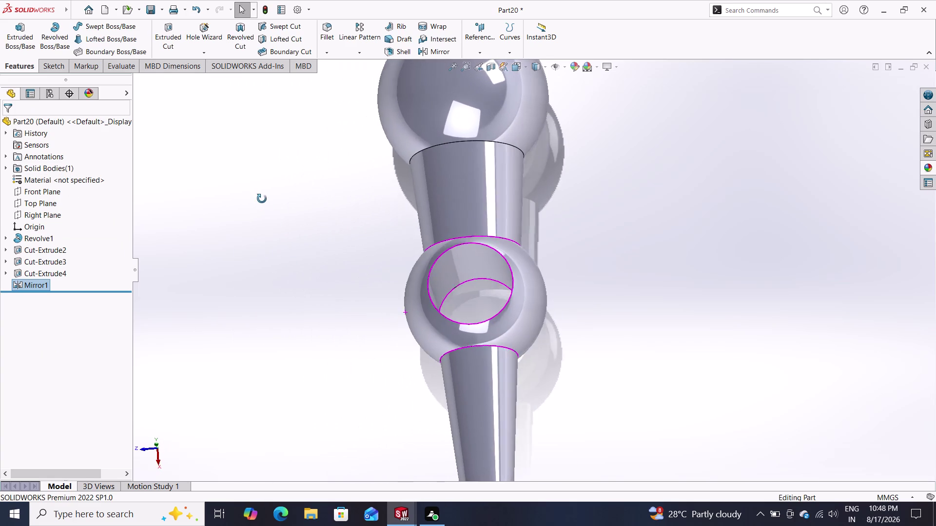
middle_drag(264, 203, 267, 207)
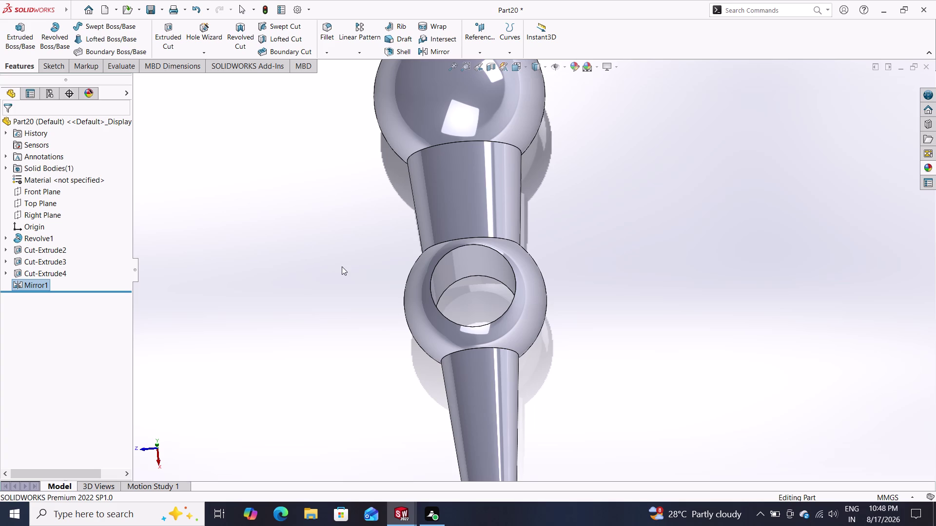
middle_drag(366, 338, 440, 314)
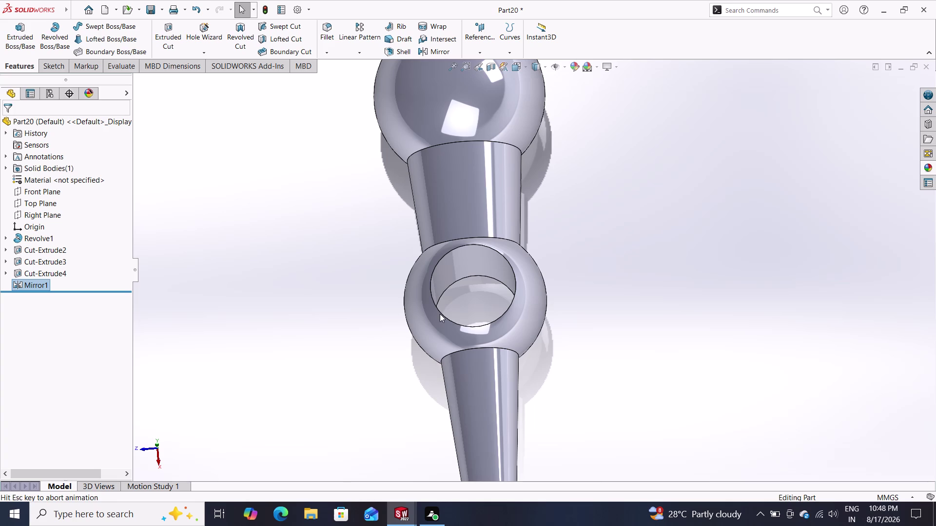
middle_drag(440, 313, 442, 313)
middle_drag(400, 321, 506, 299)
middle_drag(484, 304, 459, 312)
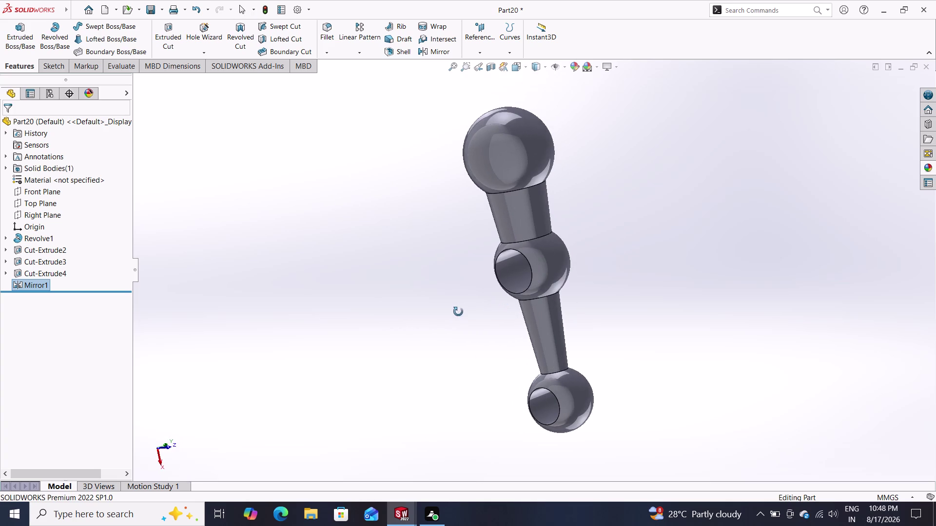
middle_drag(459, 312, 459, 312)
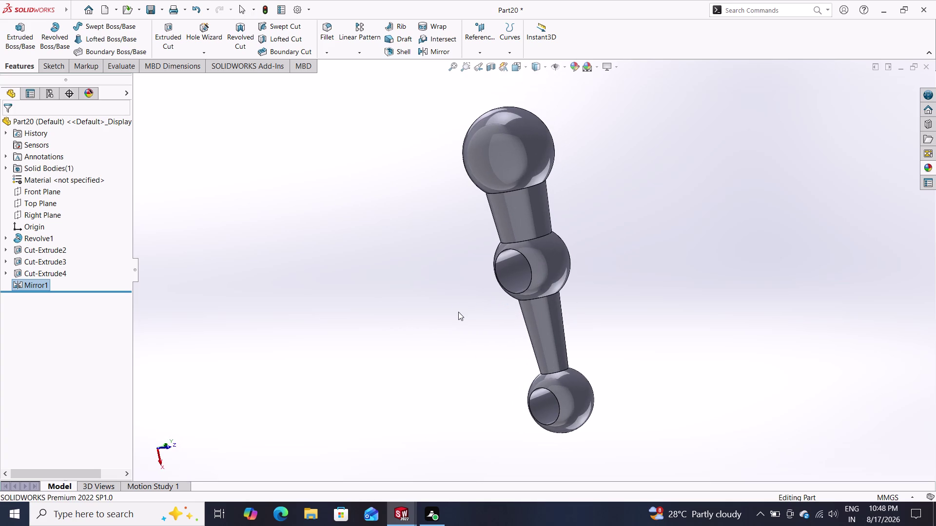
key(ctrl+z)
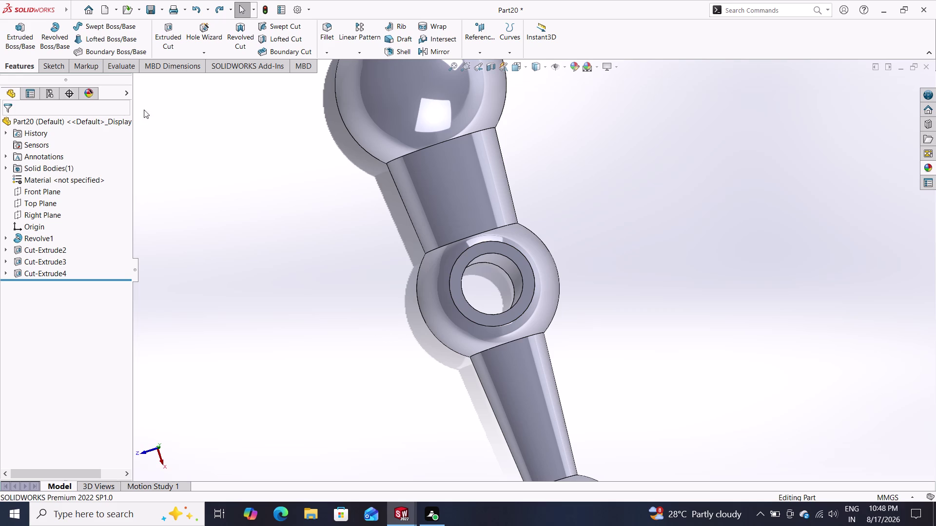
Start a new Mirror feature with the Top Plane as the mirror plane.
click(361, 51)
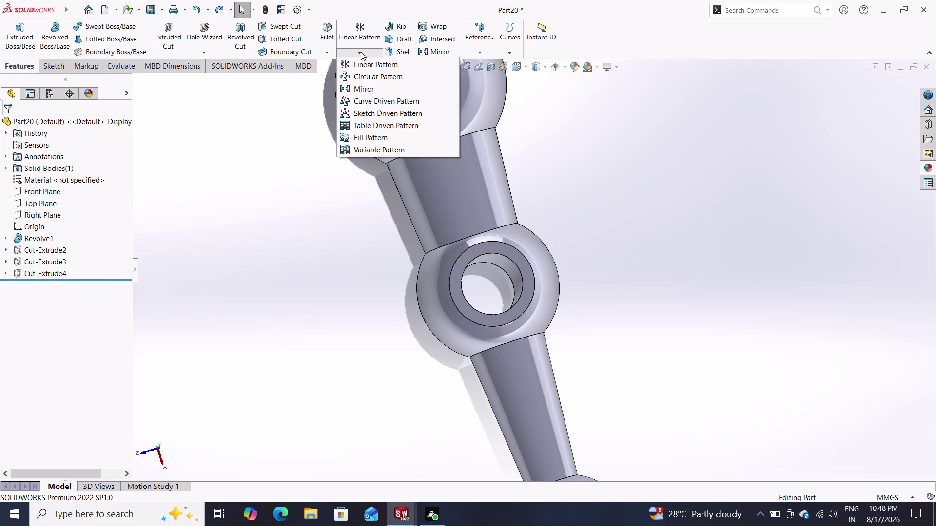
click(362, 93)
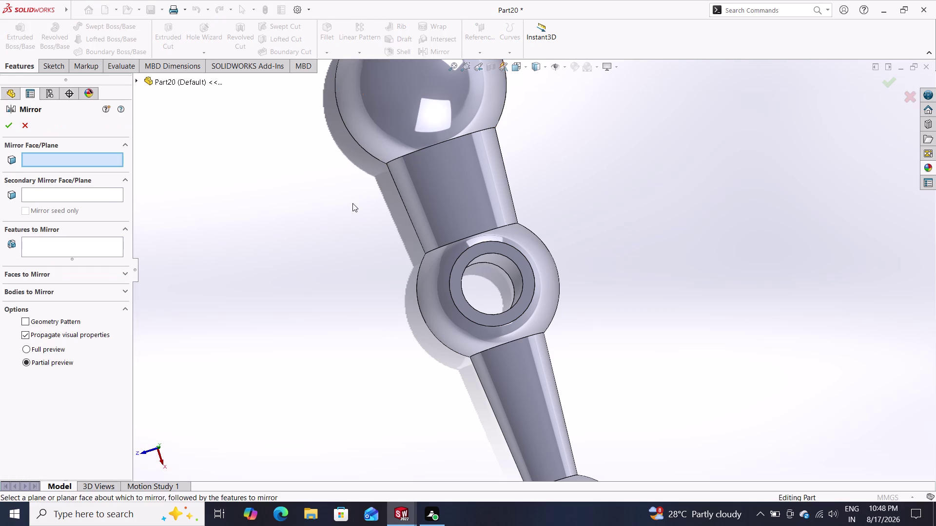
click(138, 80)
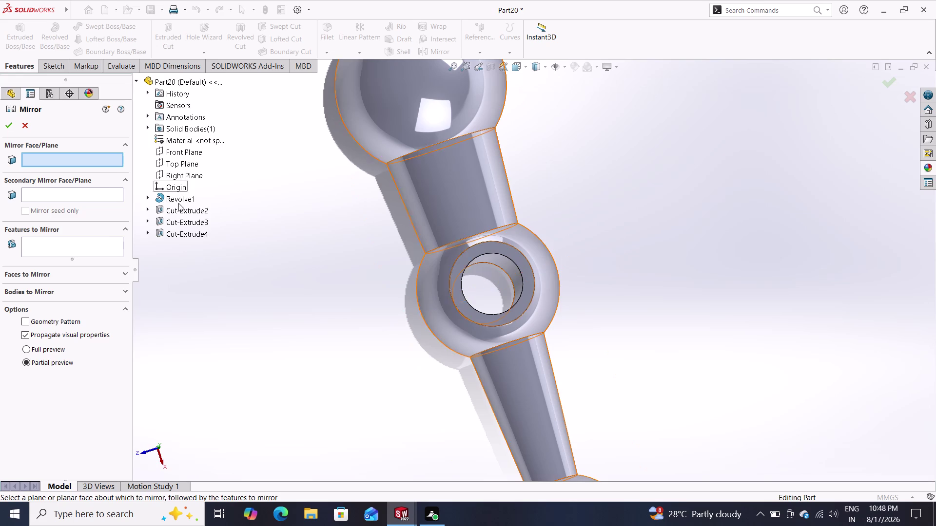
click(182, 168)
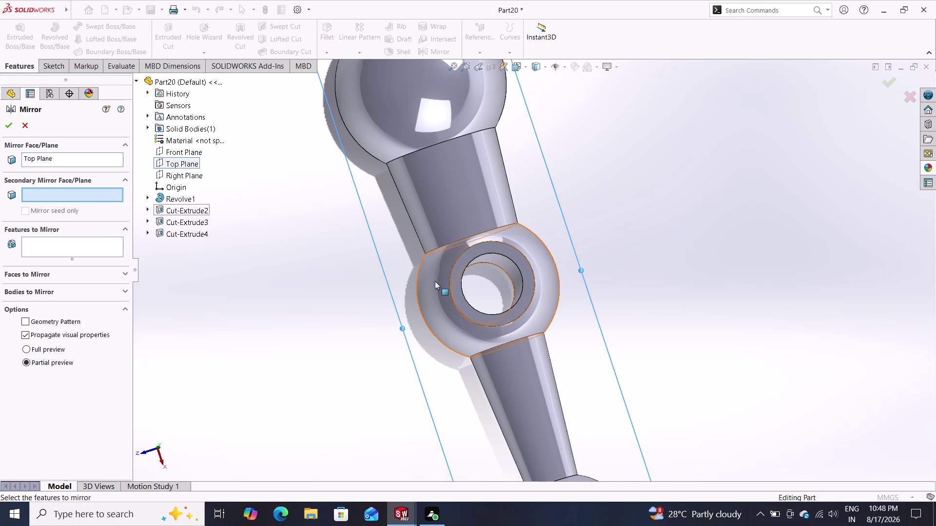
click(458, 285)
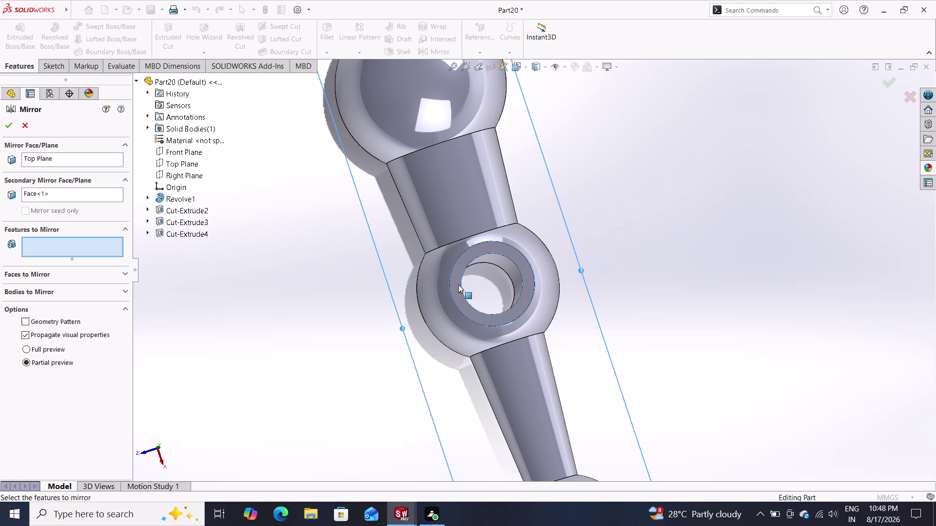
middle_drag(297, 349, 337, 338)
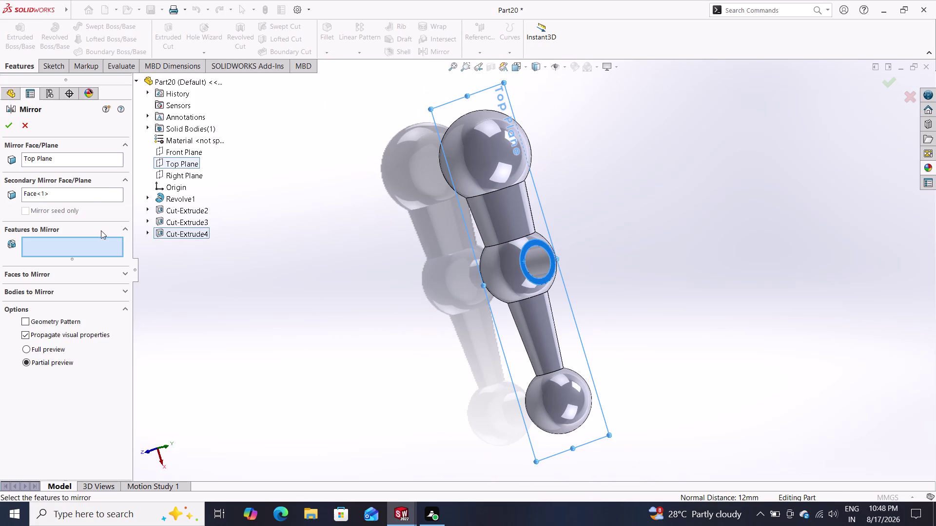
Remove the stray secondary face, mirror Cut-Extrude4, and accept to create Mirror2.
drag(78, 193, 34, 194)
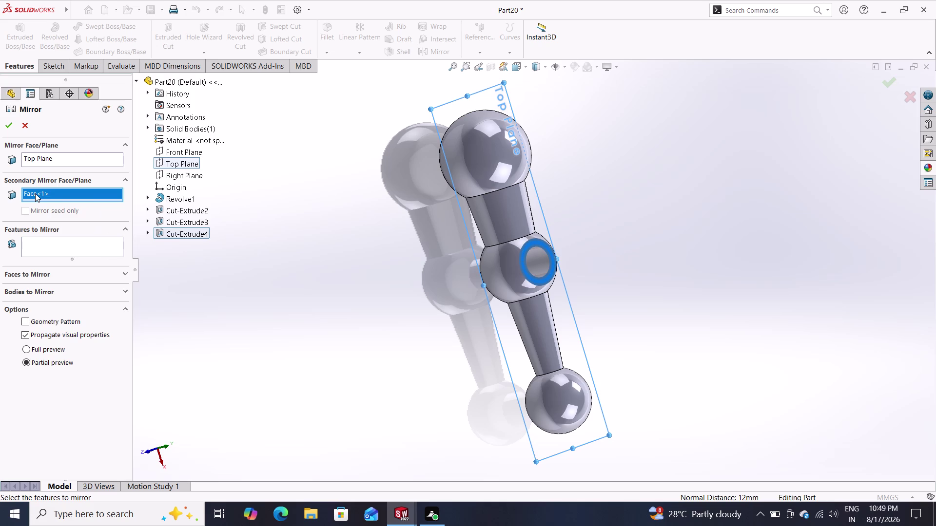
click(35, 194)
right_click(35, 194)
click(54, 217)
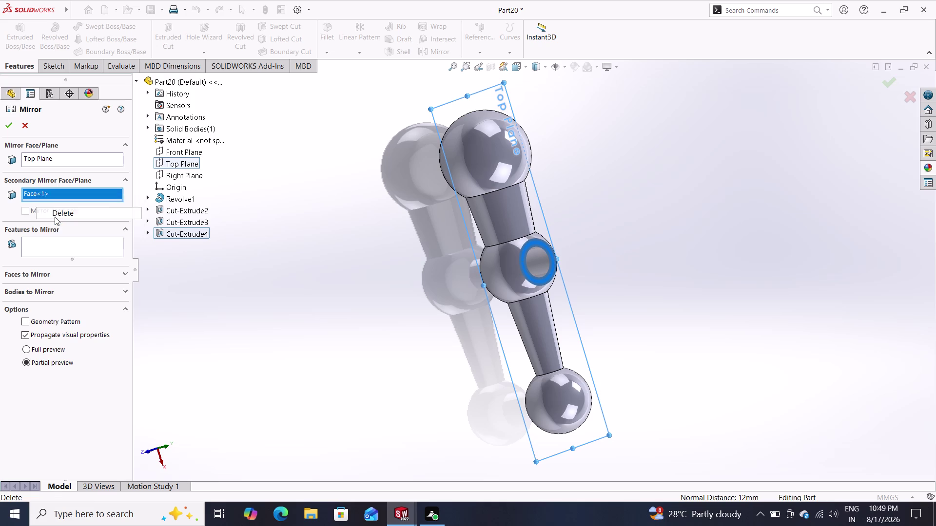
click(48, 245)
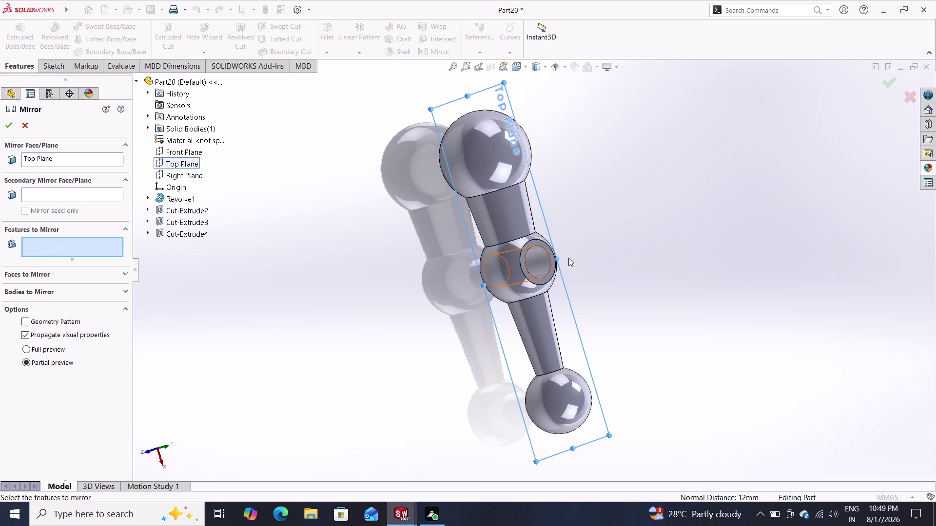
scroll(down, 3)
click(492, 251)
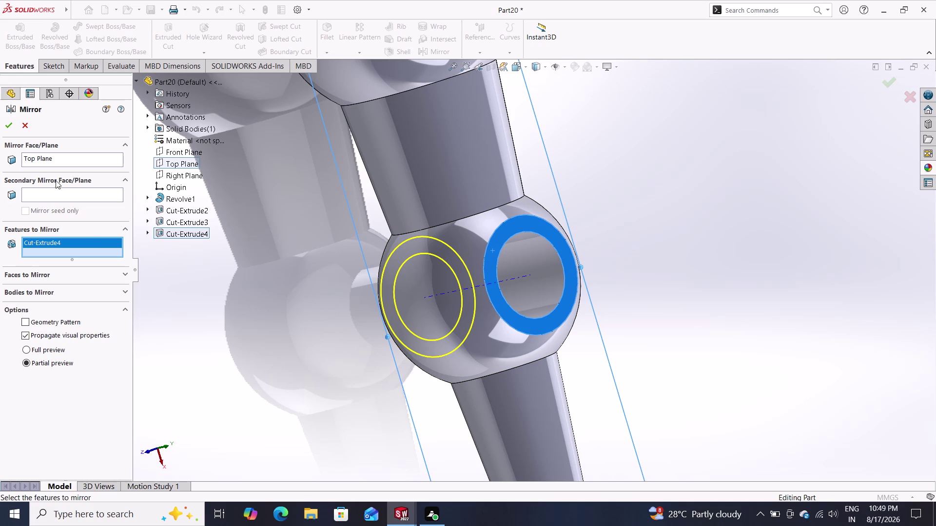
click(6, 127)
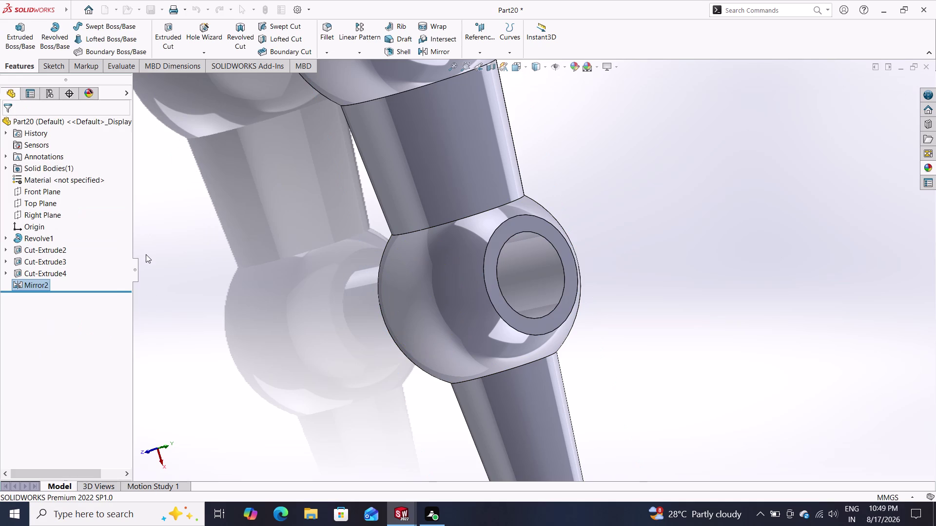
middle_drag(270, 336, 389, 321)
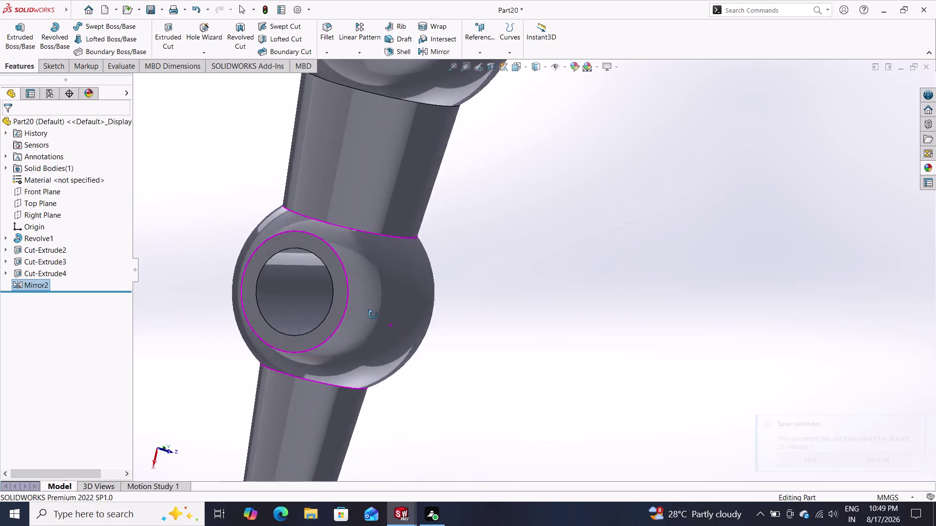
middle_drag(389, 321, 207, 240)
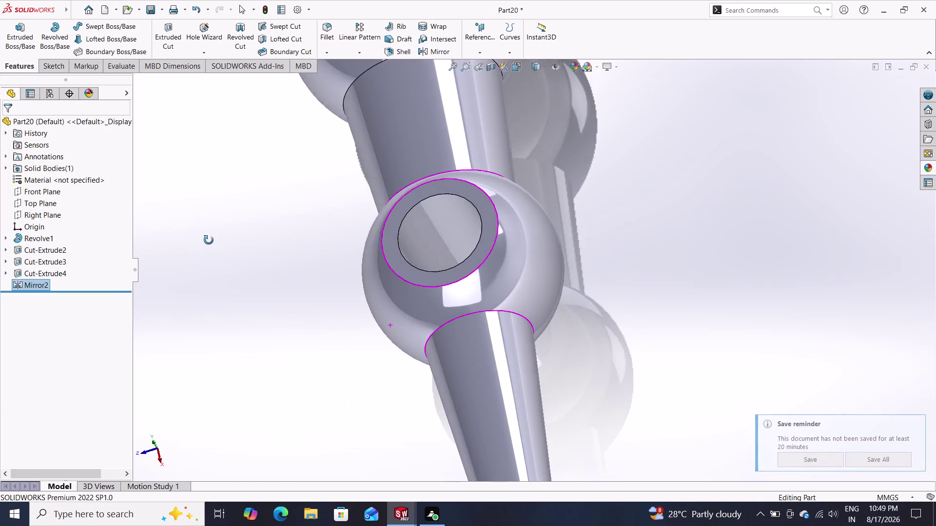
middle_drag(208, 240, 373, 253)
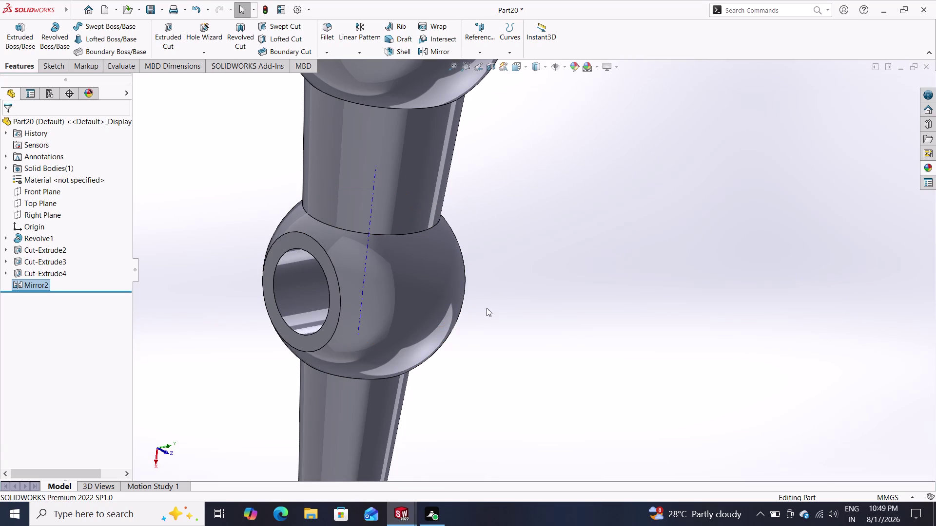
middle_drag(494, 306, 431, 297)
middle_drag(507, 308, 470, 311)
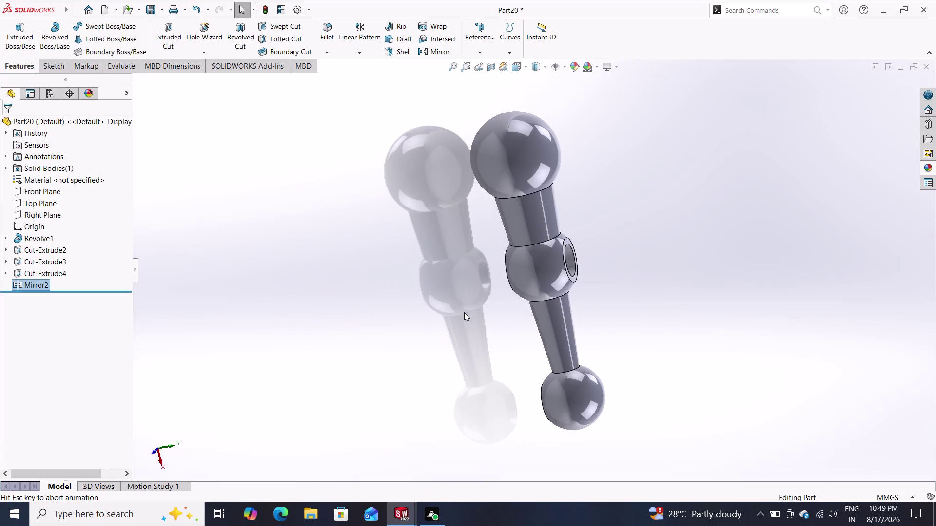
middle_drag(470, 311, 442, 312)
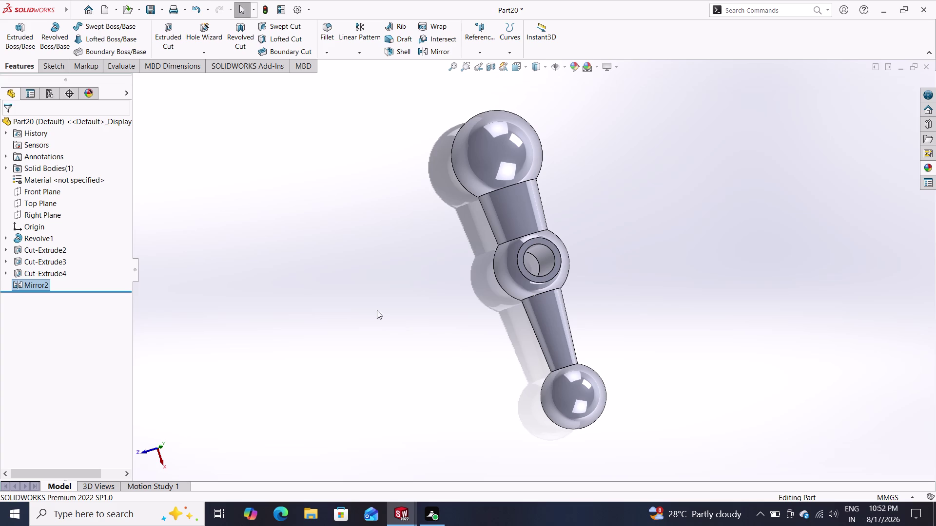
click(209, 28)
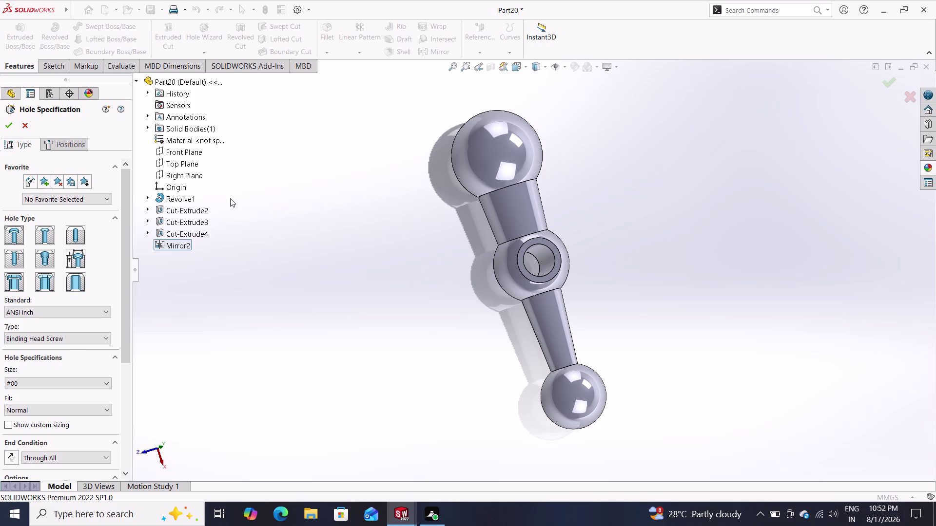
click(73, 238)
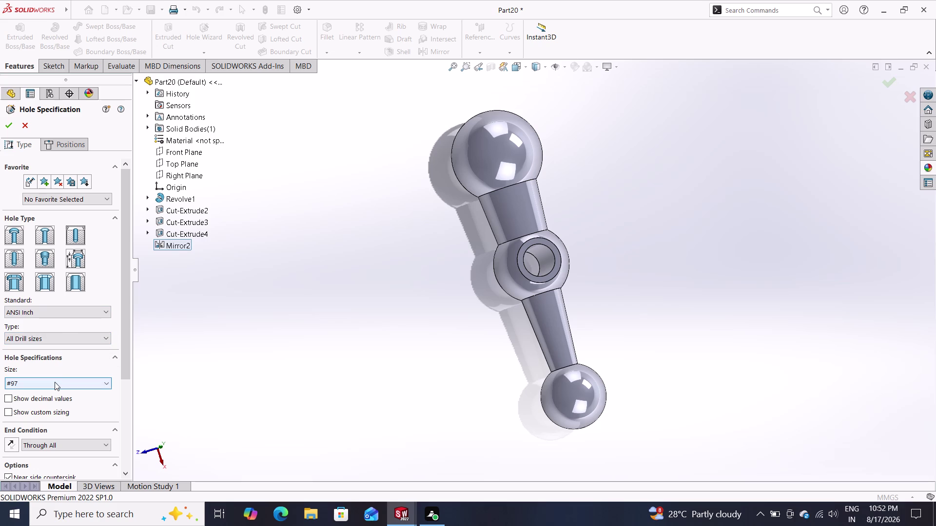
click(62, 313)
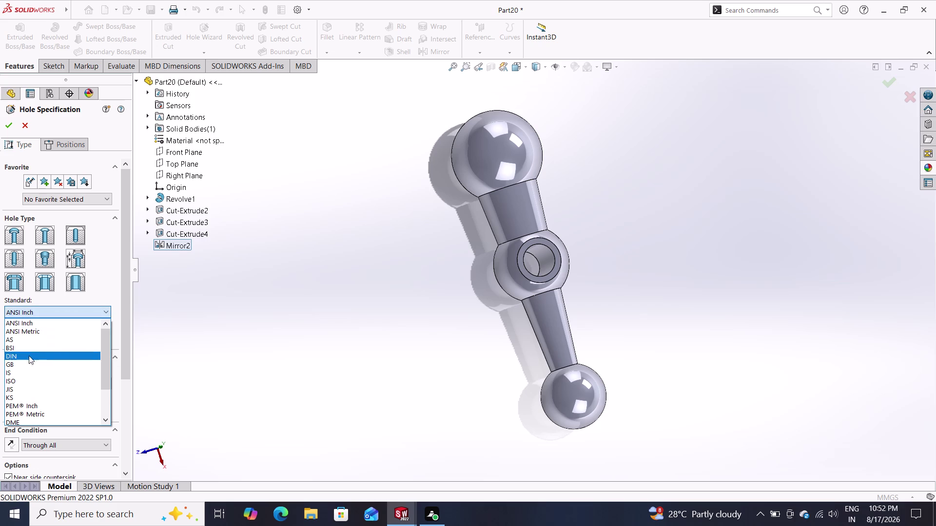
click(23, 377)
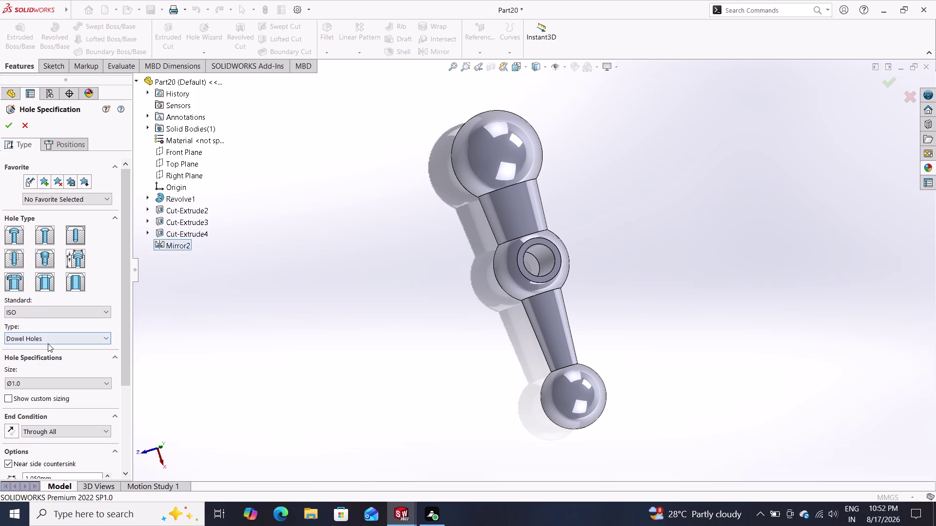
click(48, 344)
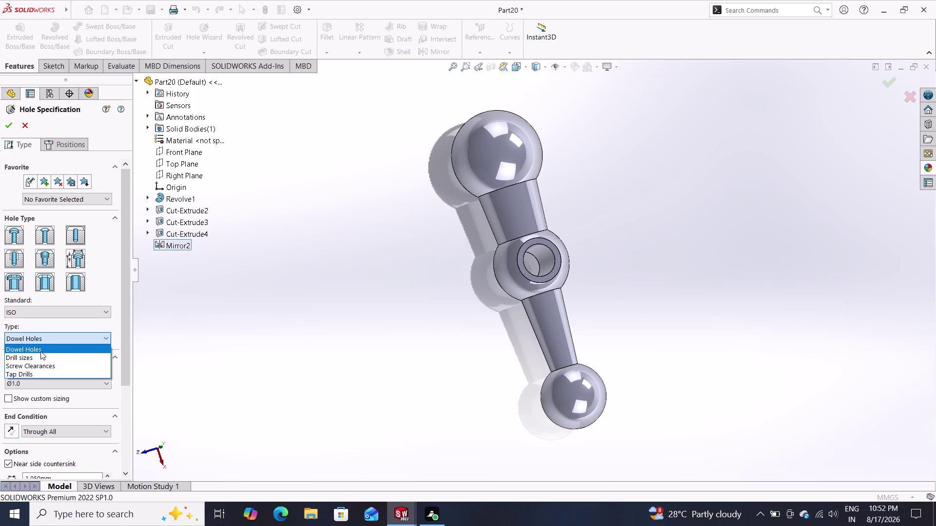
click(40, 352)
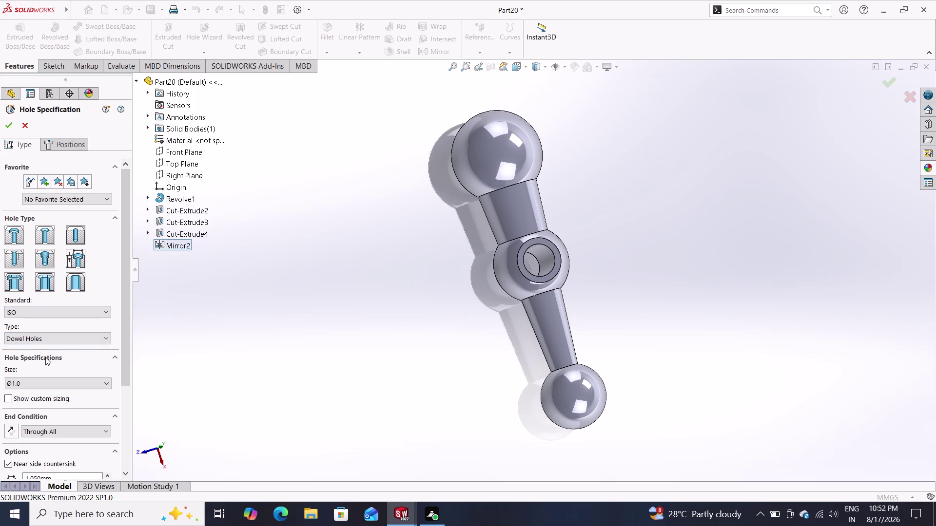
scroll(down, 3)
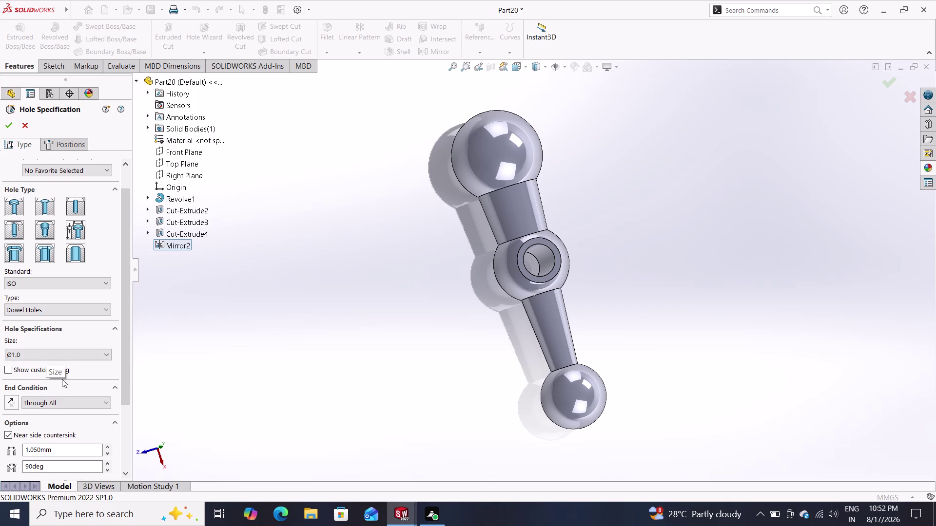
click(36, 357)
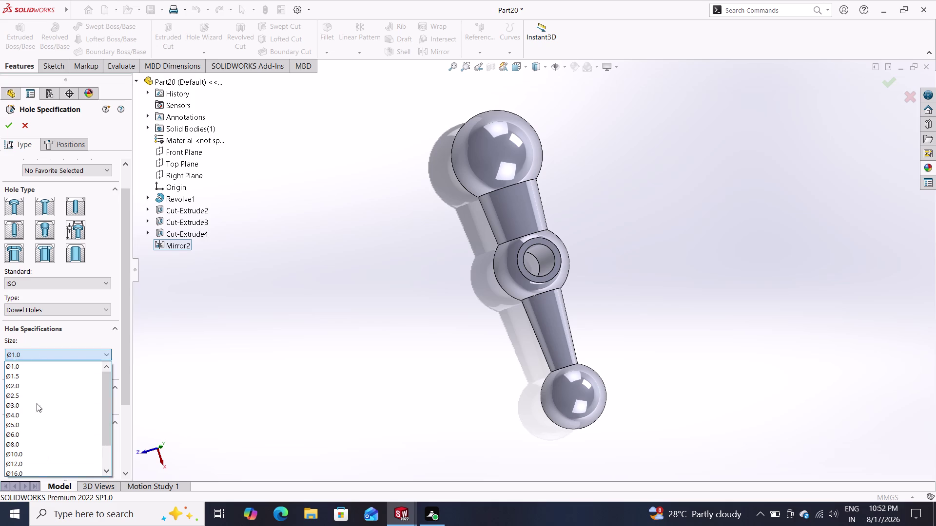
click(30, 452)
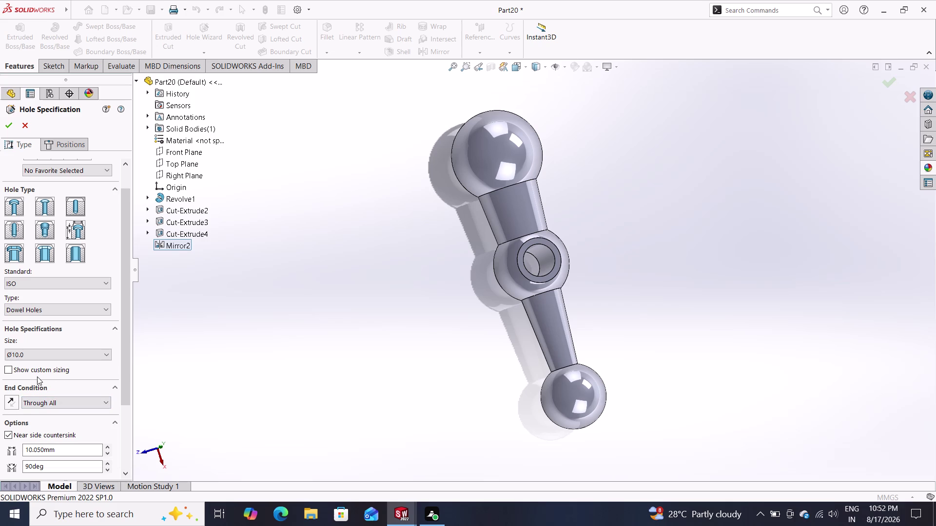
click(14, 369)
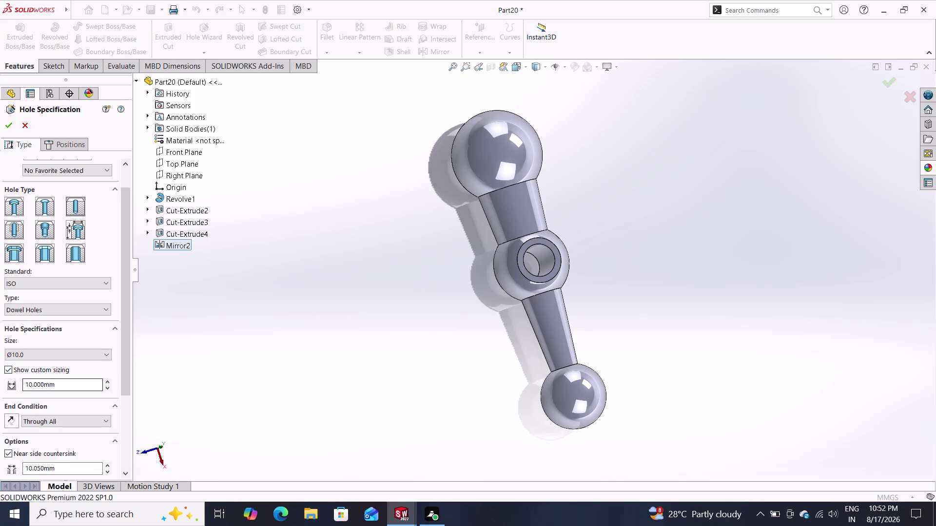
drag(59, 386, 0, 395)
text(120)
key(Return)
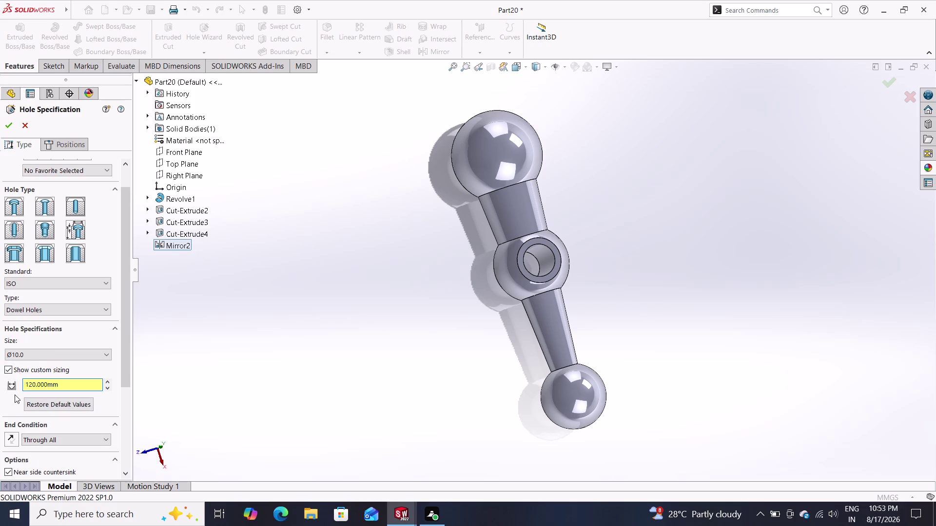
scroll(down, 3)
click(39, 414)
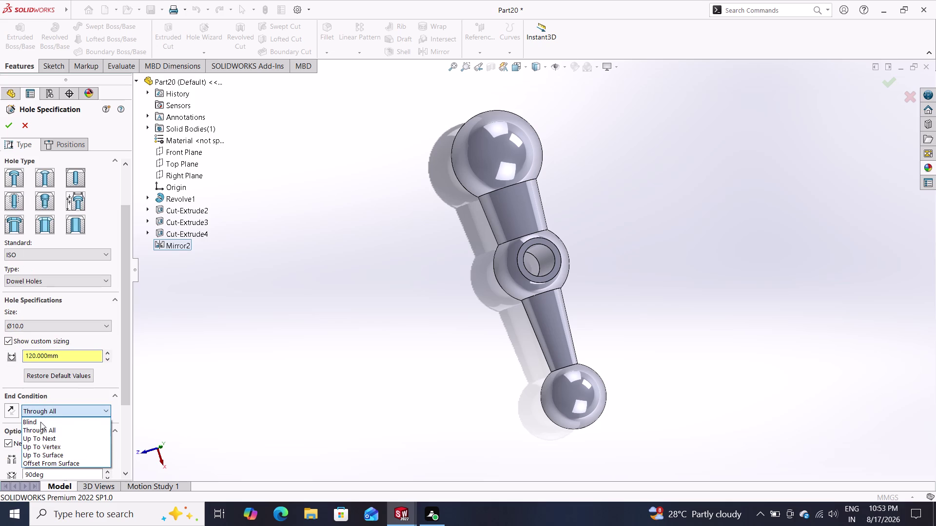
click(40, 422)
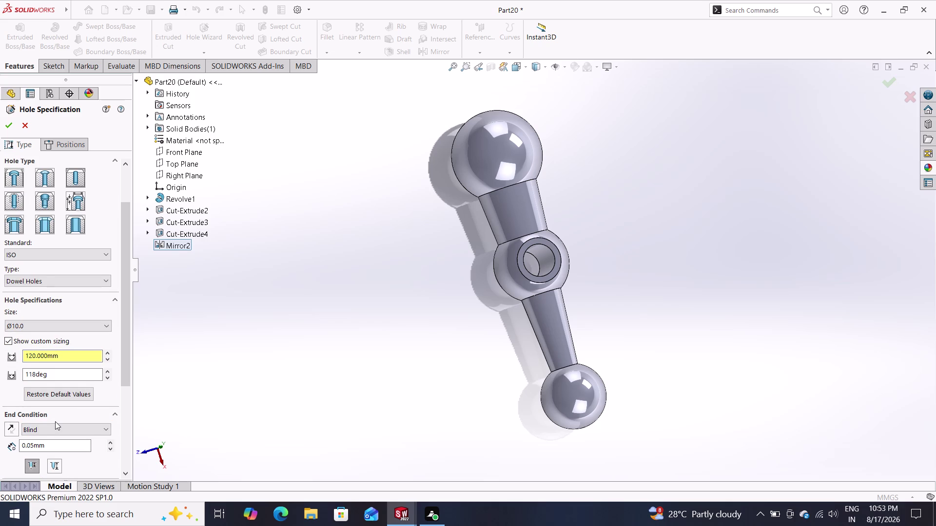
scroll(down, 3)
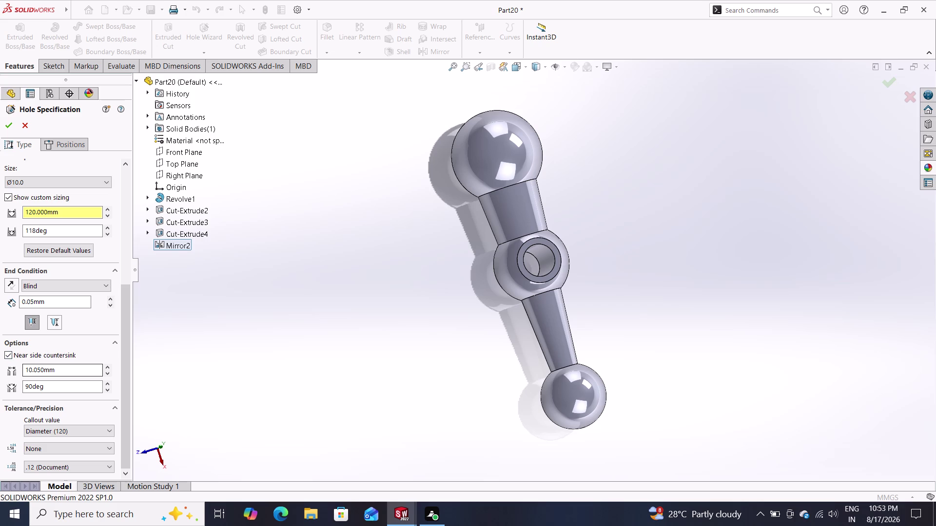
drag(53, 303, 37, 302)
drag(37, 302, 0, 304)
key(1)
key(6)
key(Return)
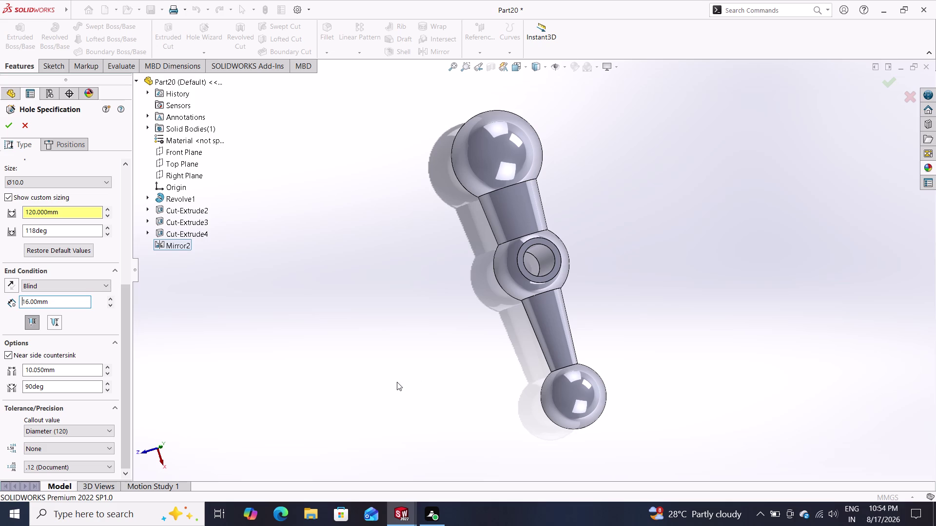
click(21, 128)
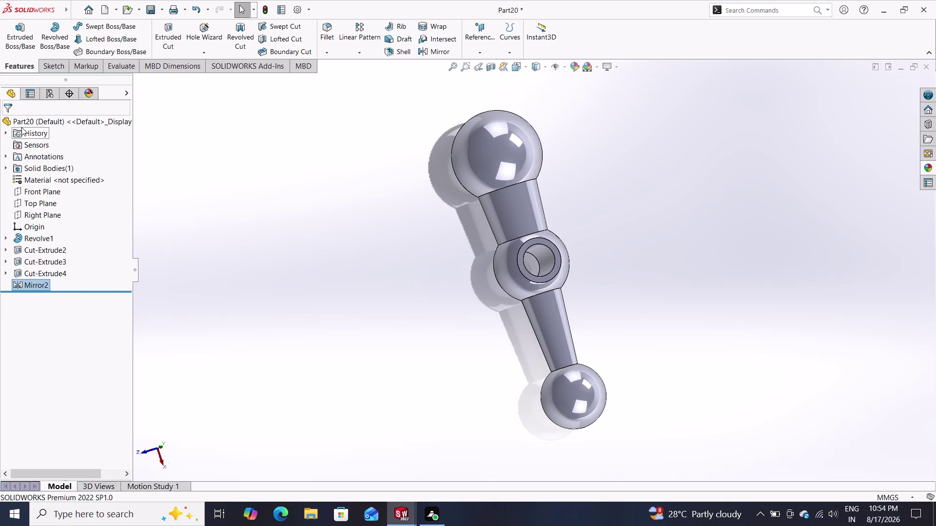
Start a Top Plane sketch and draw a circle centred on the right-hand ball.
click(39, 203)
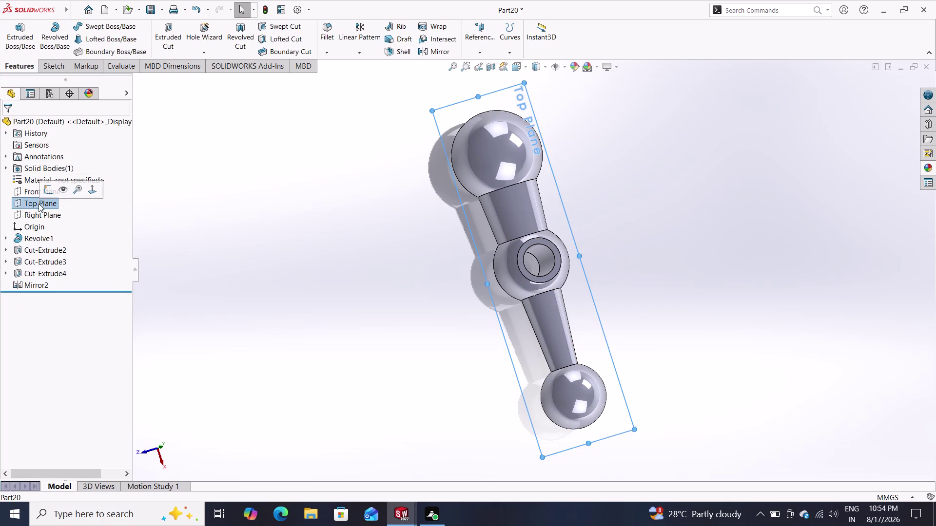
click(45, 191)
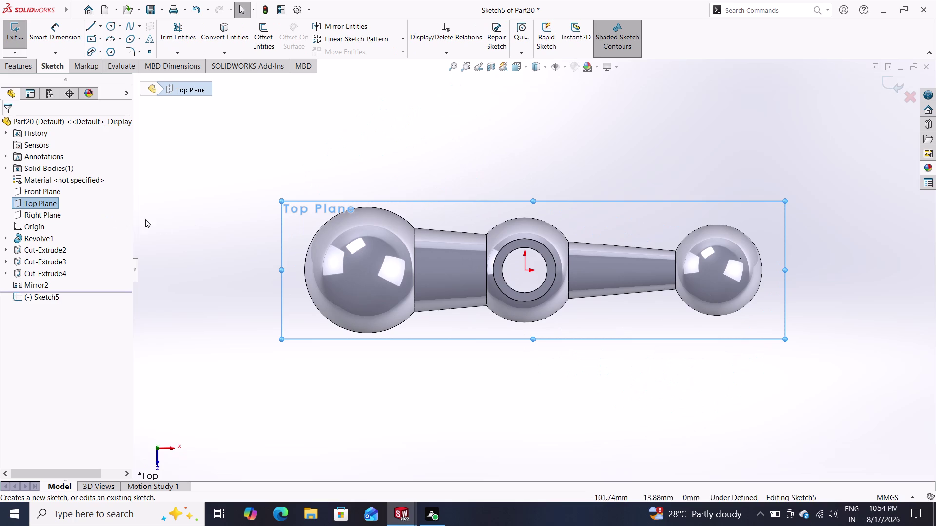
click(108, 29)
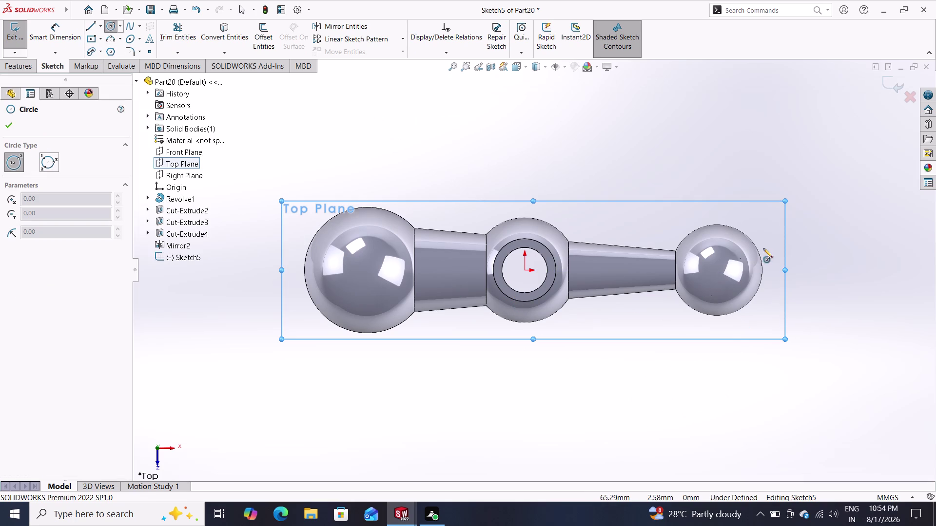
click(717, 271)
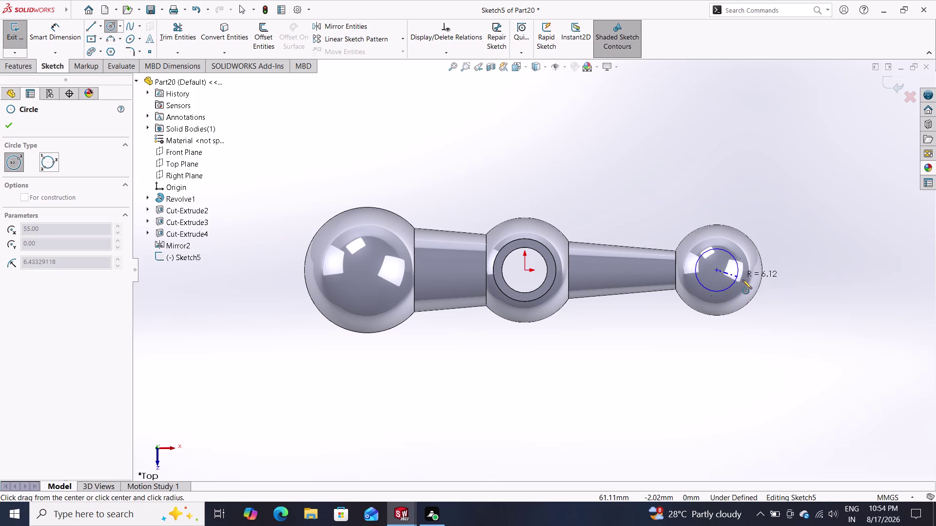
click(749, 279)
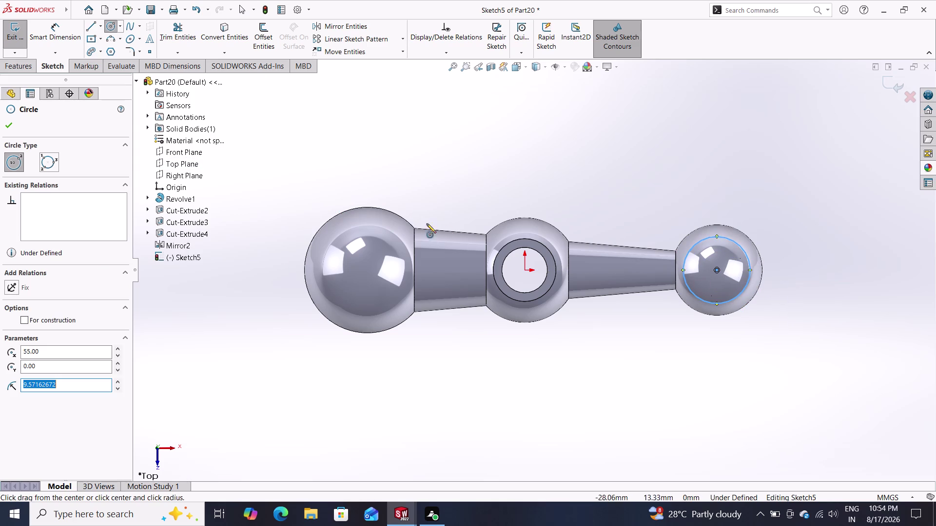
click(63, 27)
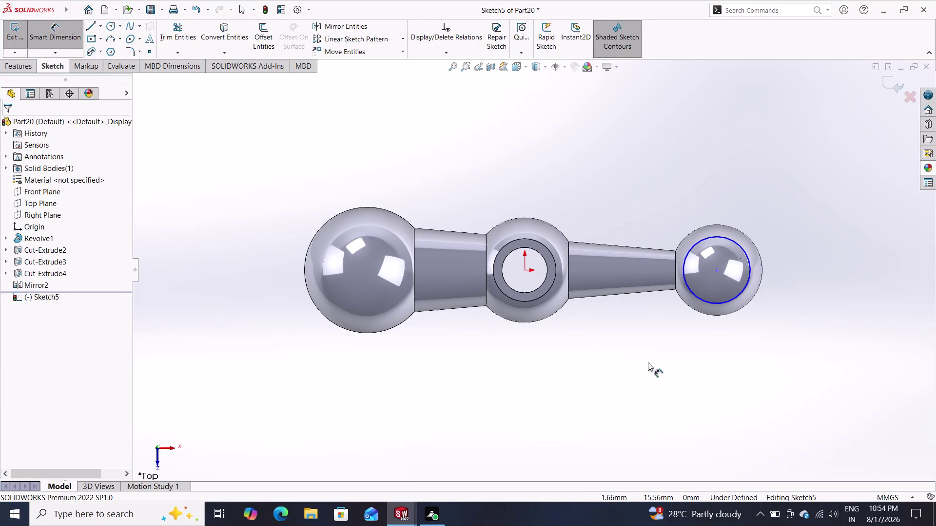
Dimension the right-end sketch circle's diameter and set it to 17 mm.
click(735, 298)
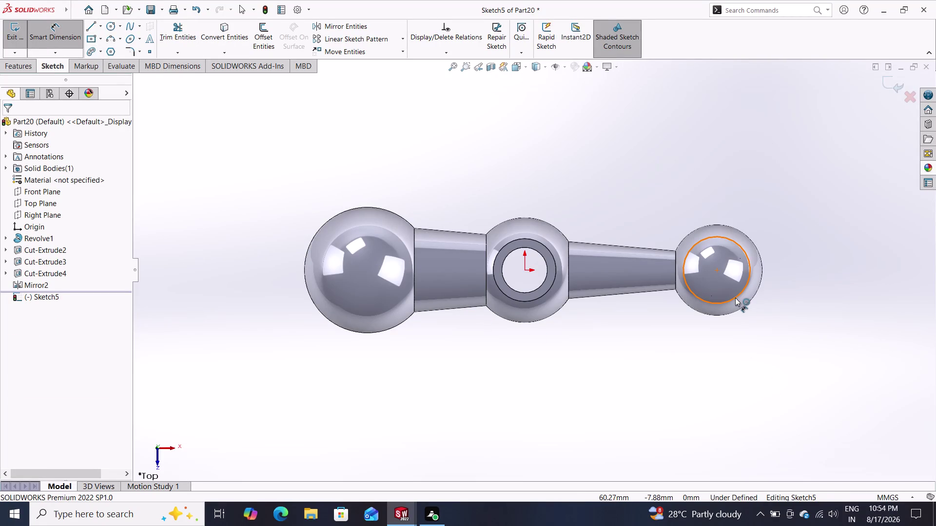
click(780, 327)
key(1)
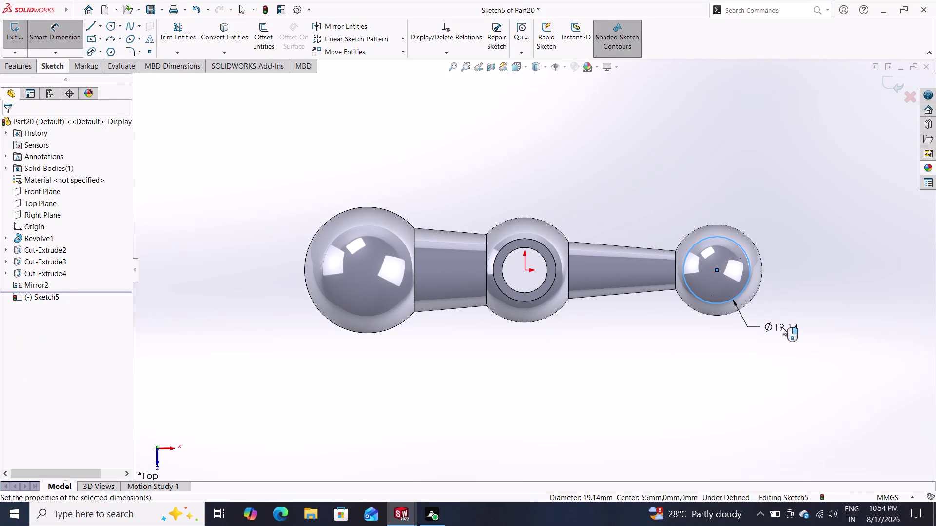
key(5)
key(Return)
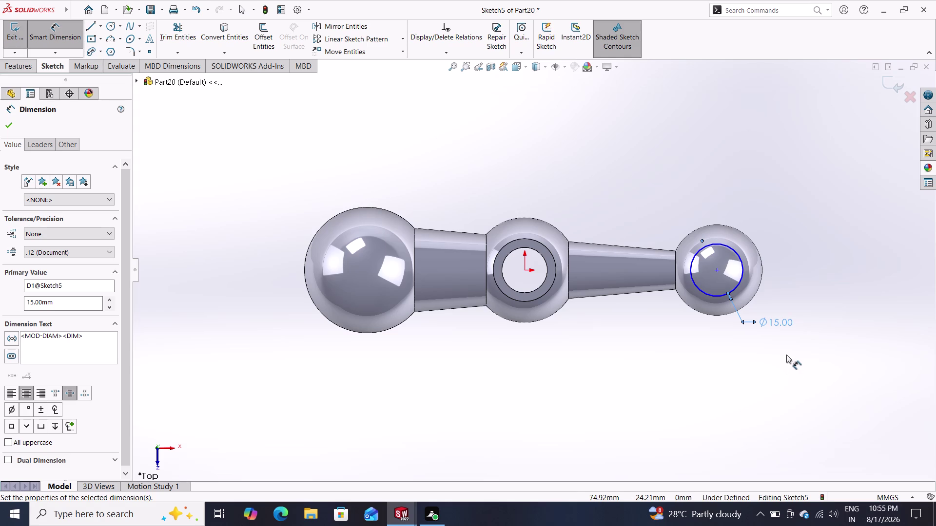
double_click(776, 323)
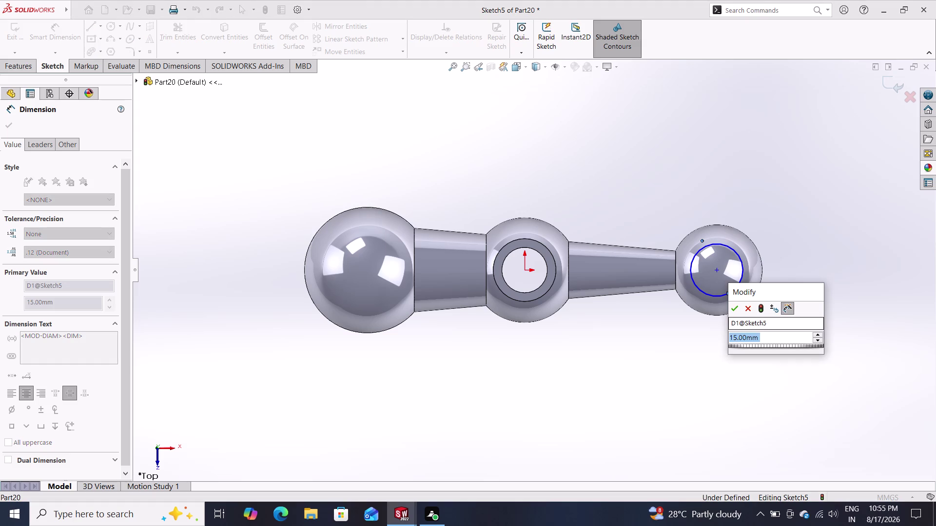
text(17)
key(Return)
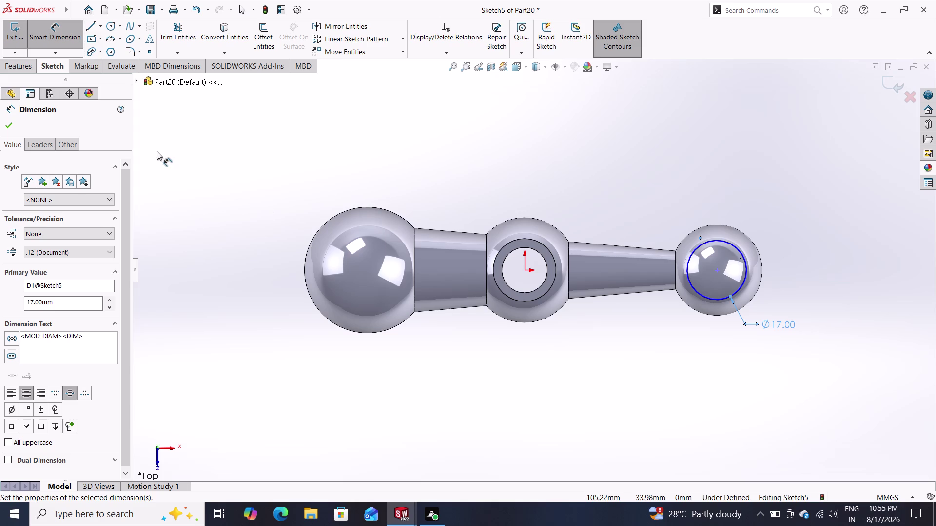
click(21, 65)
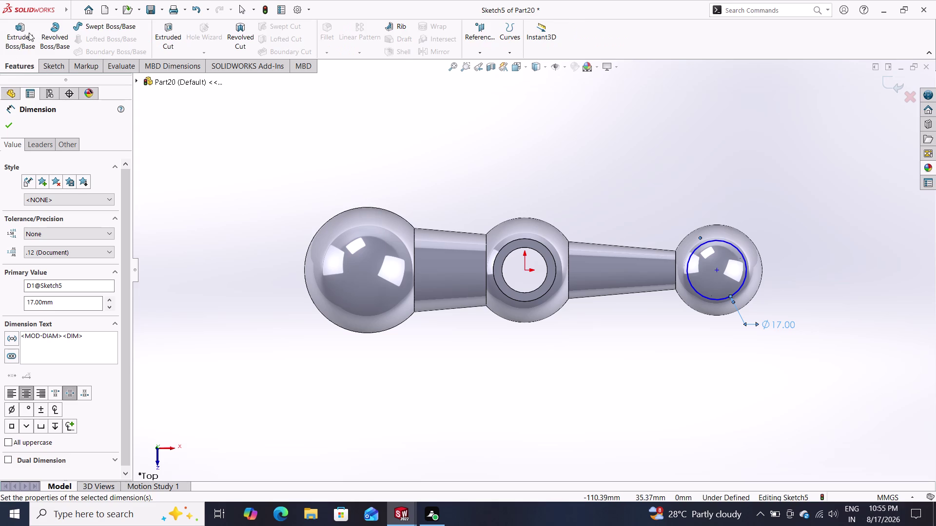
Extrude-cut the 17 mm circle through all from a 10 mm offset, with direction reversed.
click(169, 41)
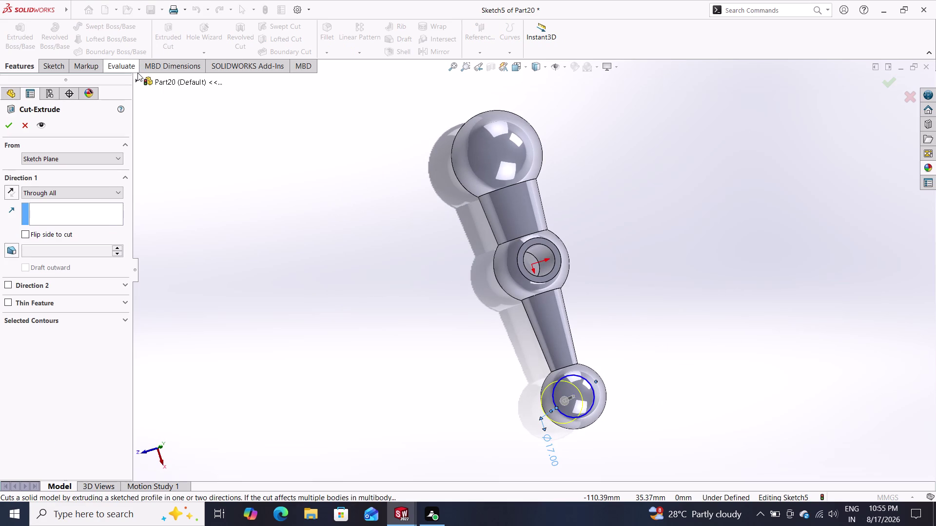
click(76, 159)
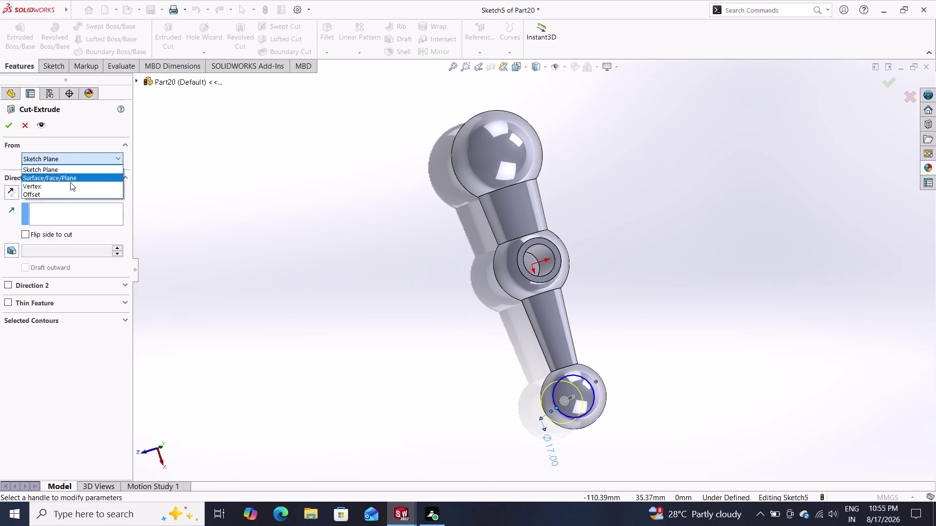
click(65, 191)
drag(63, 178, 1, 181)
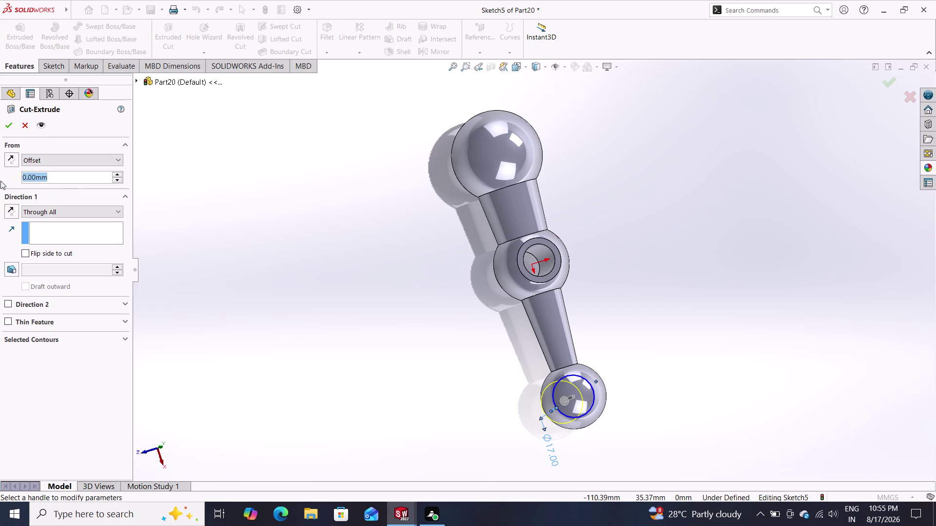
text(10)
key(Return)
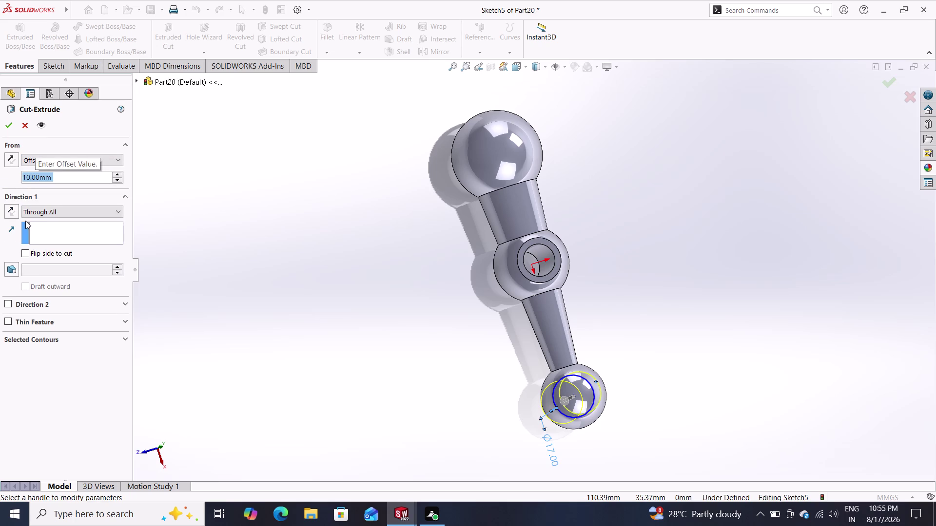
click(15, 211)
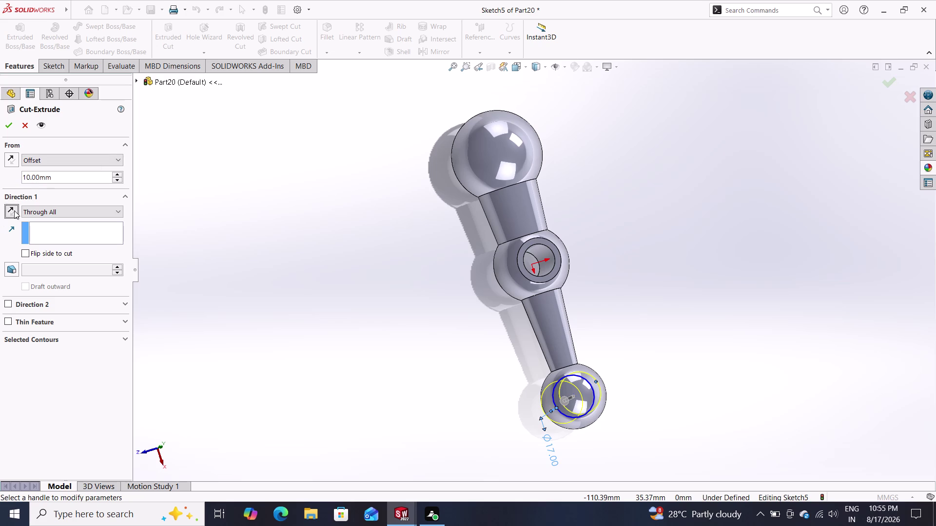
click(9, 121)
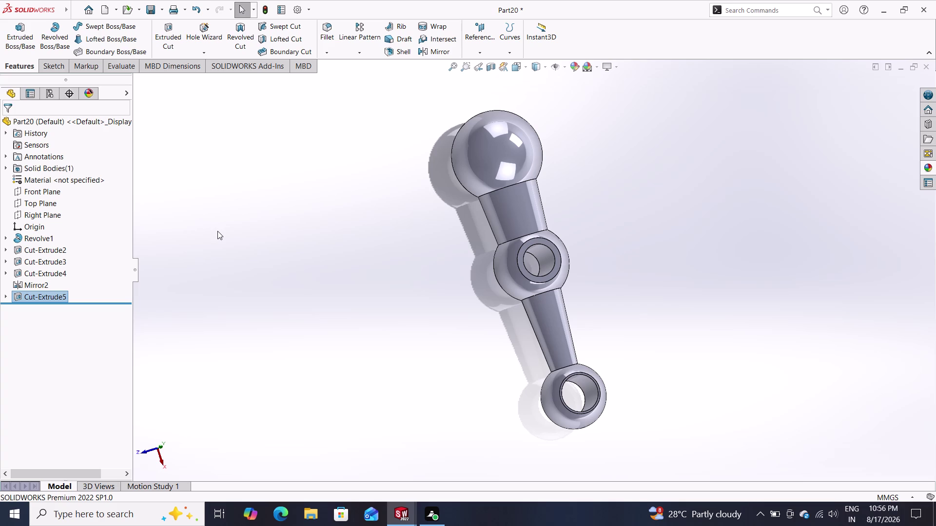
click(29, 297)
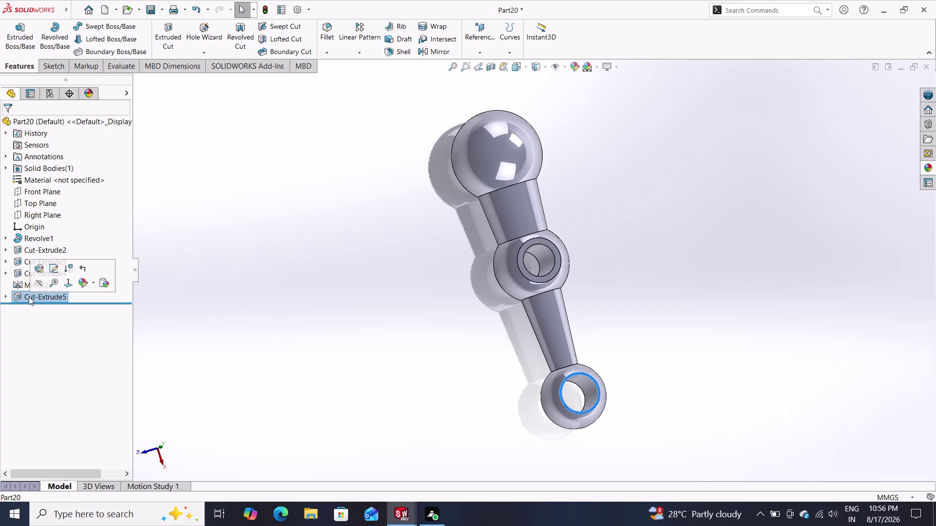
Re-edit Cut-Extrude5 with Through All depth and keep all resulting bodies.
click(20, 301)
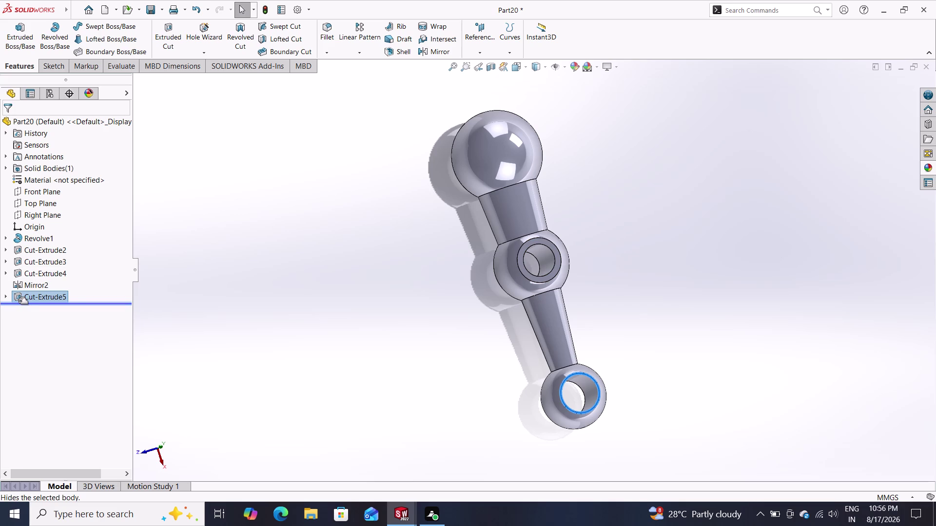
click(18, 301)
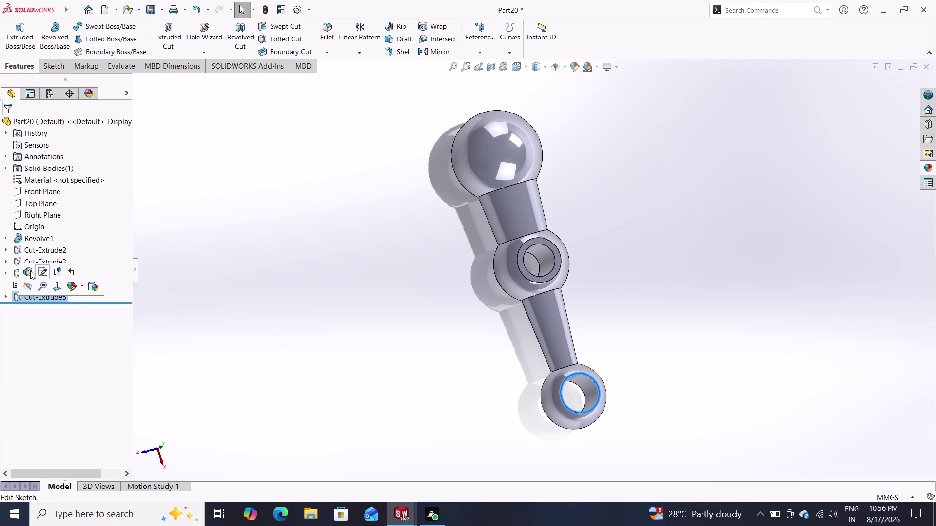
click(30, 271)
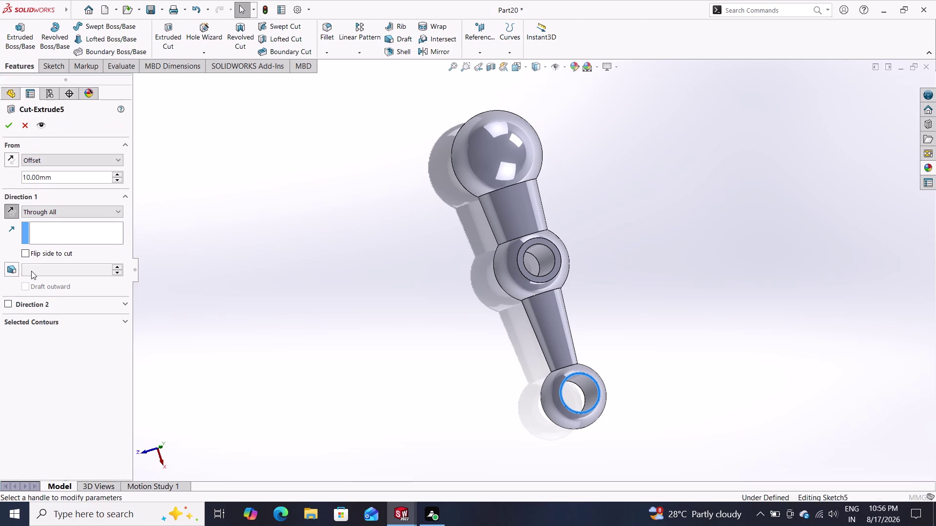
click(69, 211)
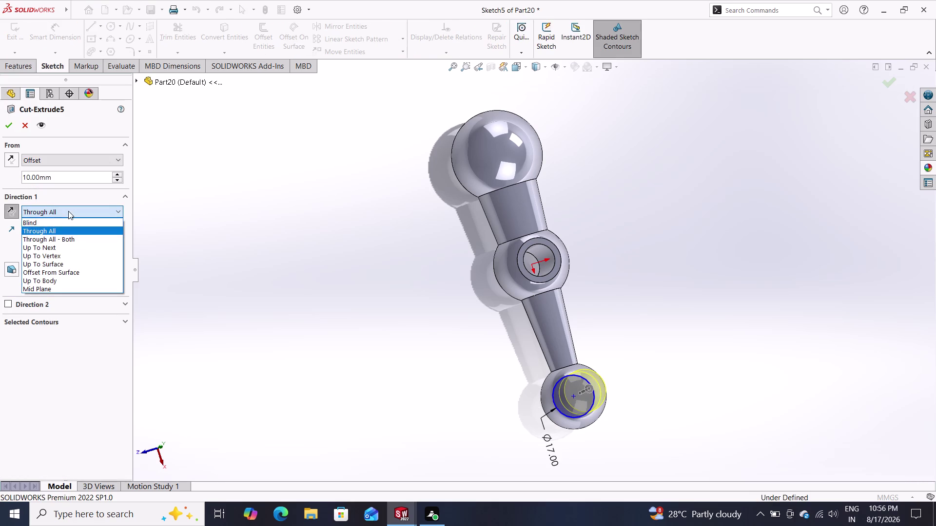
click(54, 230)
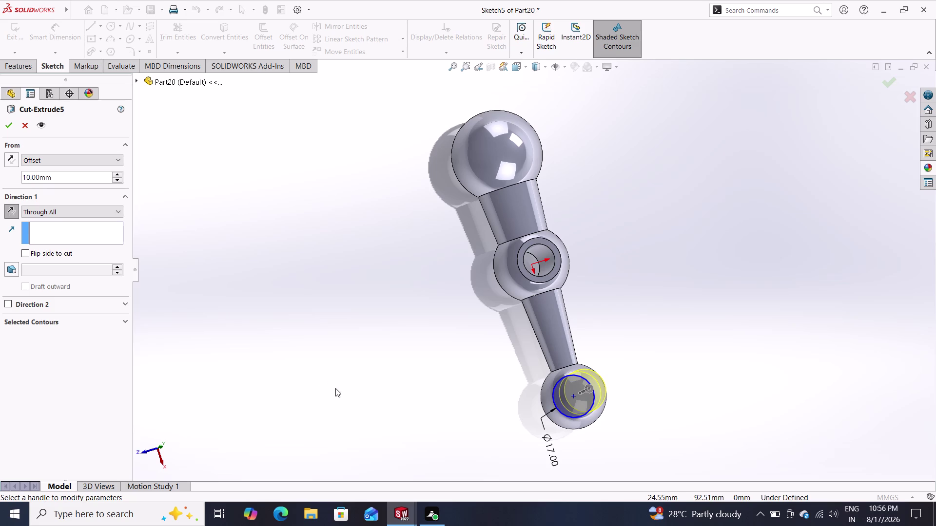
click(14, 209)
click(4, 126)
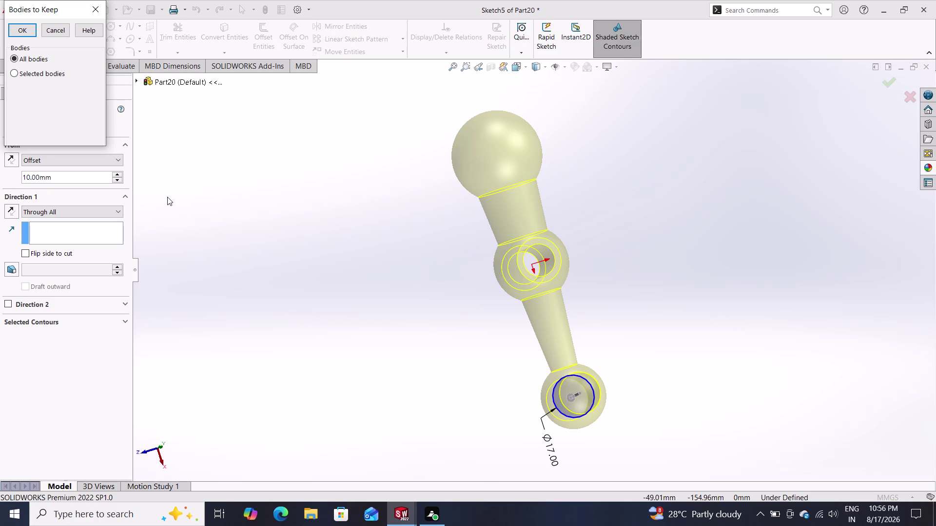
click(28, 33)
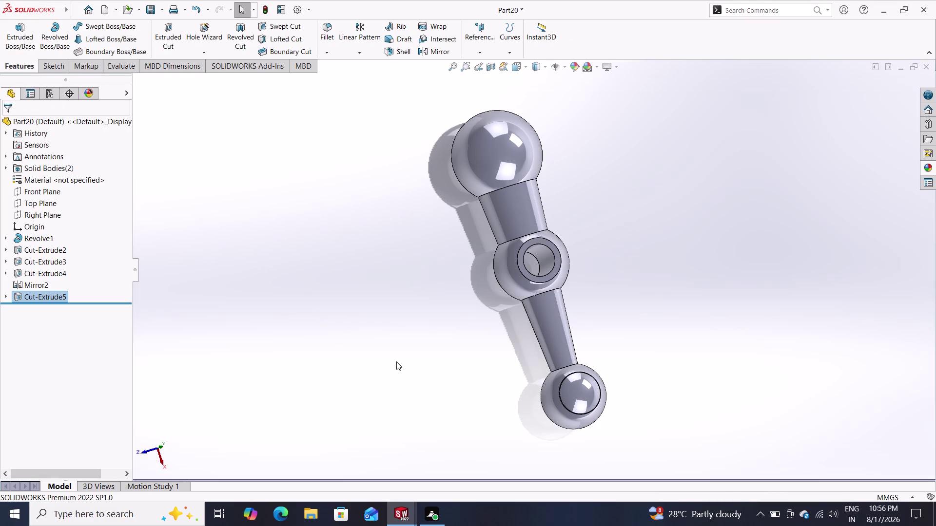
Undo the body split and inspect the open hole in the small end.
middle_drag(412, 397, 524, 287)
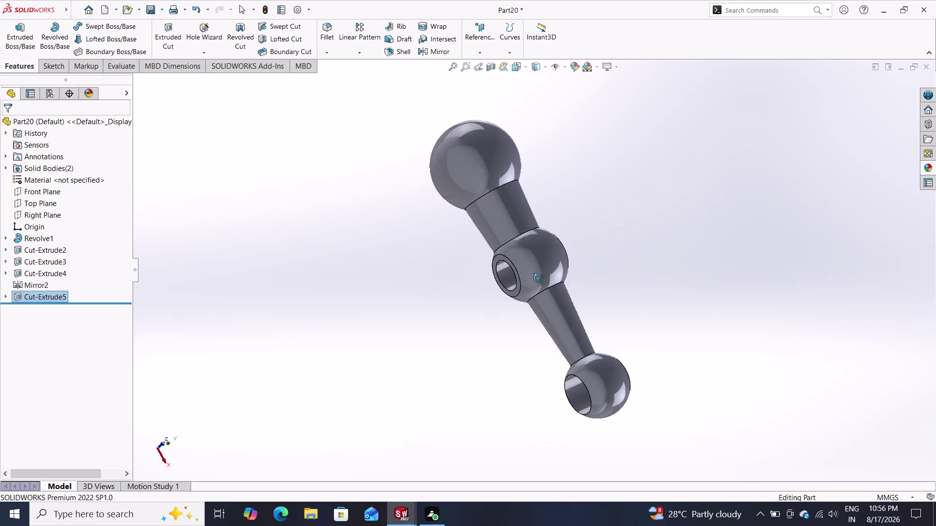
middle_drag(524, 287, 555, 211)
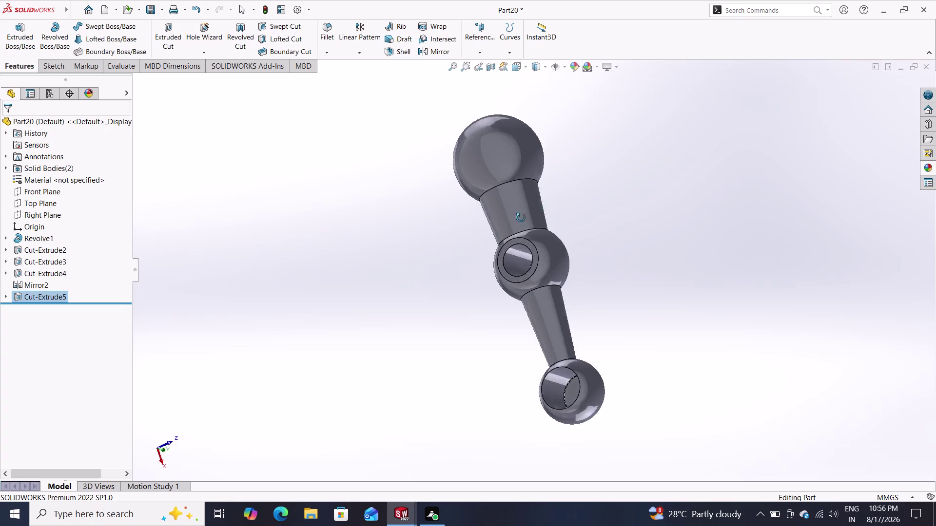
middle_drag(555, 211, 422, 215)
key(ctrl+z)
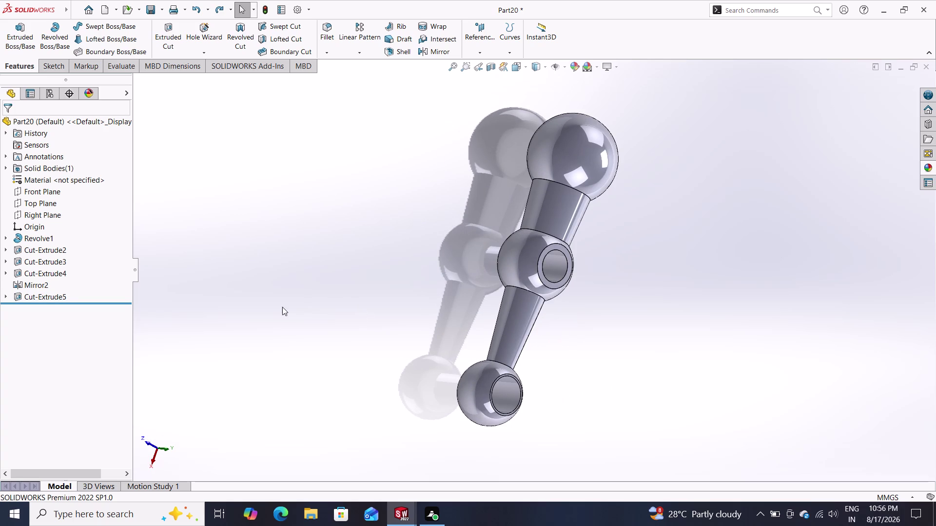
middle_drag(321, 317, 274, 294)
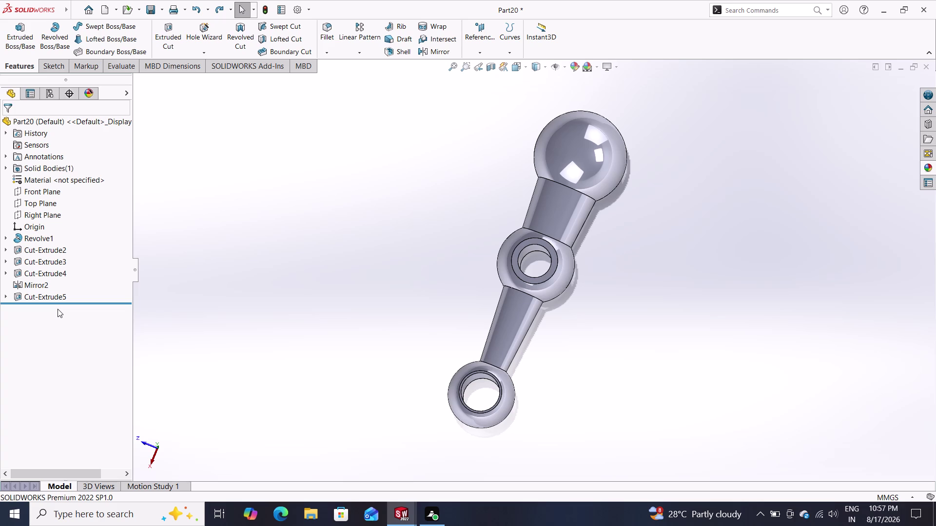
click(45, 297)
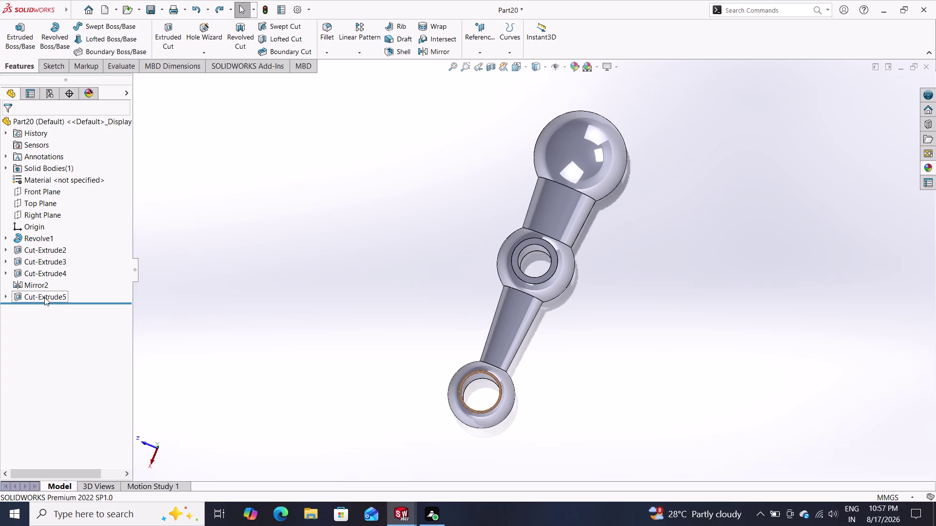
Re-edit Cut-Extrude5 and set its start offset to 9 mm.
click(58, 273)
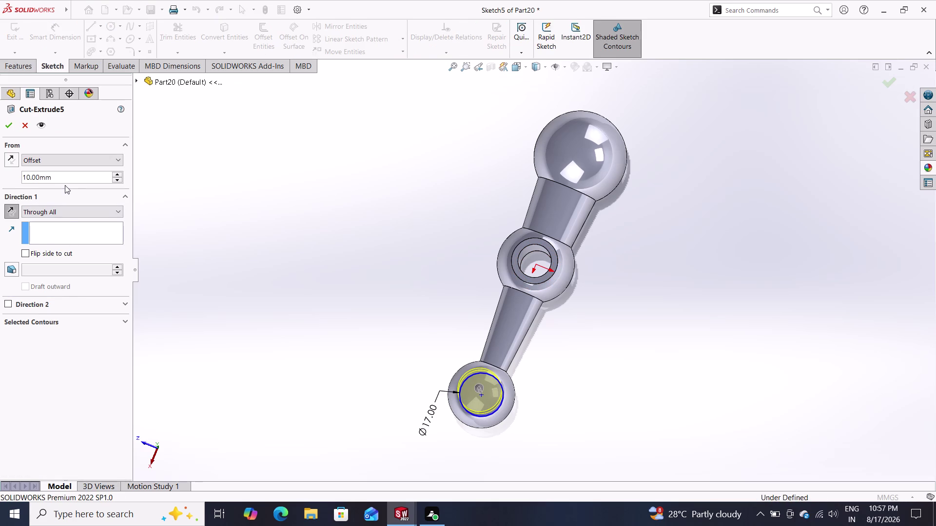
drag(63, 174, 0, 185)
key(9)
key(Return)
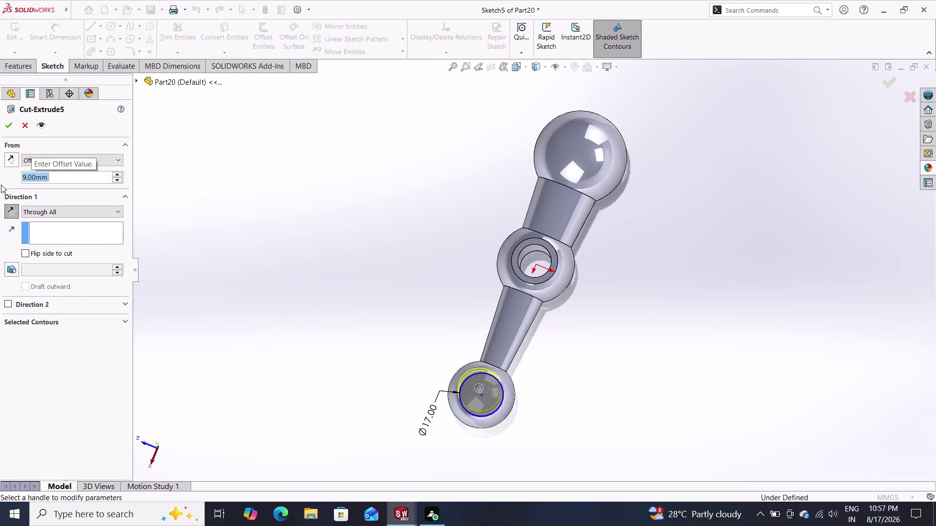
click(10, 125)
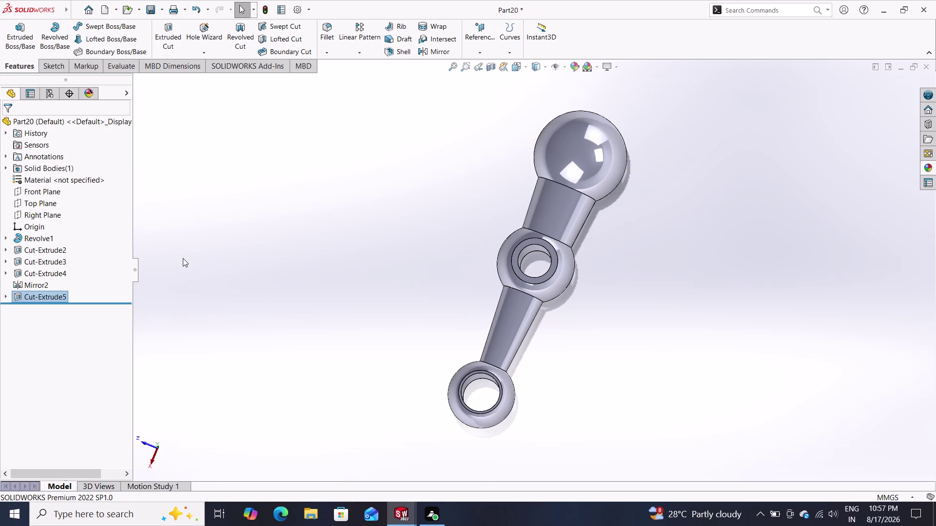
Edit Cut-Extrude5 again, lowering the start offset to 8 mm.
click(35, 294)
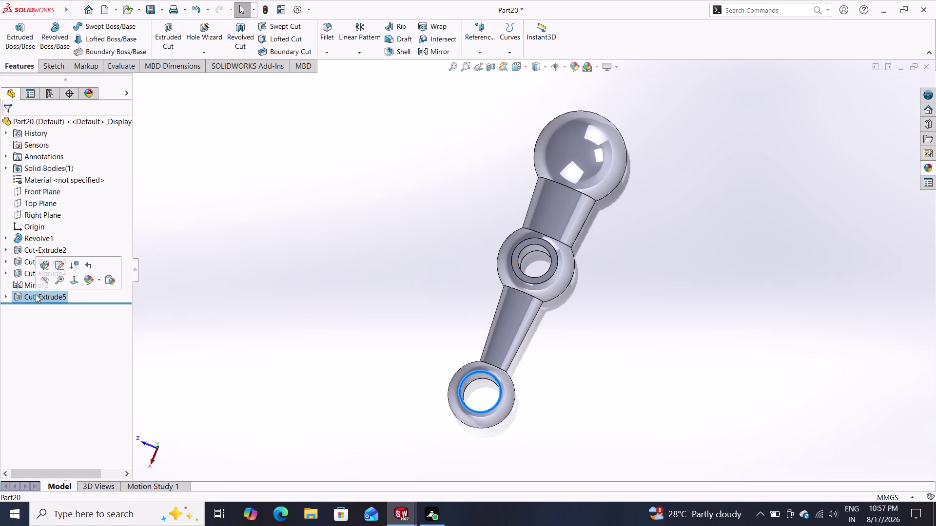
click(45, 265)
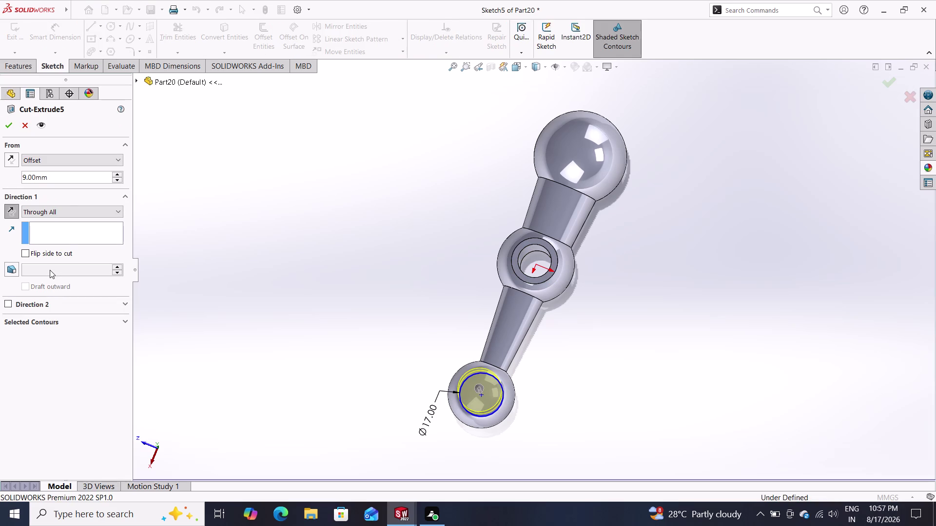
drag(62, 172, 12, 174)
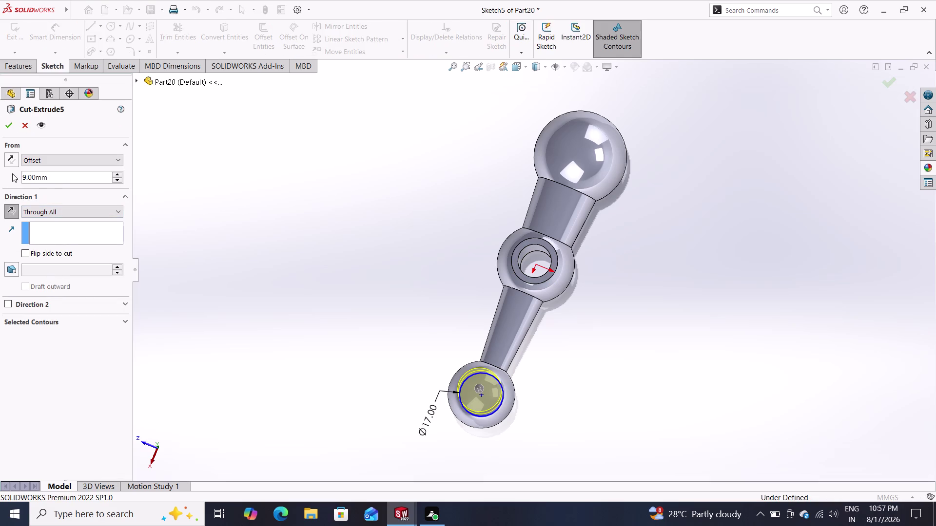
drag(52, 176, 0, 178)
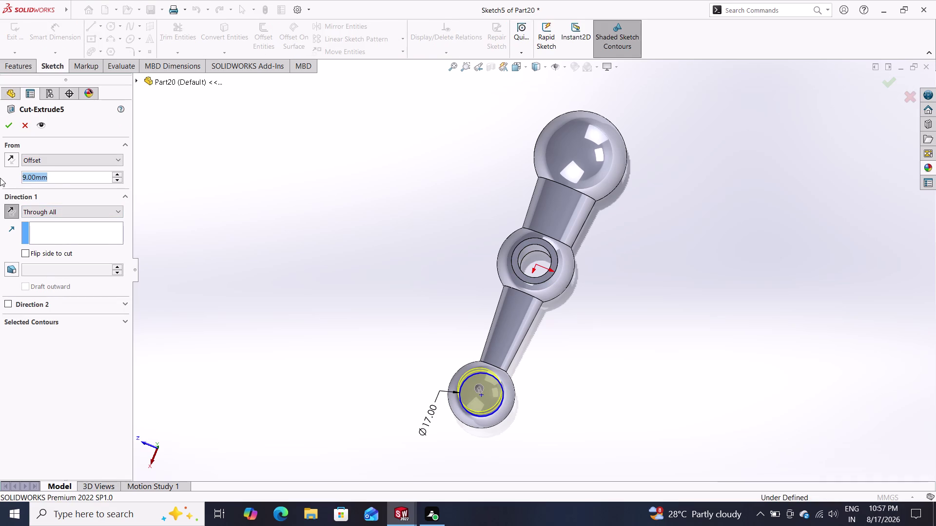
key(8)
key(Return)
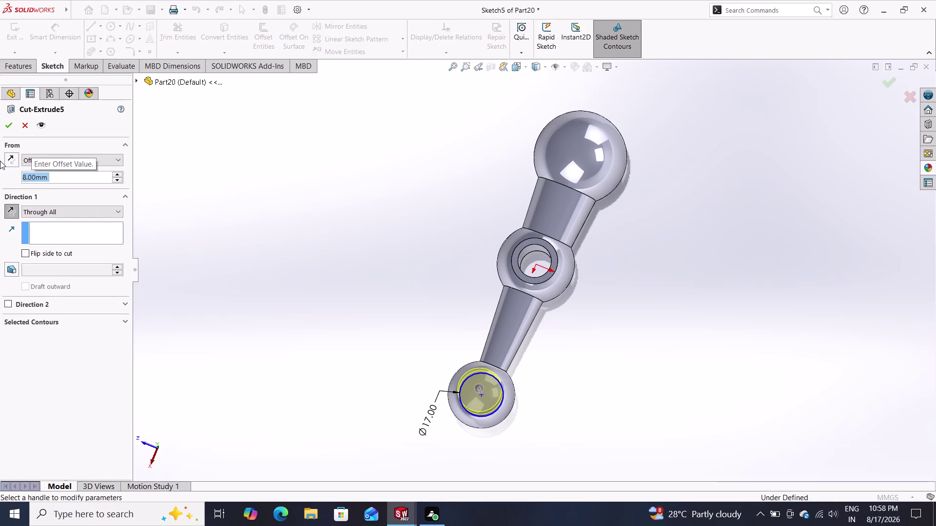
click(10, 130)
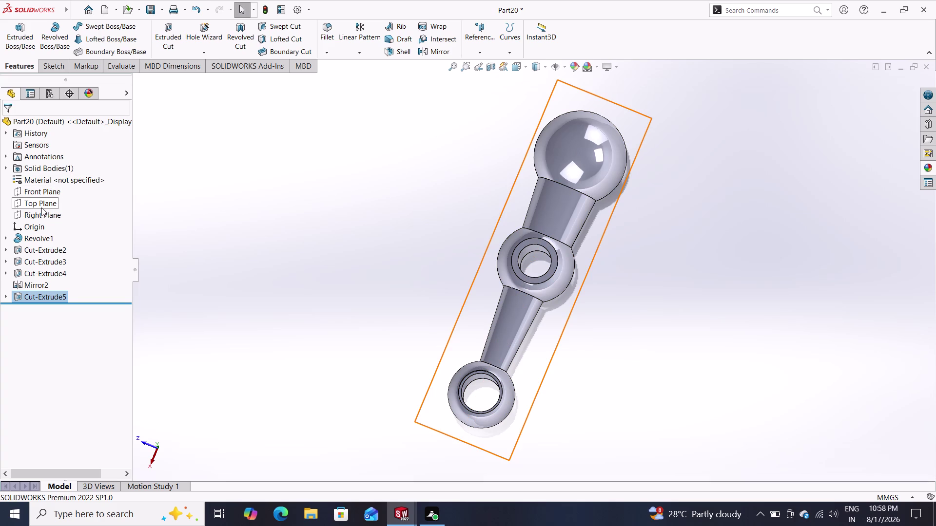
click(29, 302)
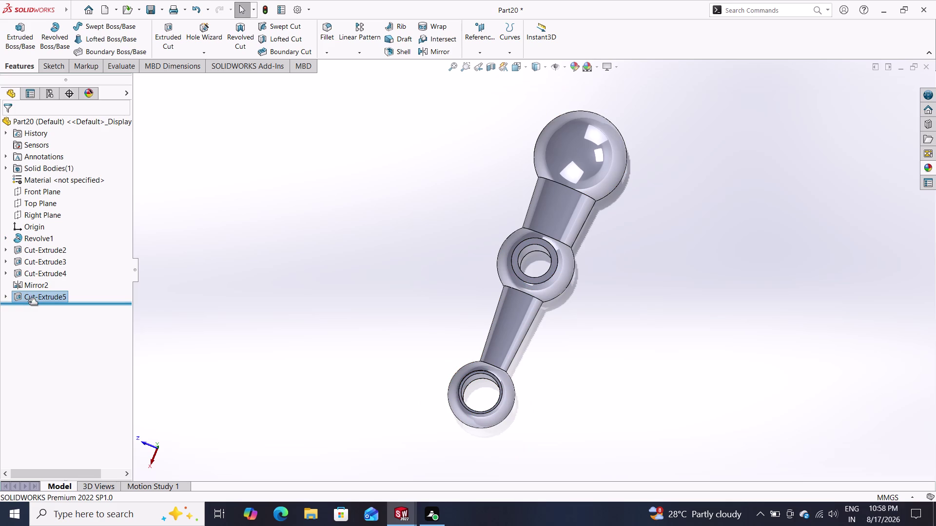
Reopen Cut-Extrude5 and switch its end condition to Blind, then back to Through All.
click(23, 299)
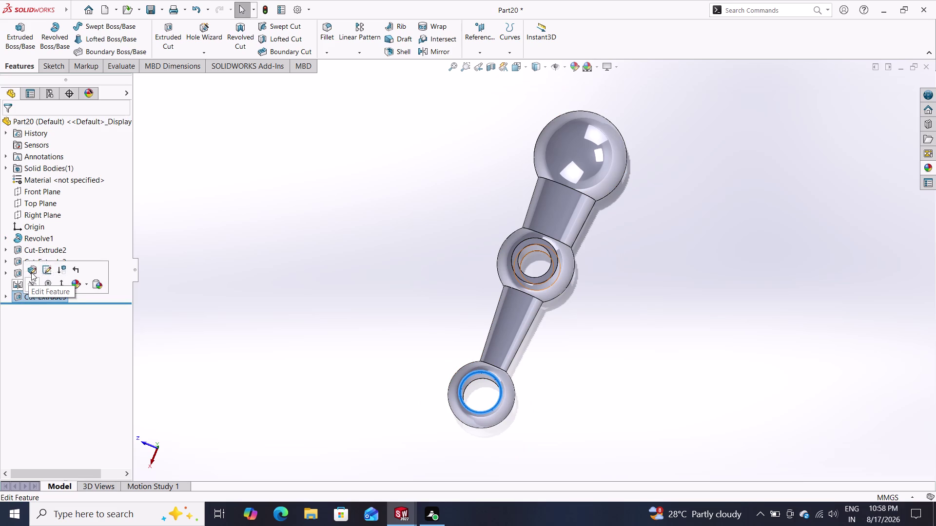
click(31, 273)
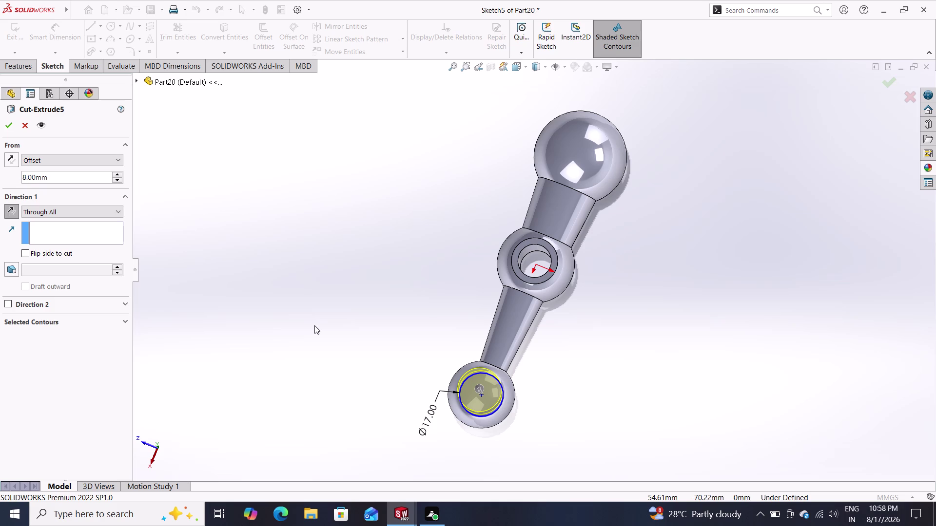
middle_drag(364, 347, 384, 347)
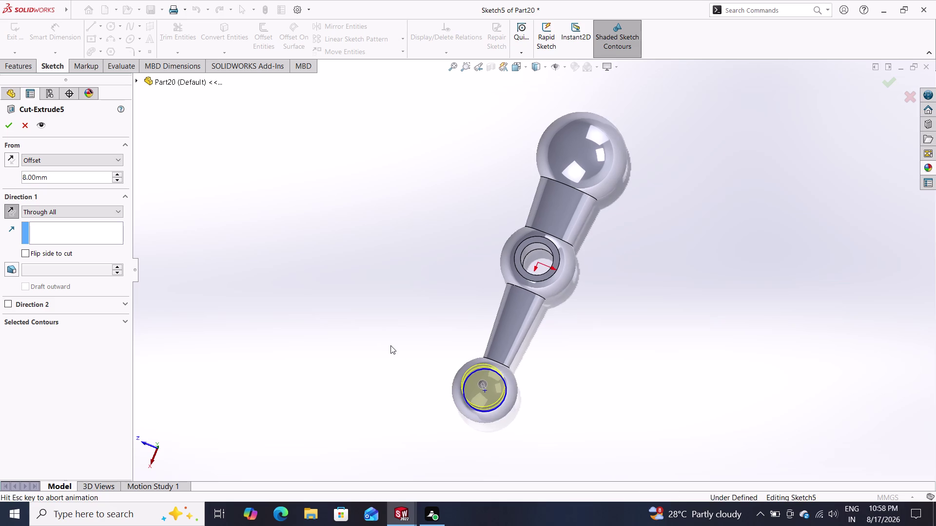
middle_drag(384, 346, 436, 342)
middle_drag(434, 343, 453, 341)
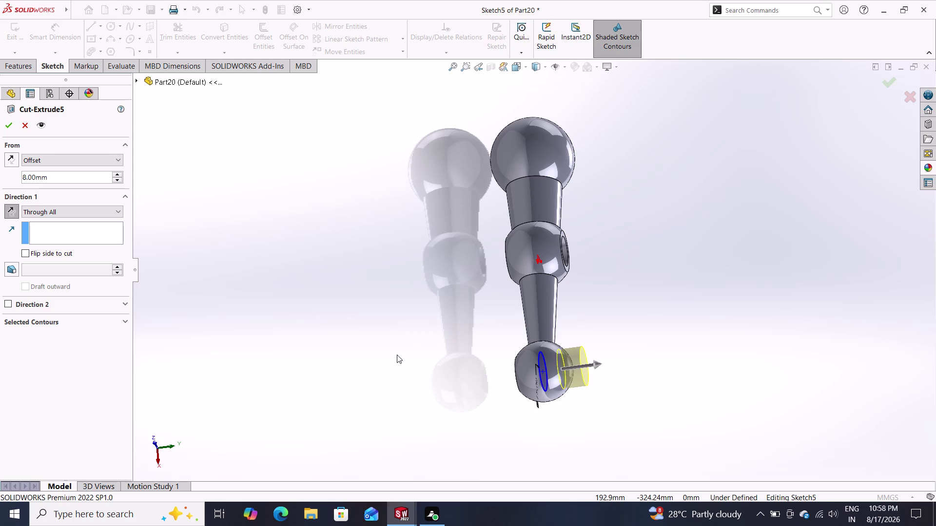
click(94, 208)
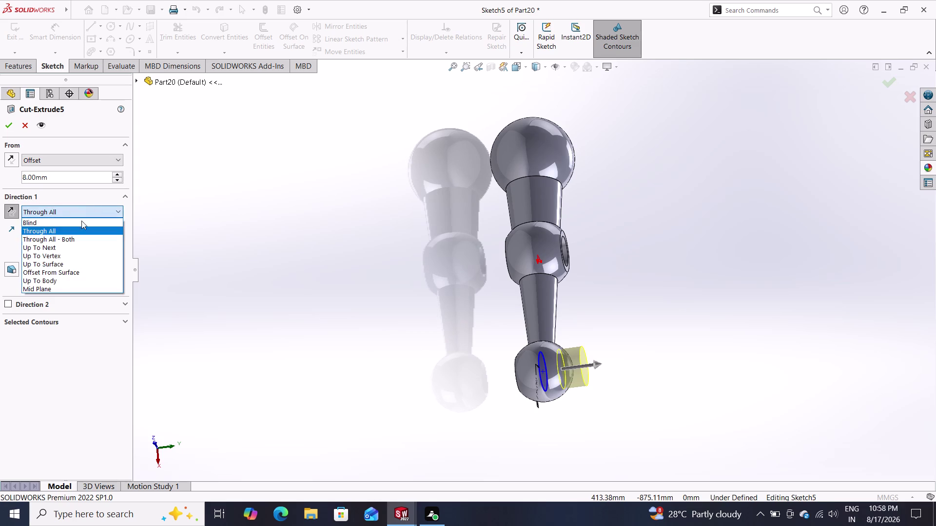
click(77, 225)
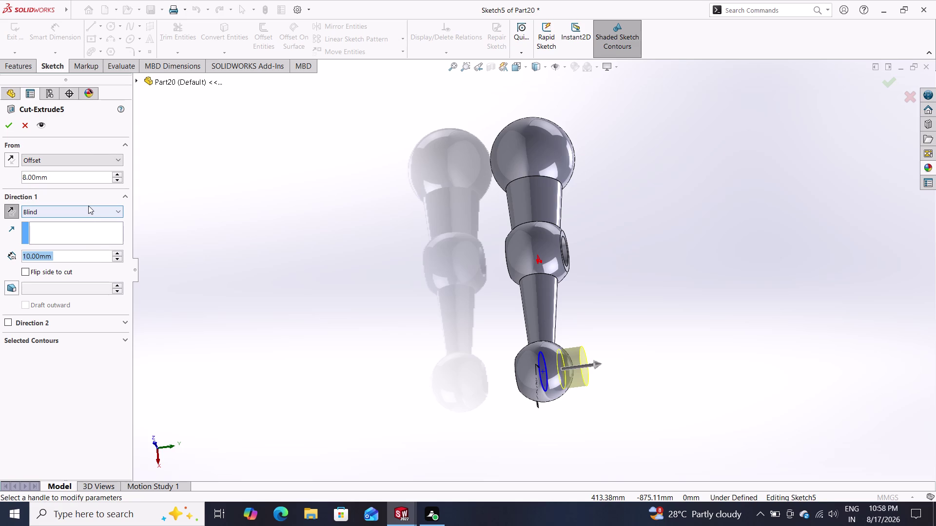
click(88, 206)
click(82, 213)
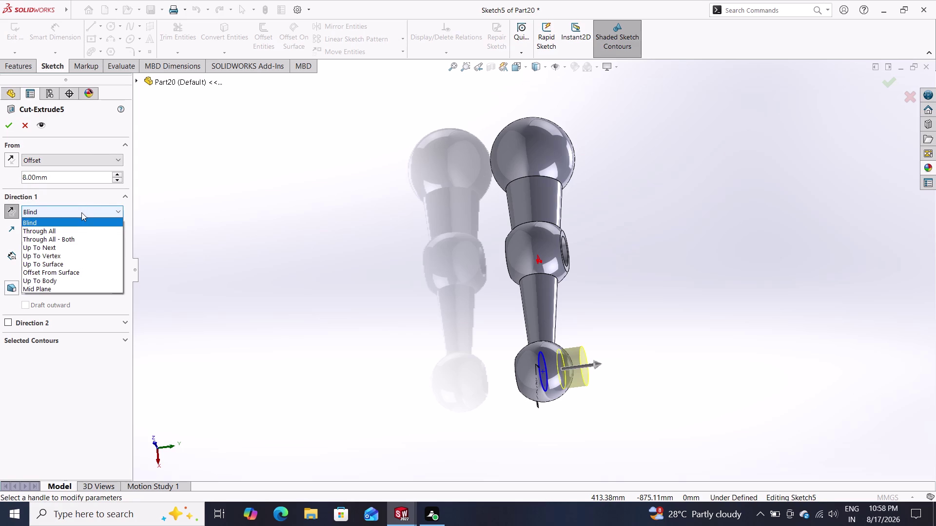
click(67, 230)
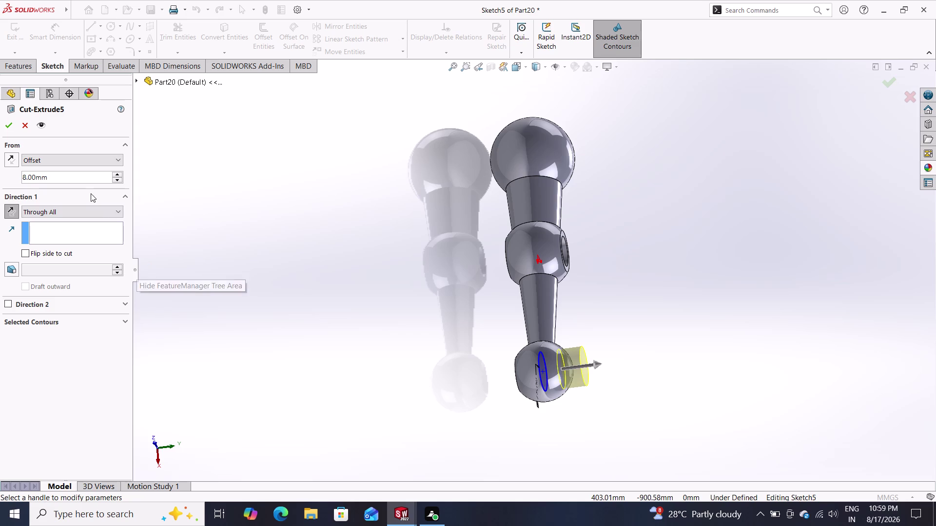
Set the cut's start offset to 10 mm and apply the feature.
drag(54, 175, 0, 186)
text(1)
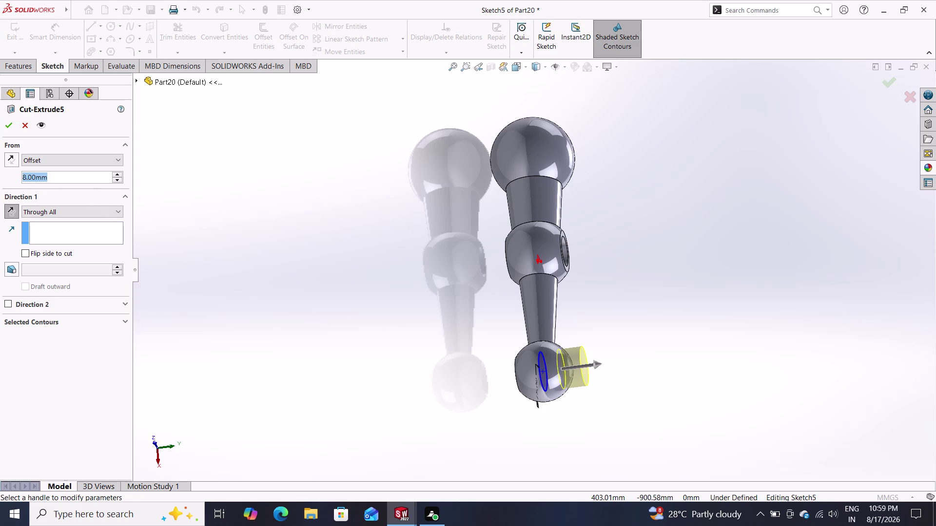
text(0)
key(Return)
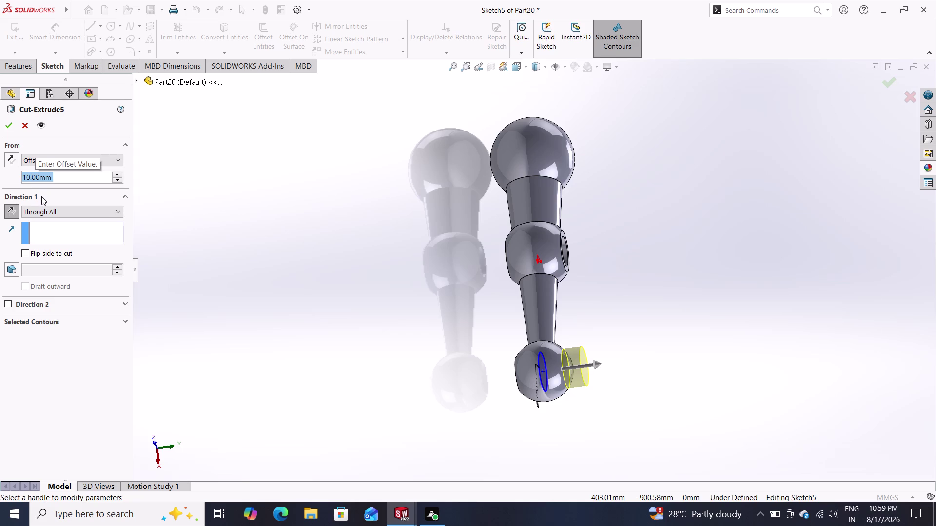
click(7, 127)
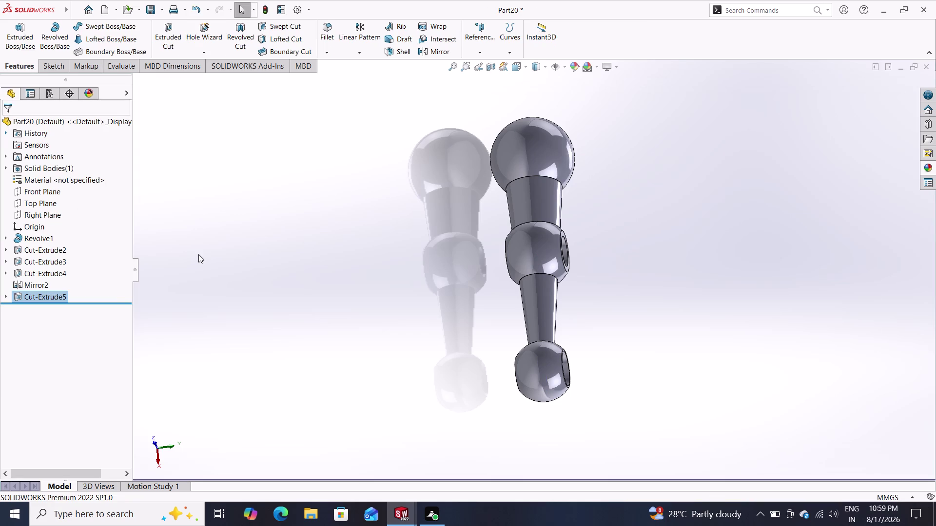
Reapply Cut-Extrude5 with All bodies kept and inspect the two-body result.
middle_drag(268, 285, 238, 290)
middle_drag(296, 280, 226, 253)
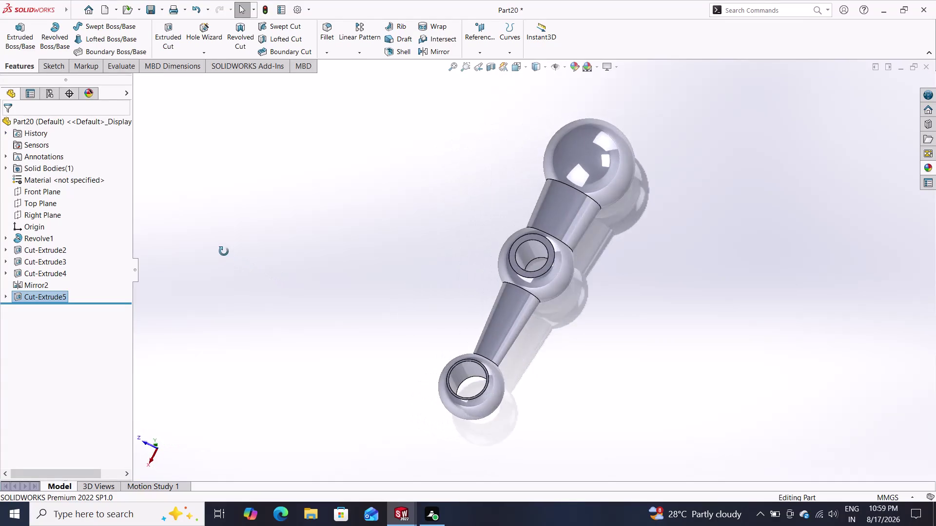
middle_drag(226, 253, 570, 256)
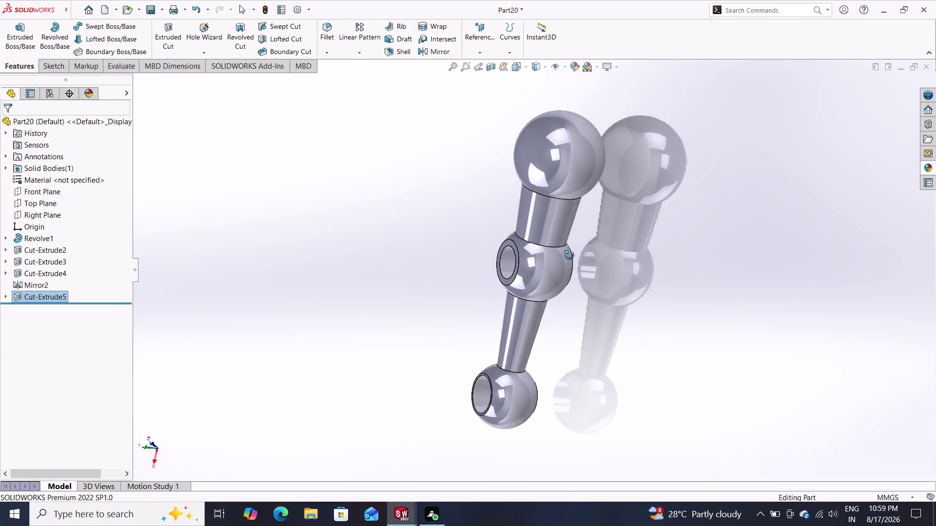
middle_drag(569, 255, 451, 190)
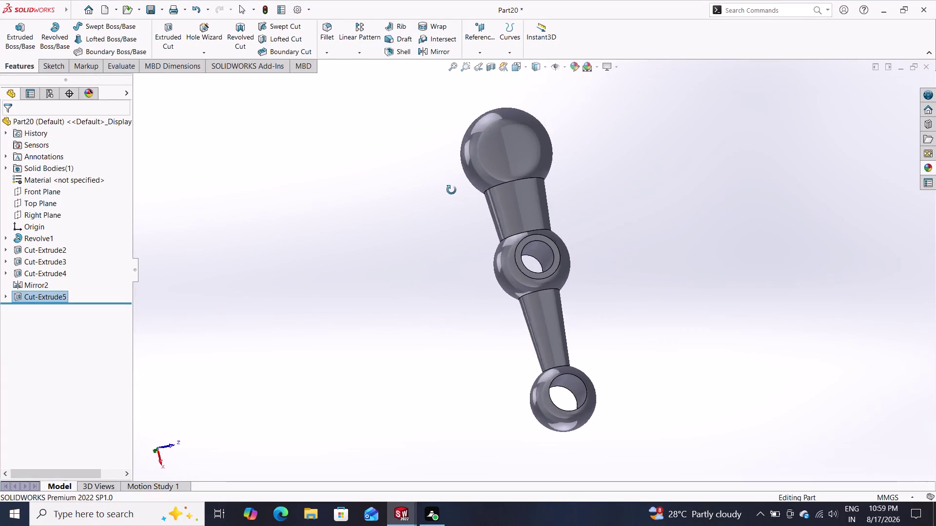
middle_drag(451, 190, 477, 200)
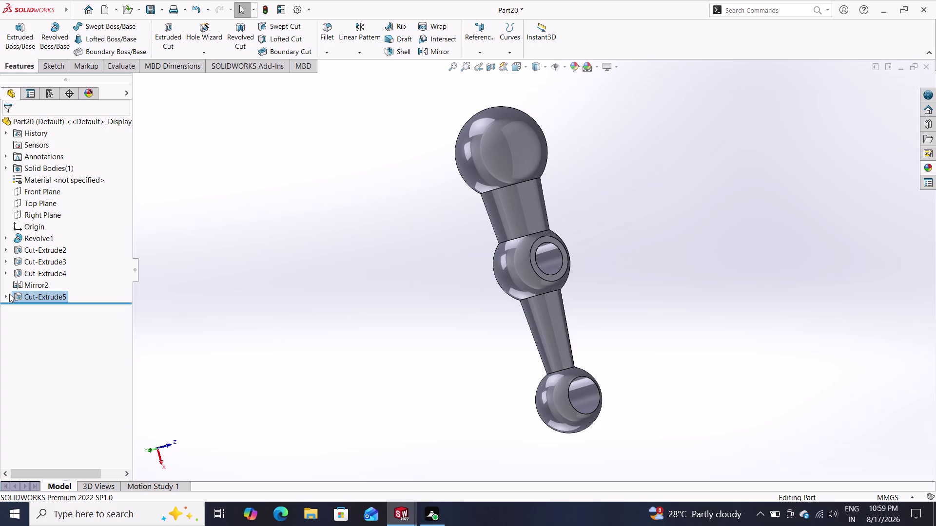
click(14, 295)
click(24, 269)
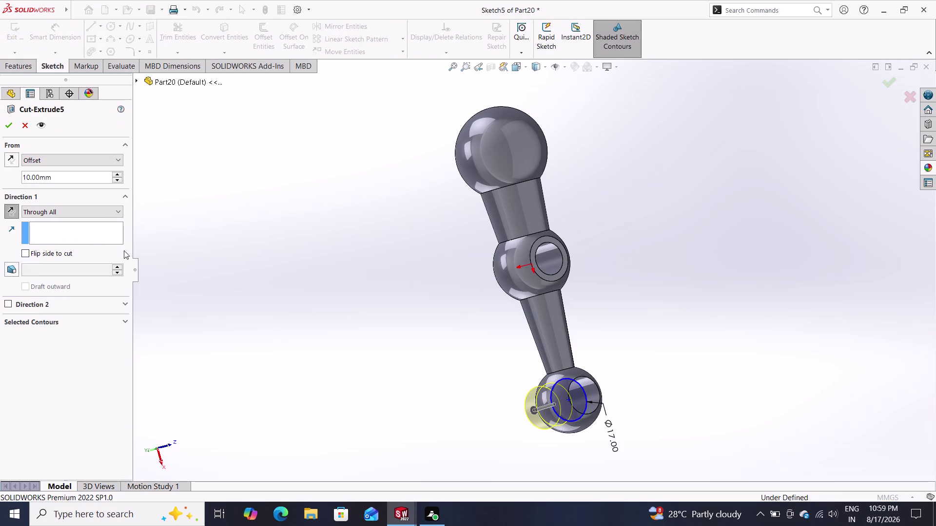
click(11, 212)
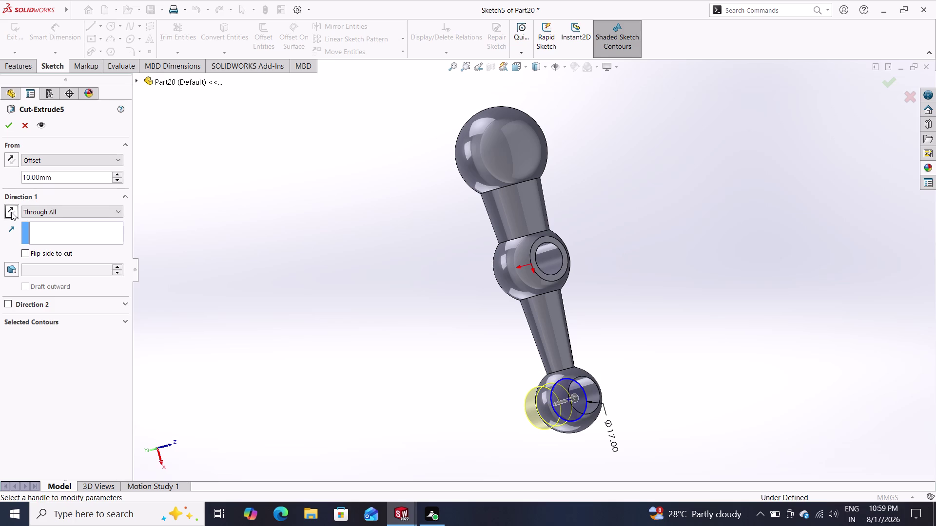
click(10, 122)
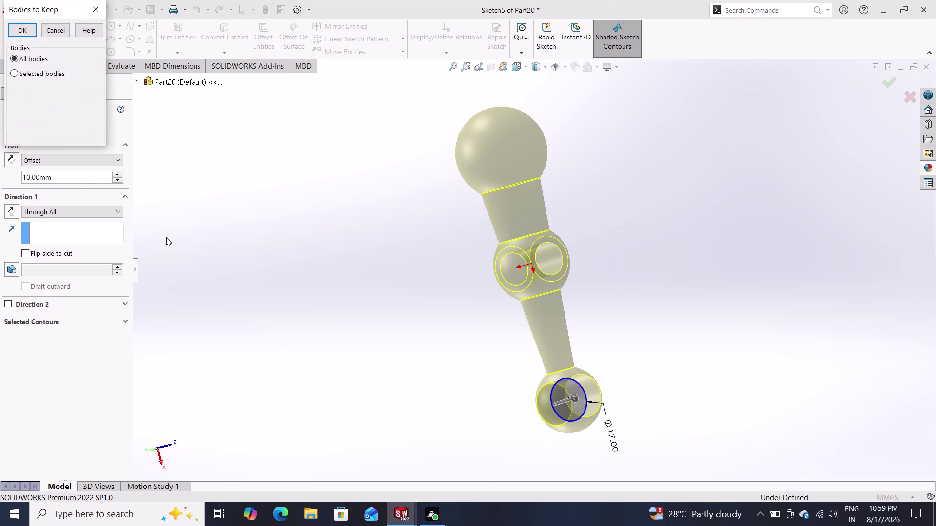
click(19, 26)
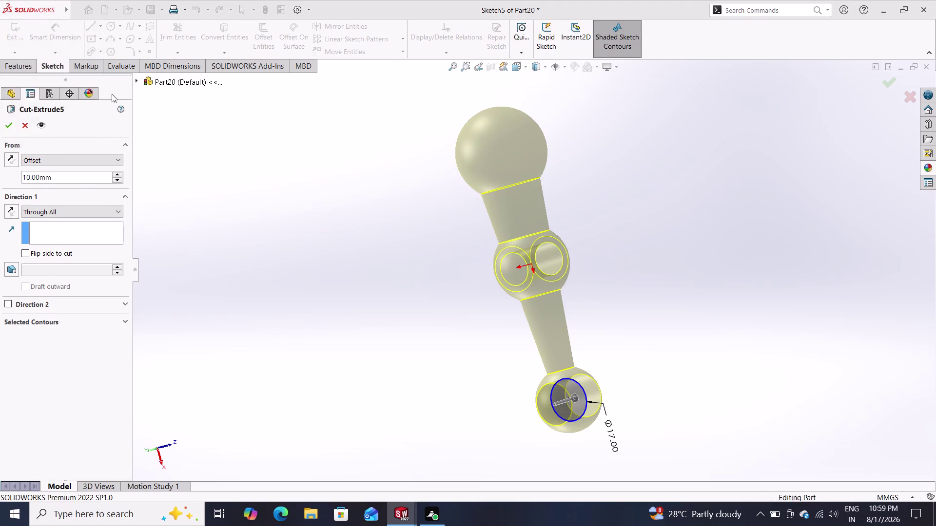
middle_drag(380, 280, 377, 333)
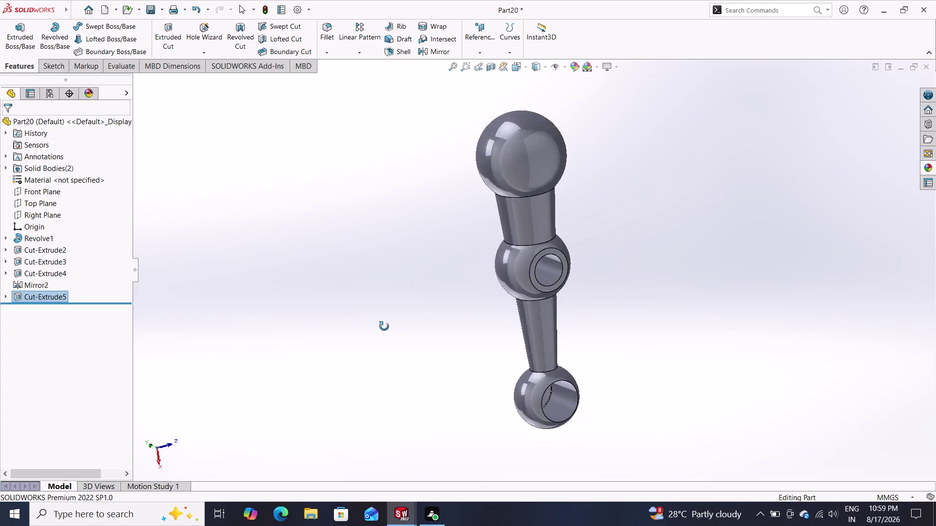
middle_drag(377, 334, 530, 332)
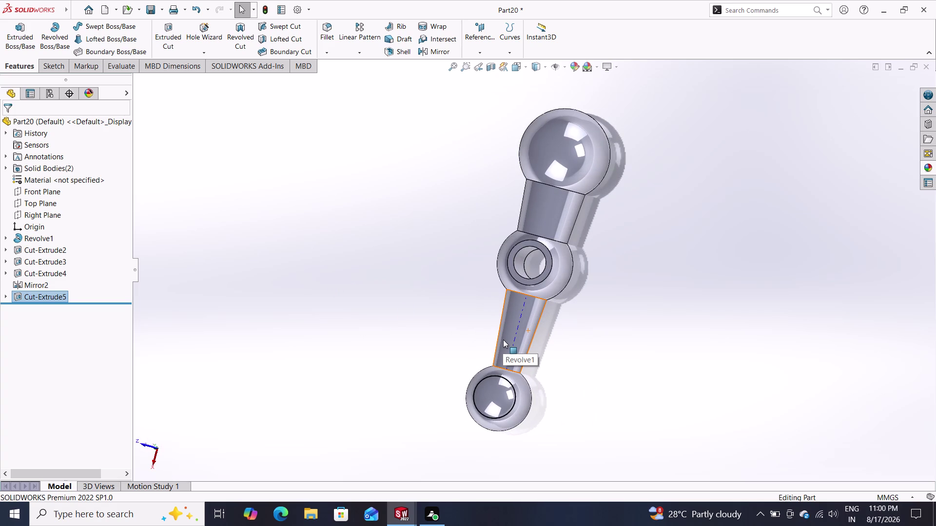
middle_drag(532, 372, 453, 334)
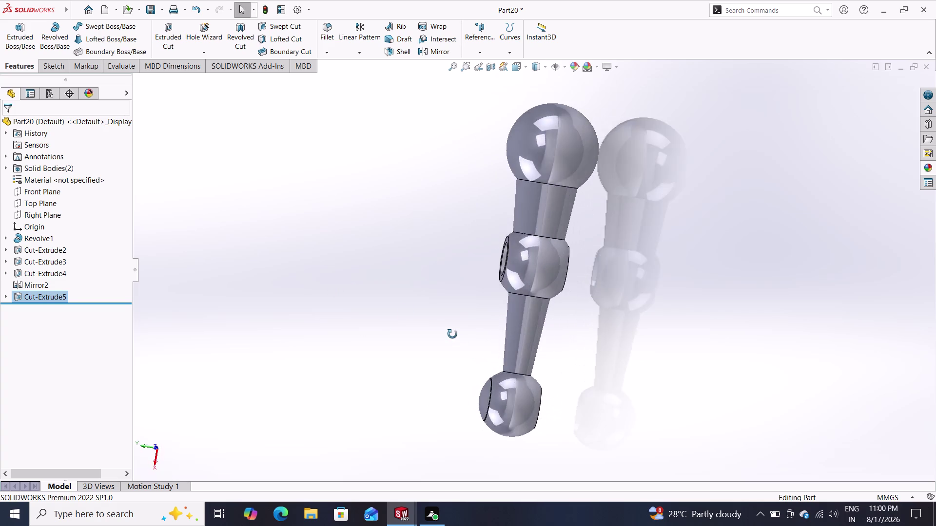
middle_drag(452, 334, 549, 271)
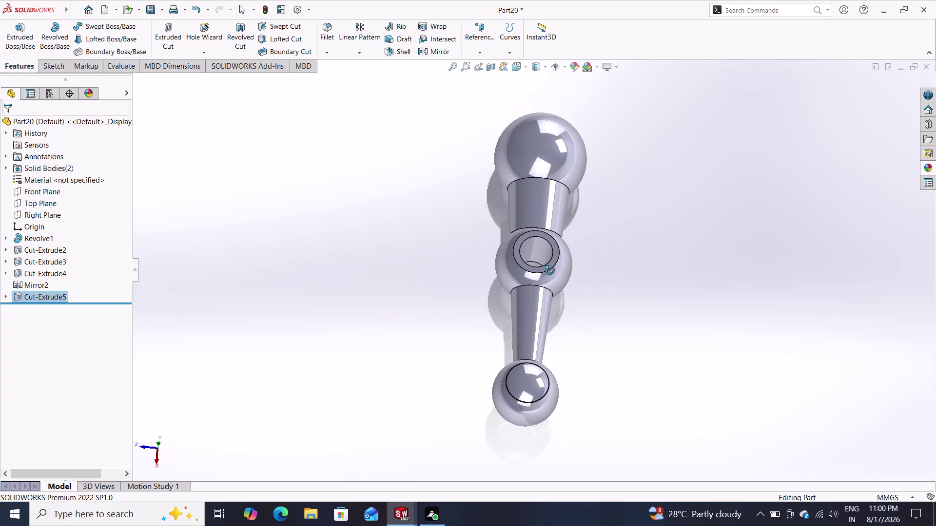
middle_drag(550, 271, 366, 75)
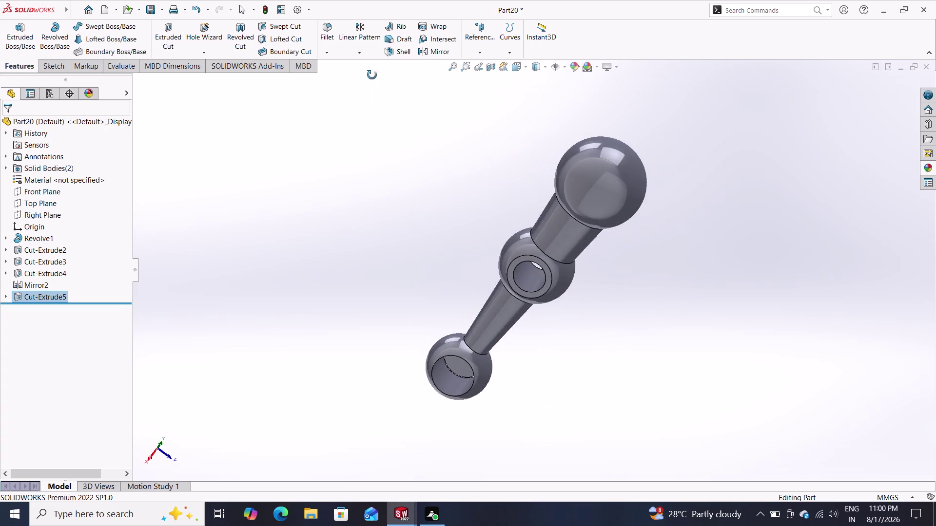
middle_drag(366, 75, 582, 186)
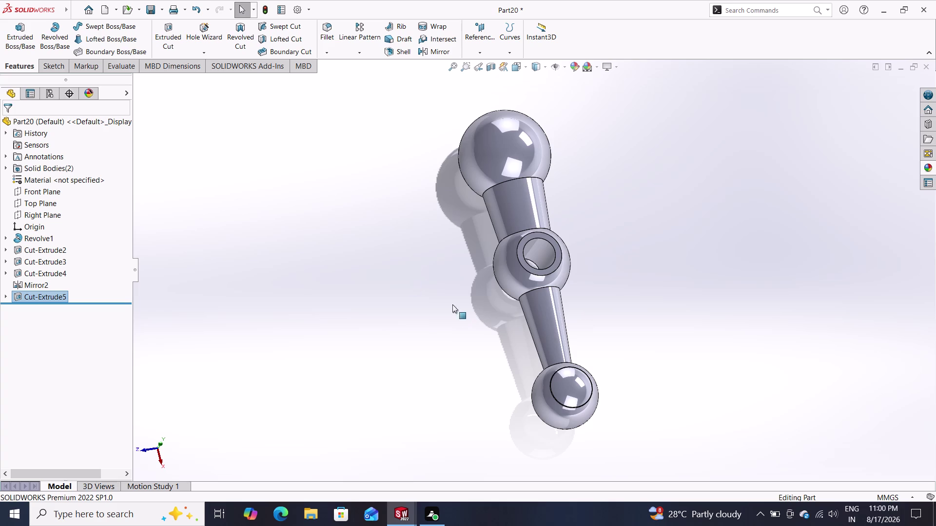
key(Escape)
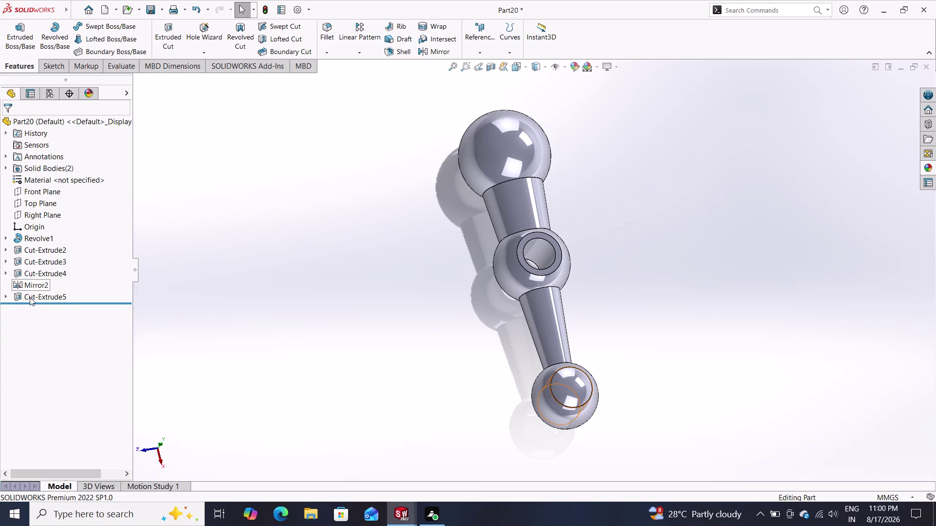
Delete Cut-Extrude5, keeping Sketch5, and check the single solid body.
click(29, 297)
right_click(29, 298)
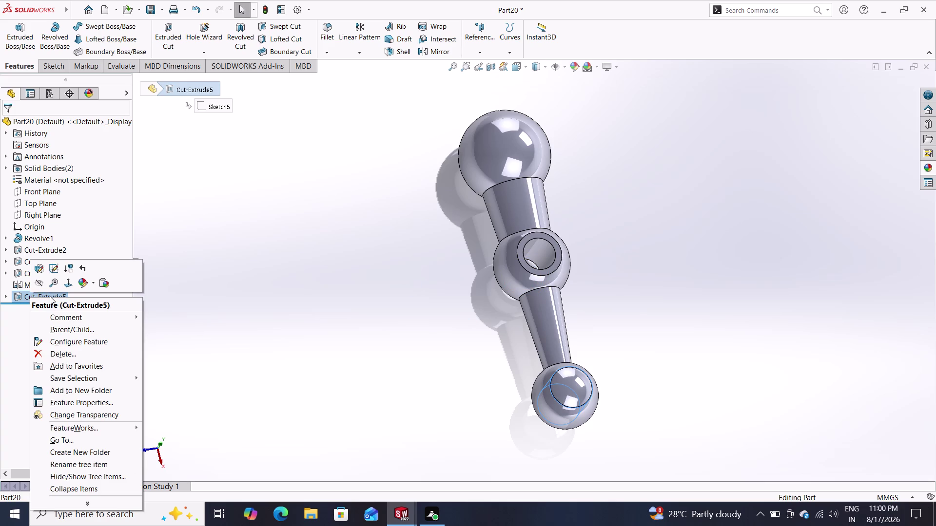
click(56, 349)
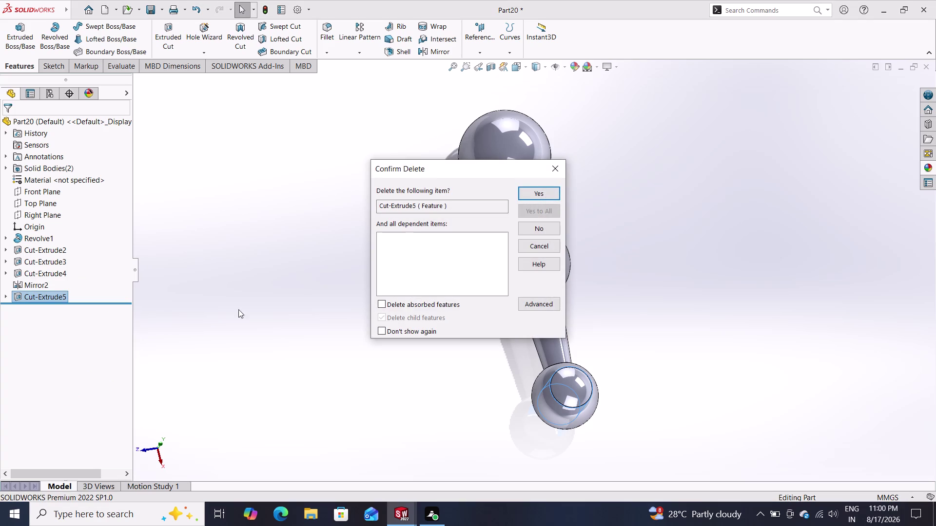
click(543, 193)
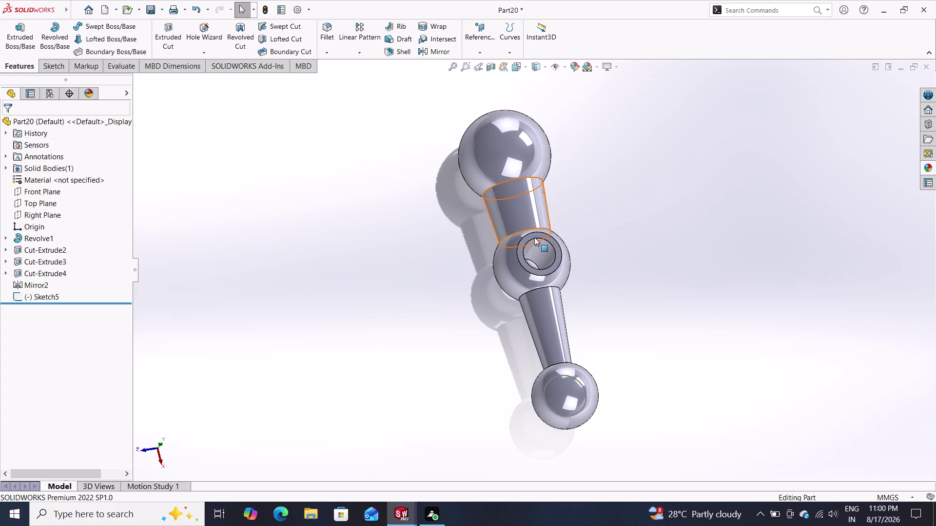
middle_drag(501, 332, 607, 258)
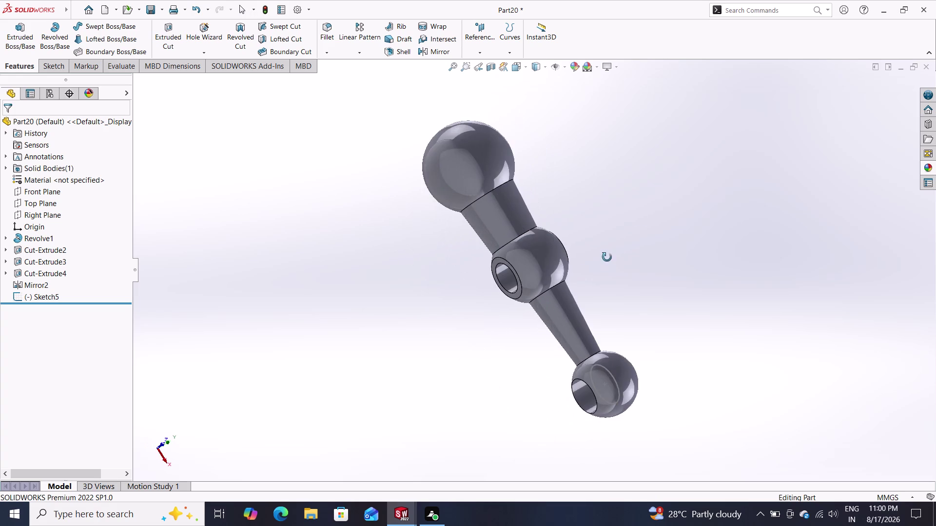
middle_drag(607, 258, 550, 287)
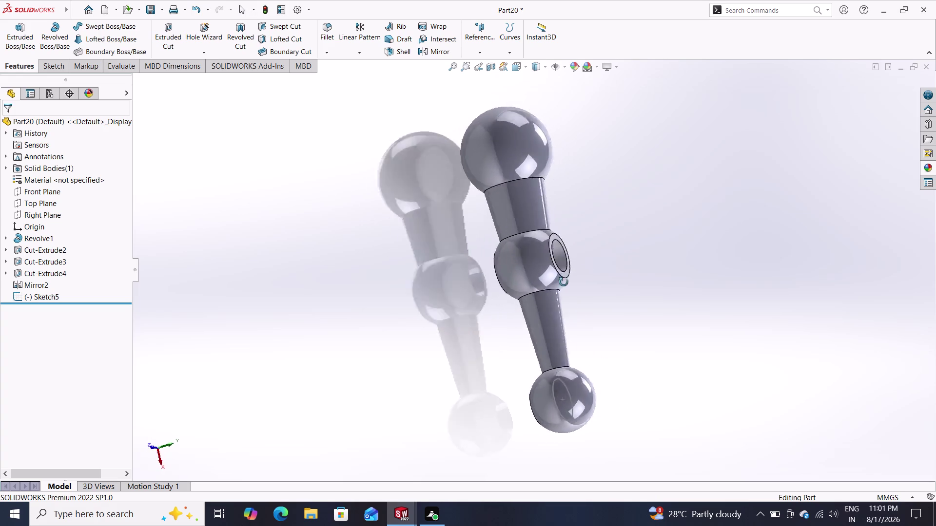
middle_drag(550, 286, 574, 234)
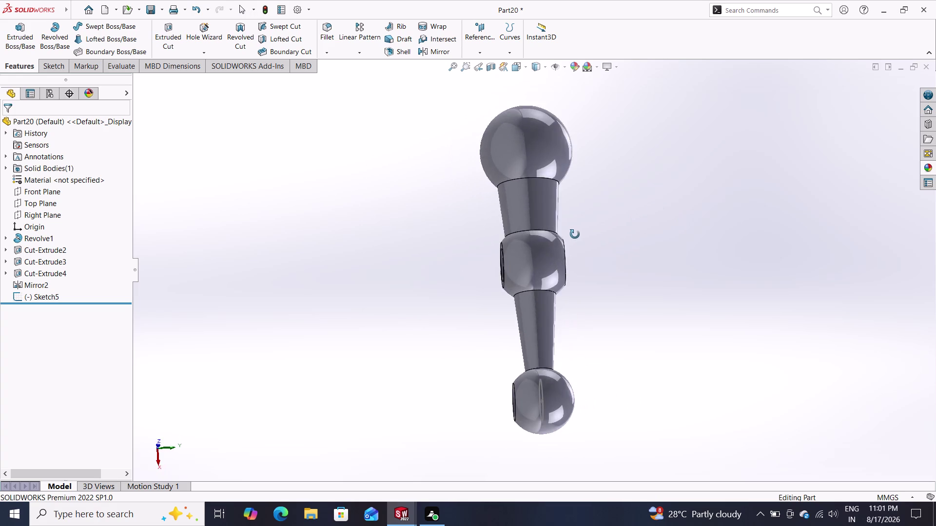
middle_drag(575, 234, 527, 233)
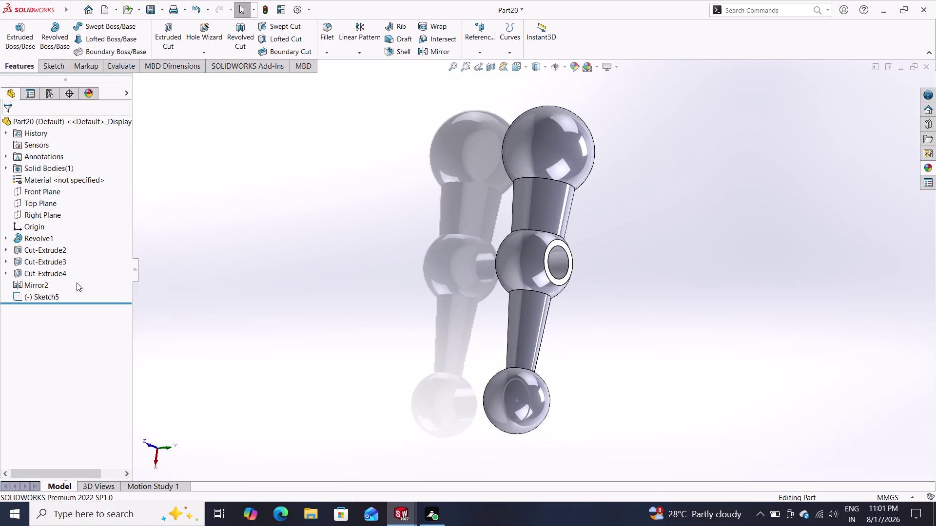
click(61, 271)
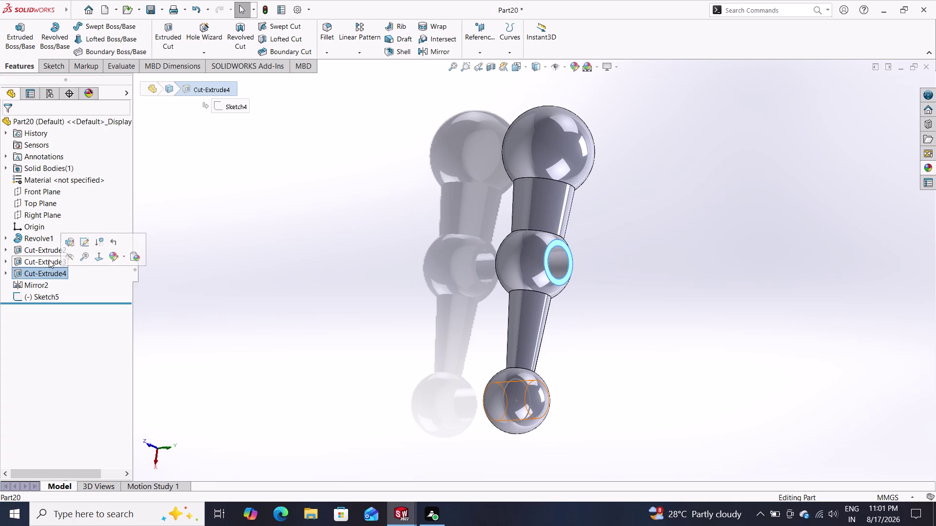
click(46, 260)
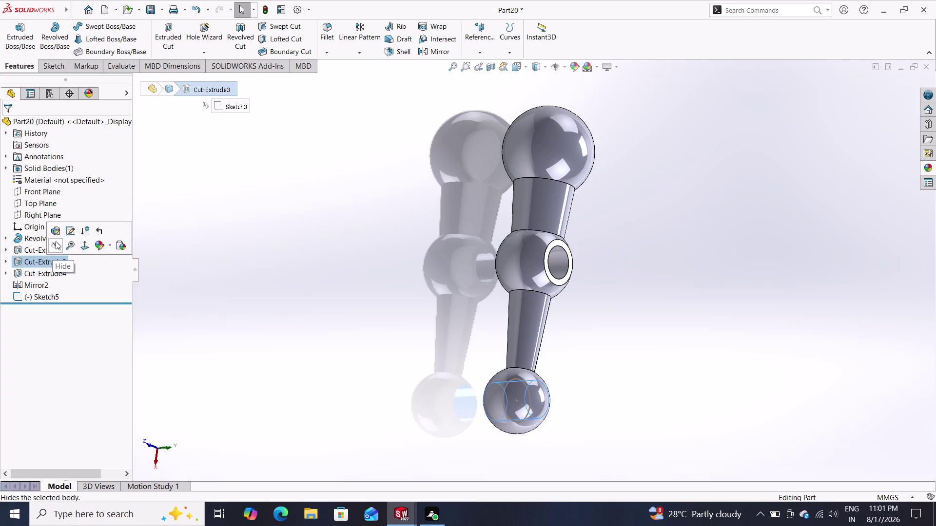
click(54, 232)
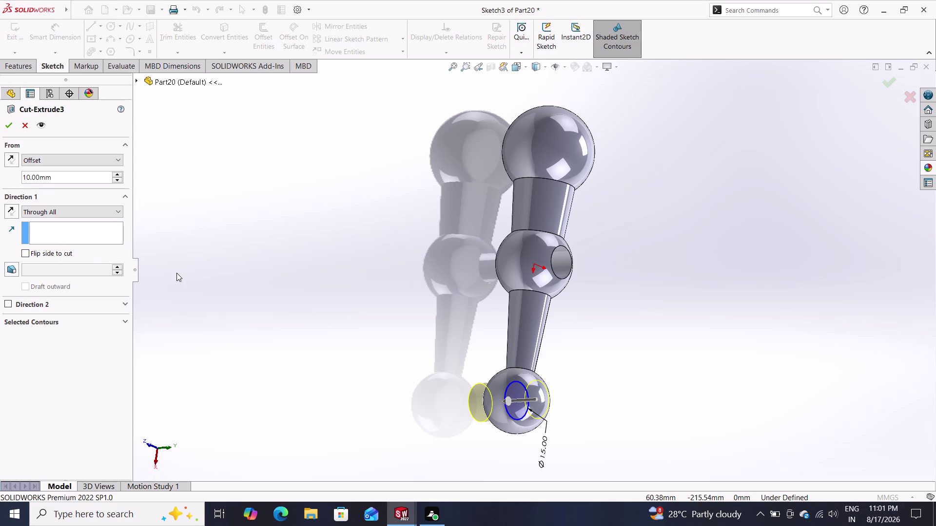
click(13, 206)
click(6, 126)
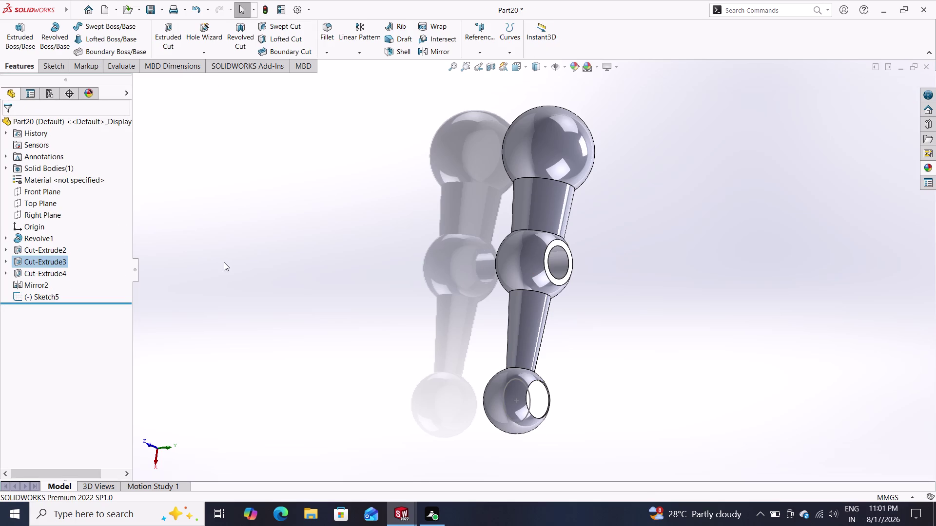
middle_drag(224, 262, 320, 228)
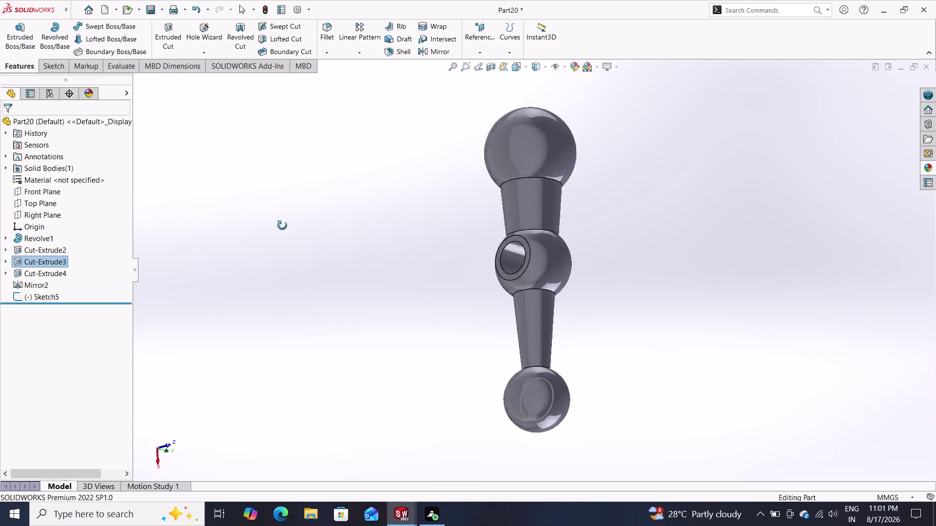
middle_drag(319, 228, 200, 149)
middle_drag(570, 370, 531, 353)
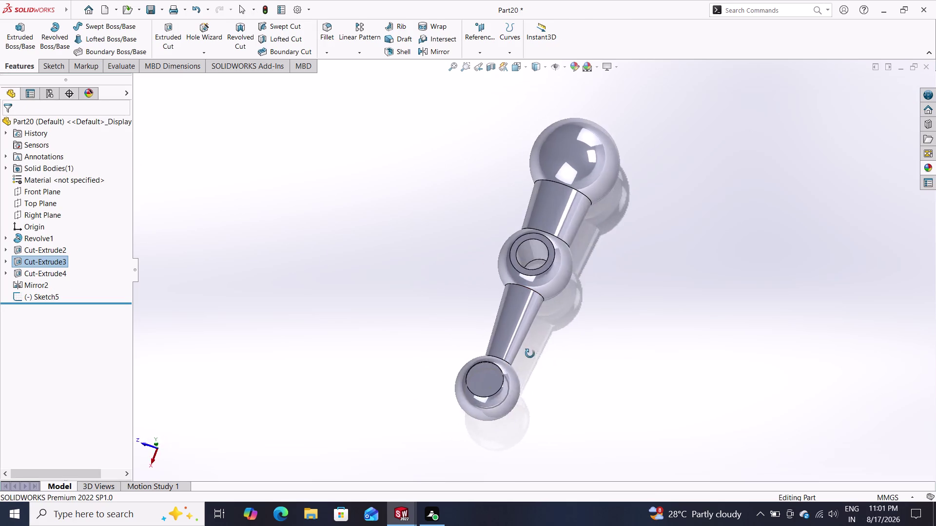
middle_drag(531, 354, 571, 341)
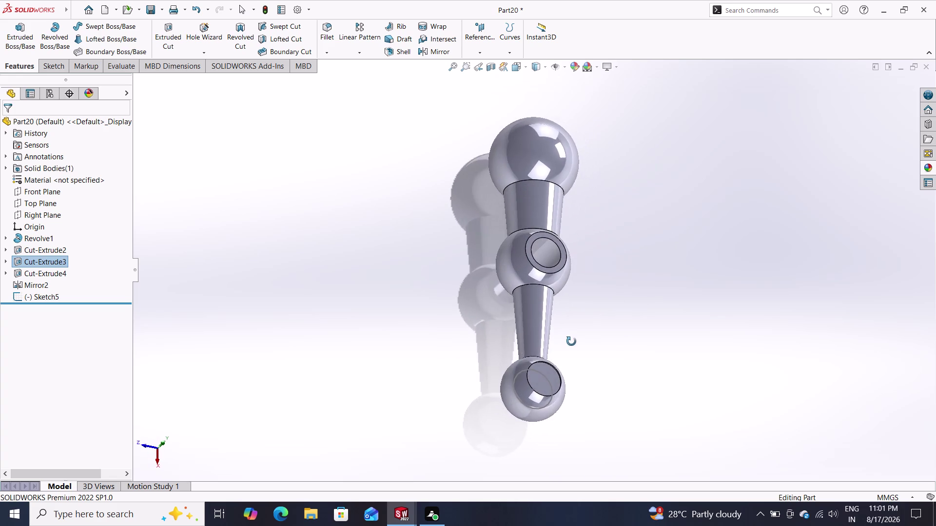
middle_drag(571, 341, 557, 355)
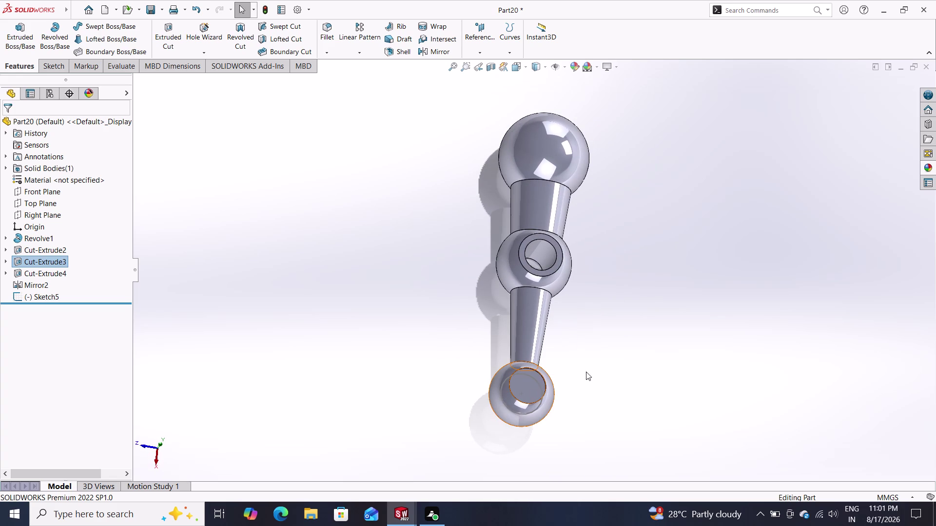
scroll(up, 3)
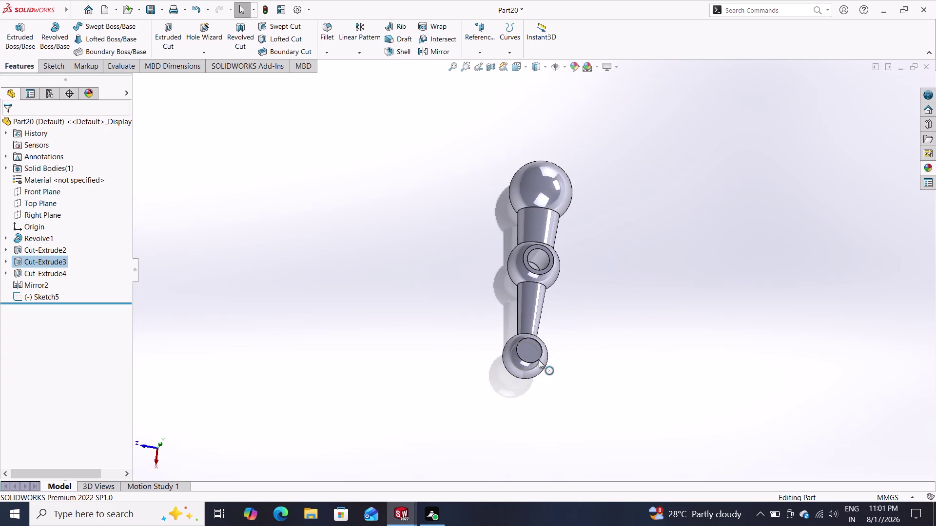
scroll(down, 3)
scroll(down, 3)
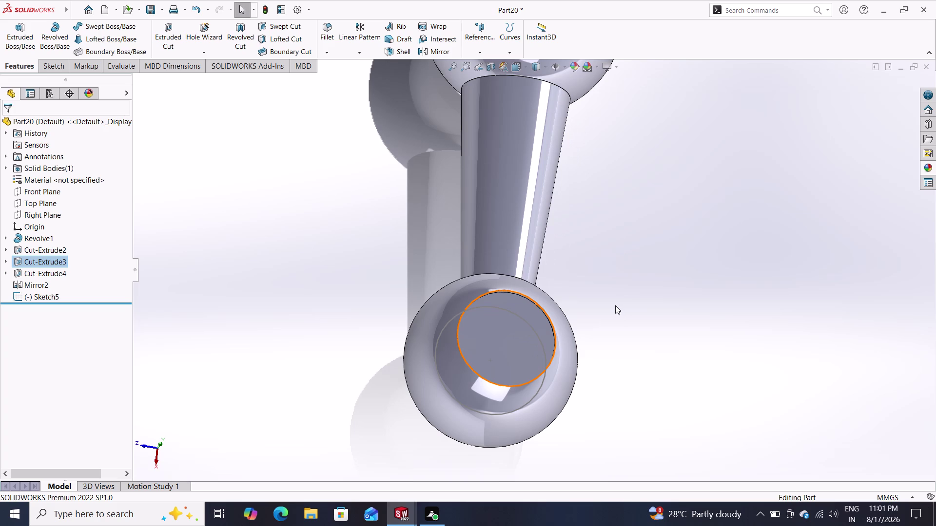
middle_drag(601, 326, 558, 285)
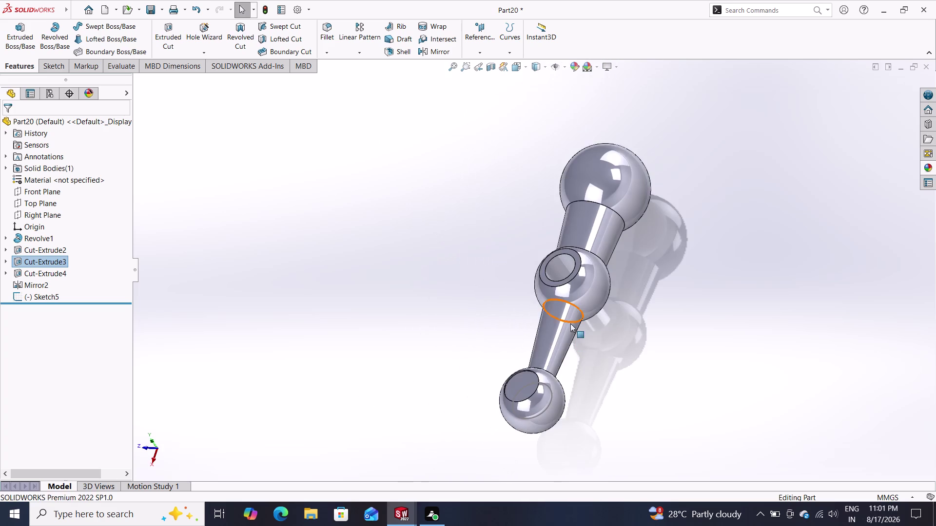
middle_drag(575, 366, 559, 344)
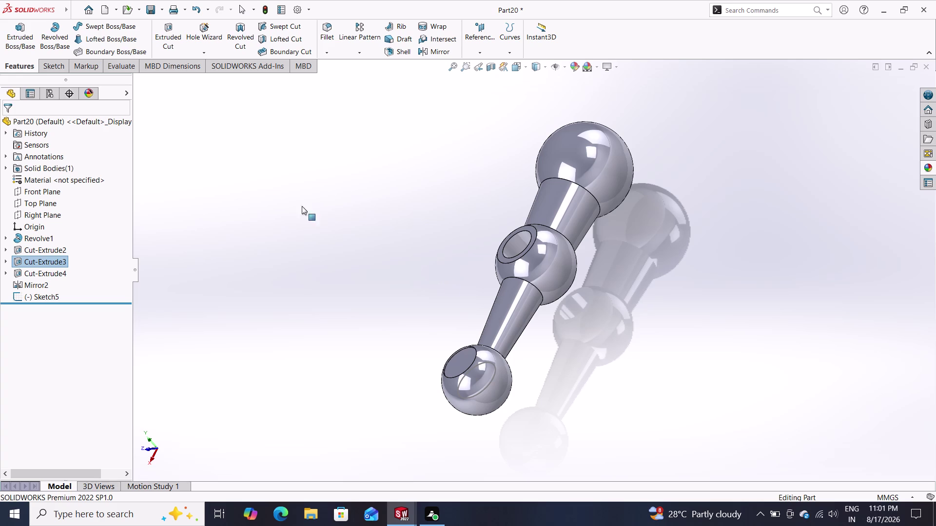
click(203, 44)
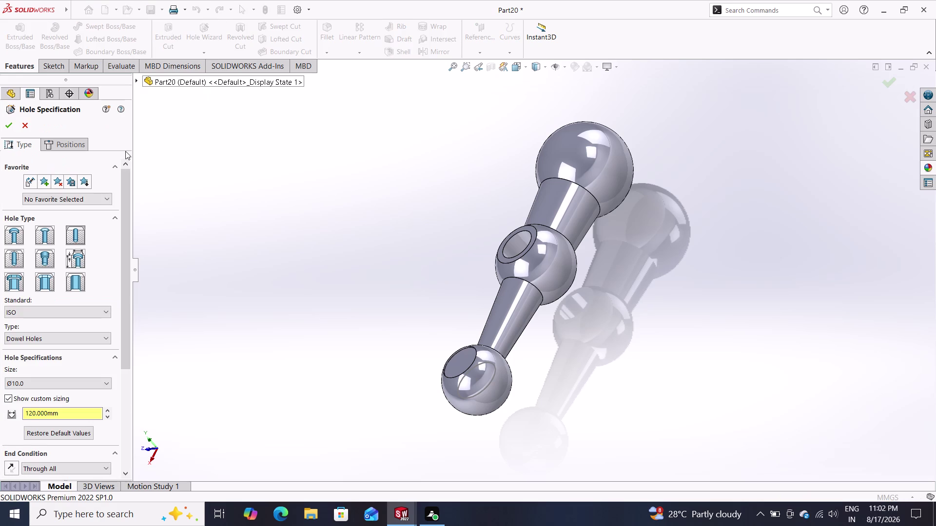
Adjust the Hole Wizard Type options and move down to the end condition settings.
click(77, 233)
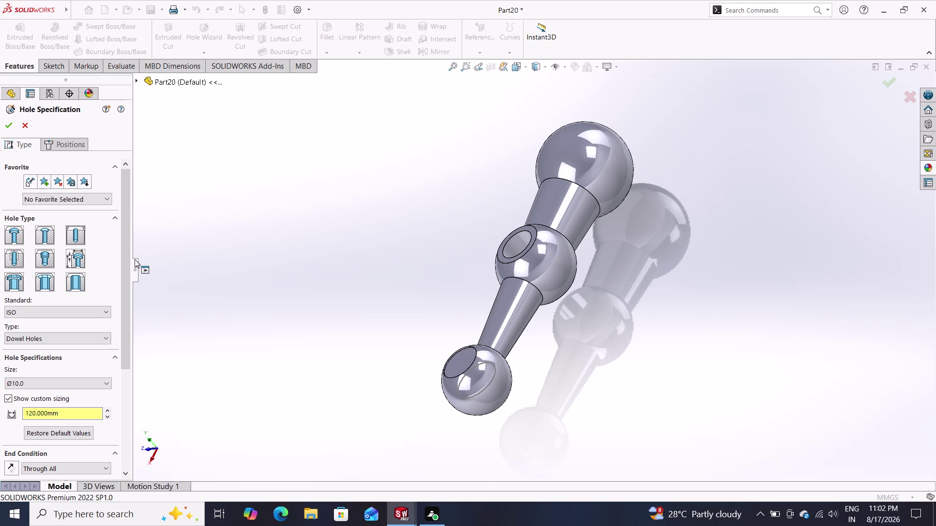
click(74, 236)
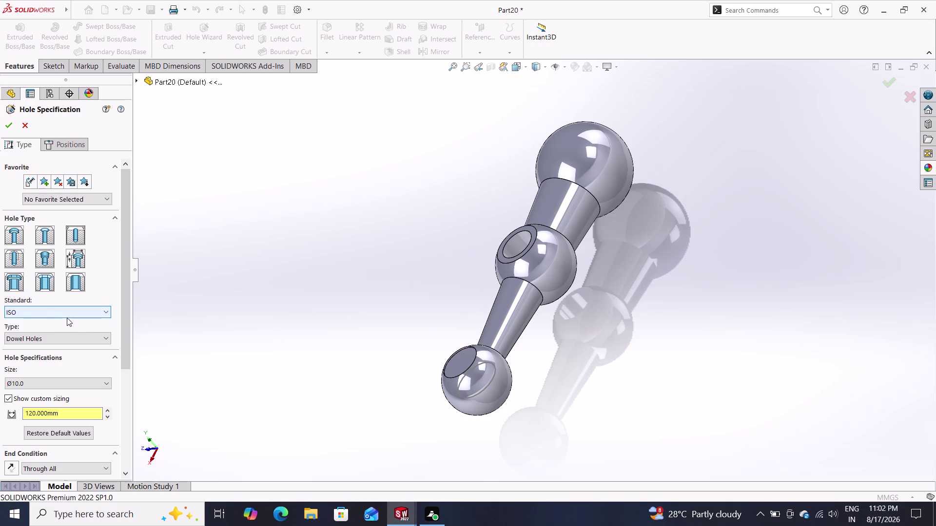
scroll(down, 3)
scroll(down, 3)
scroll(down, 3)
scroll(down, 3)
scroll(down, 3)
scroll(down, 3)
scroll(down, 3)
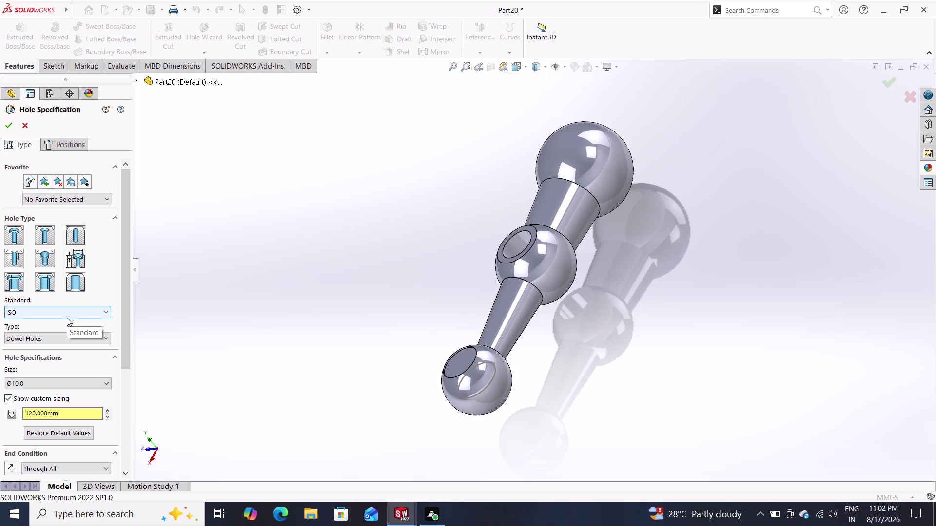
scroll(down, 3)
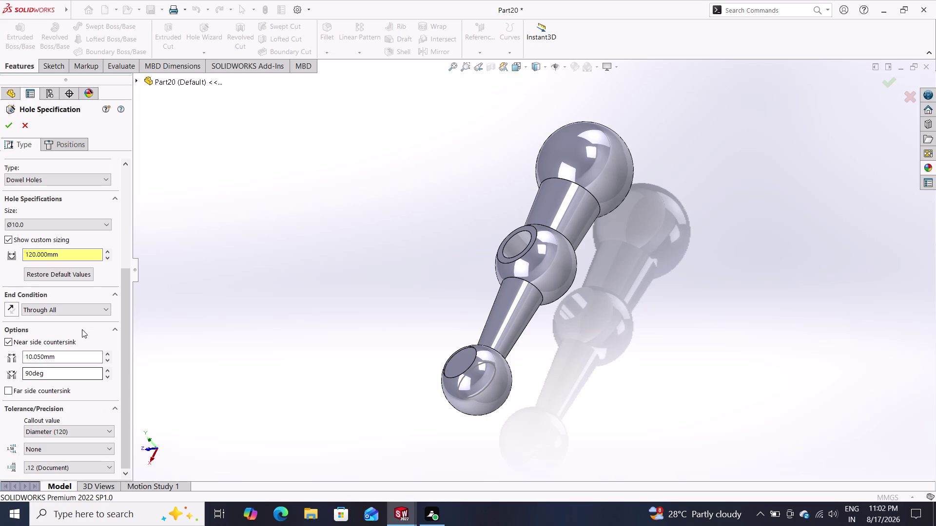
Make the dowel hole Blind, 16 mm deep, with a 120° drill angle.
click(85, 309)
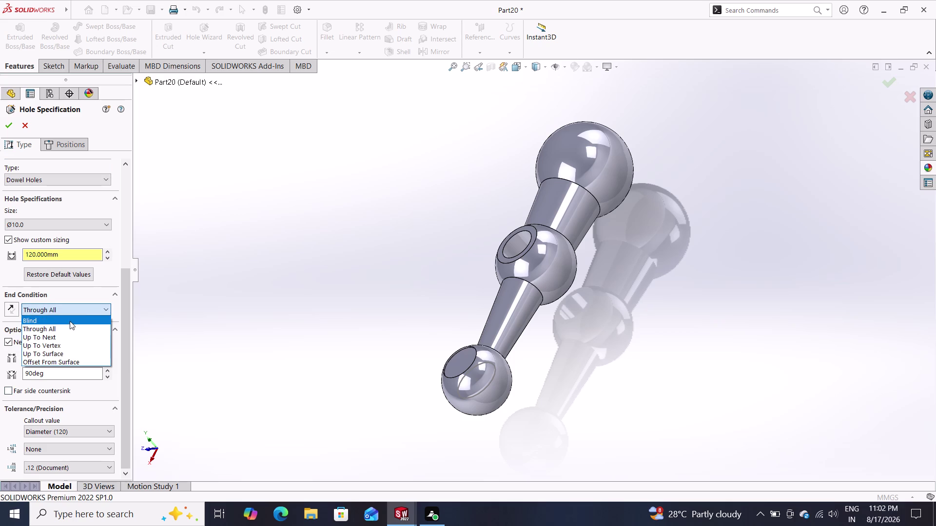
click(67, 322)
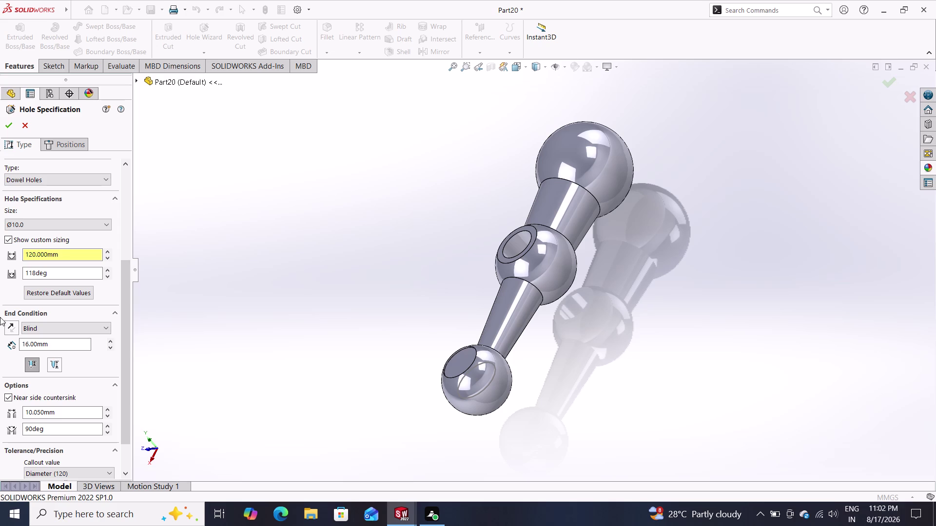
drag(62, 273, 0, 290)
text(1)
text(20)
key(Return)
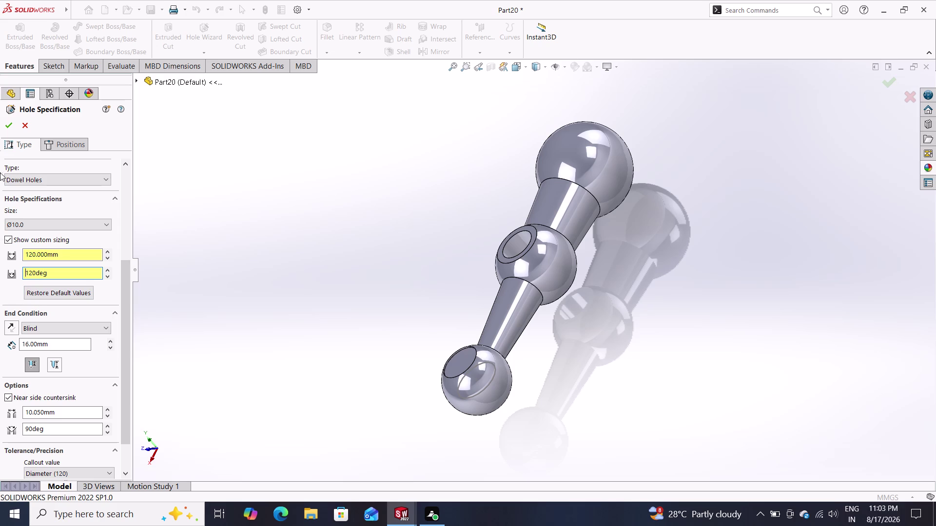
click(60, 143)
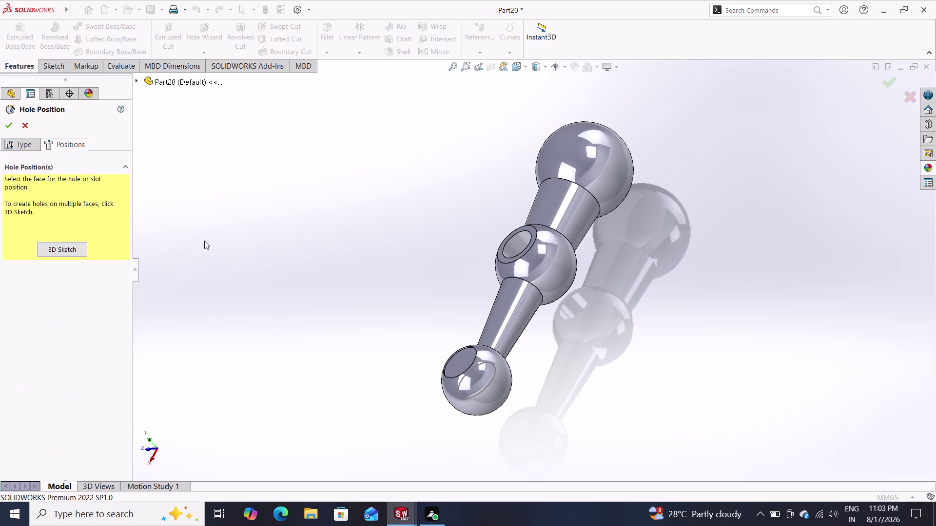
Place the hole point at the centre of the right-end circular face.
click(456, 364)
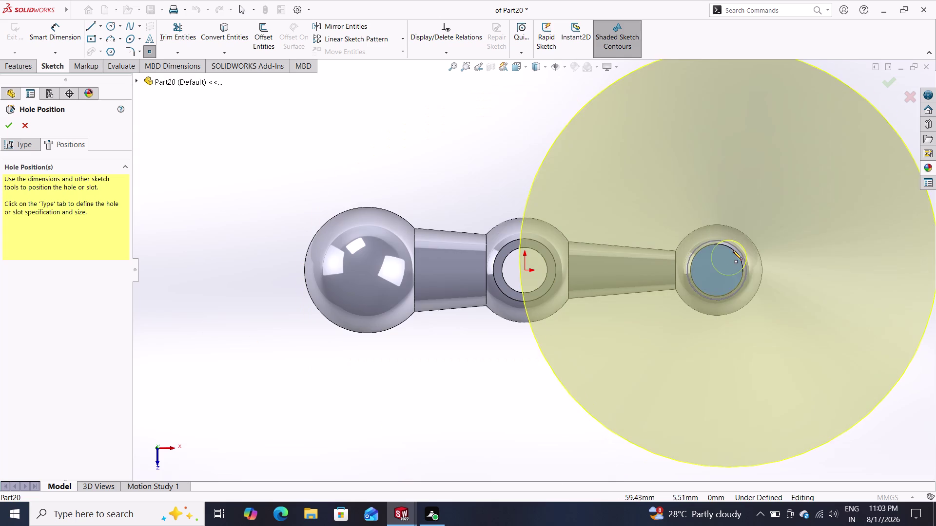
click(715, 270)
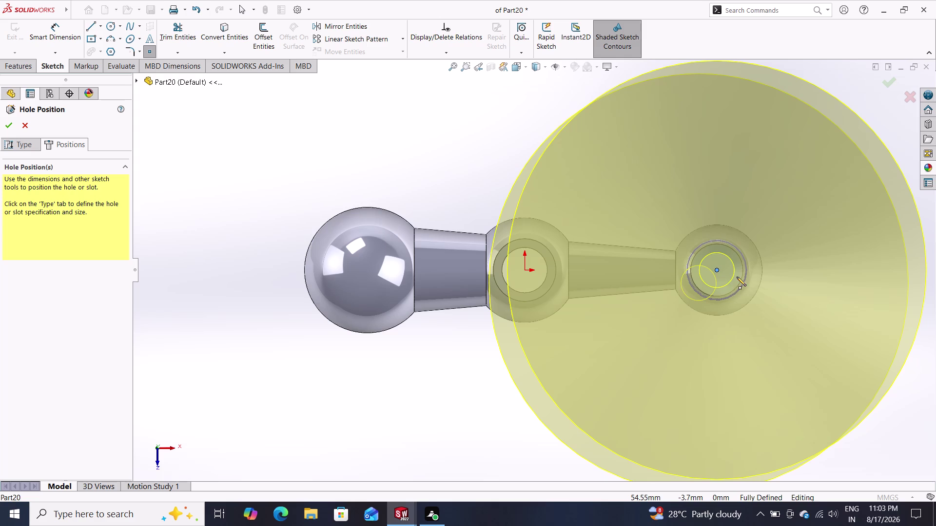
click(715, 270)
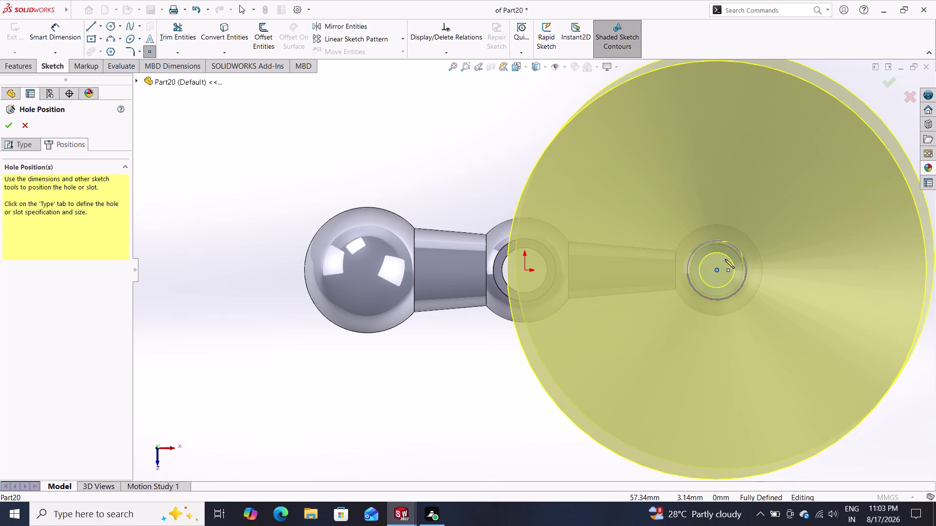
click(727, 256)
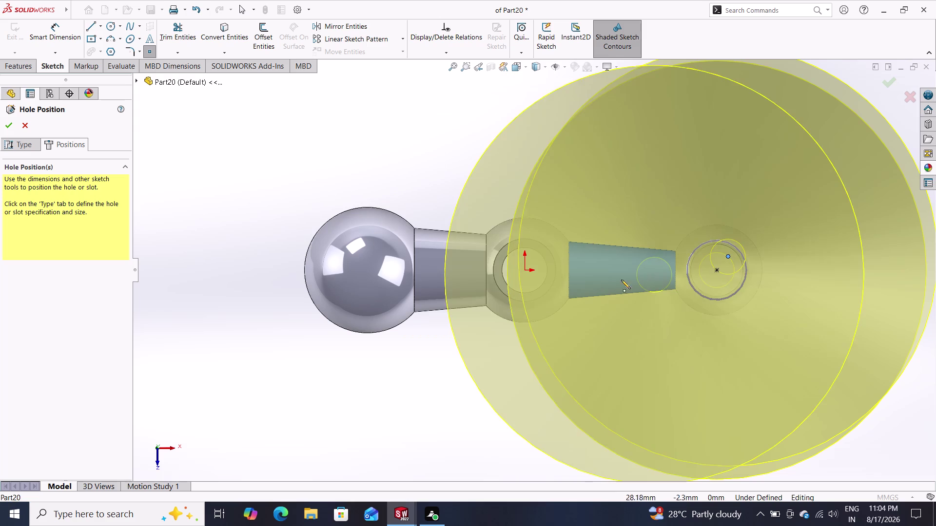
Remove the extra hole points and finish positioning the hole.
key(Escape)
key(Escape)
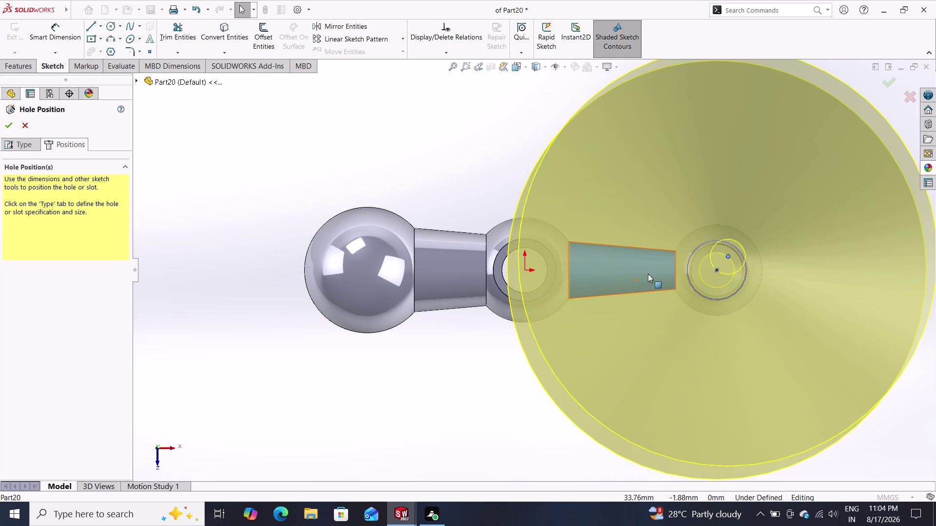
key(Escape)
key(ctrl+z)
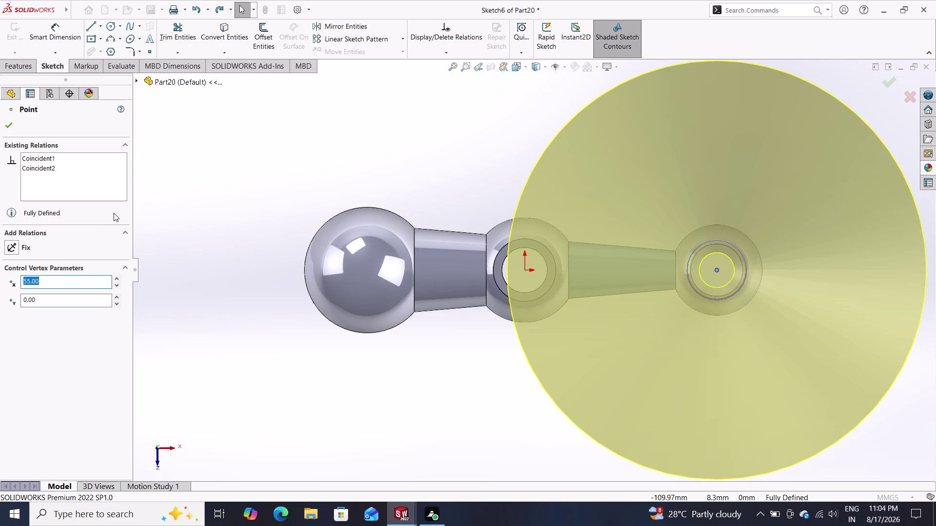
key(Escape)
key(Escape)
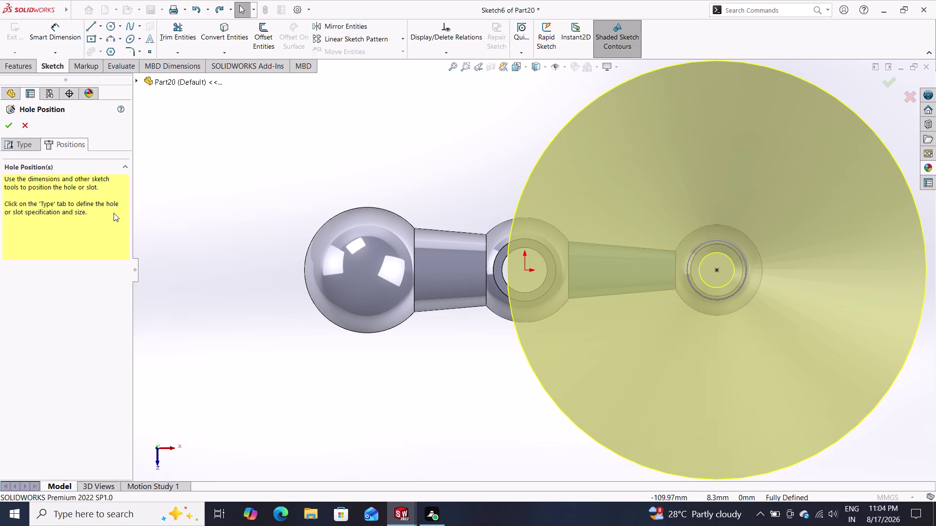
click(30, 146)
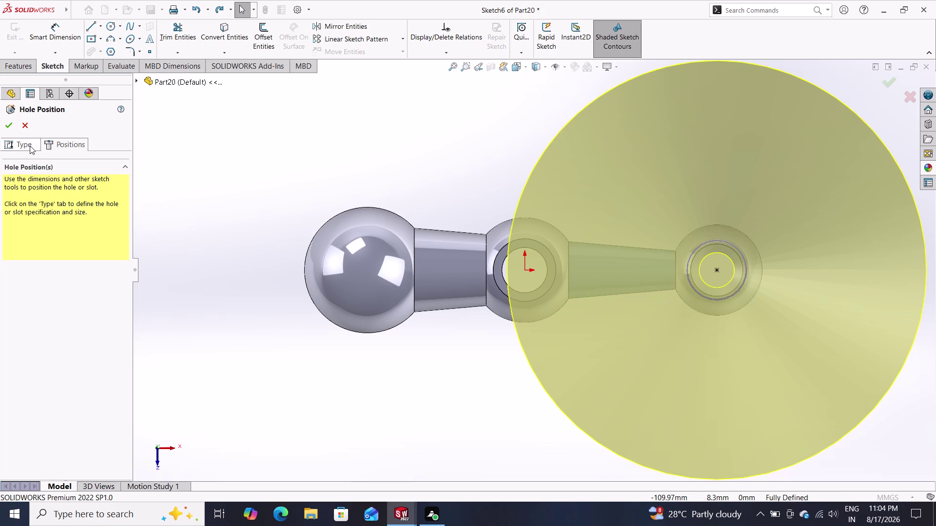
click(56, 145)
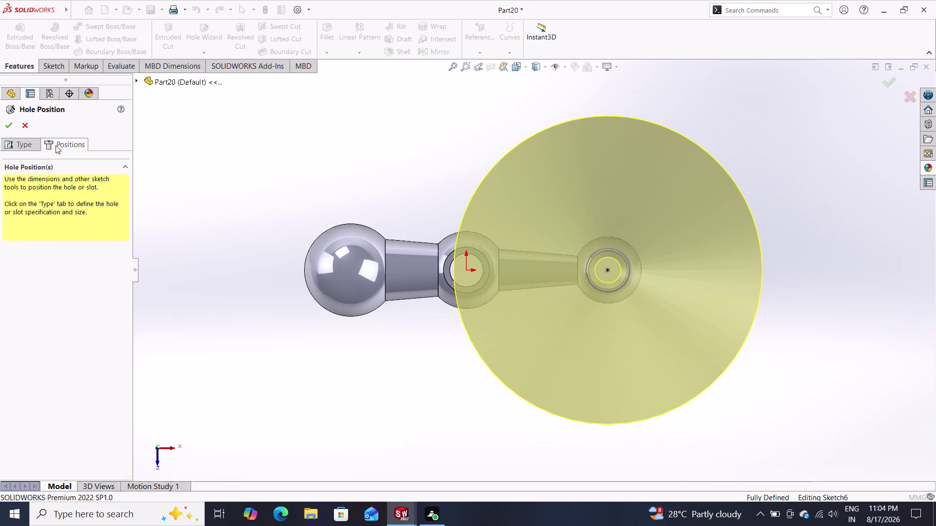
click(10, 122)
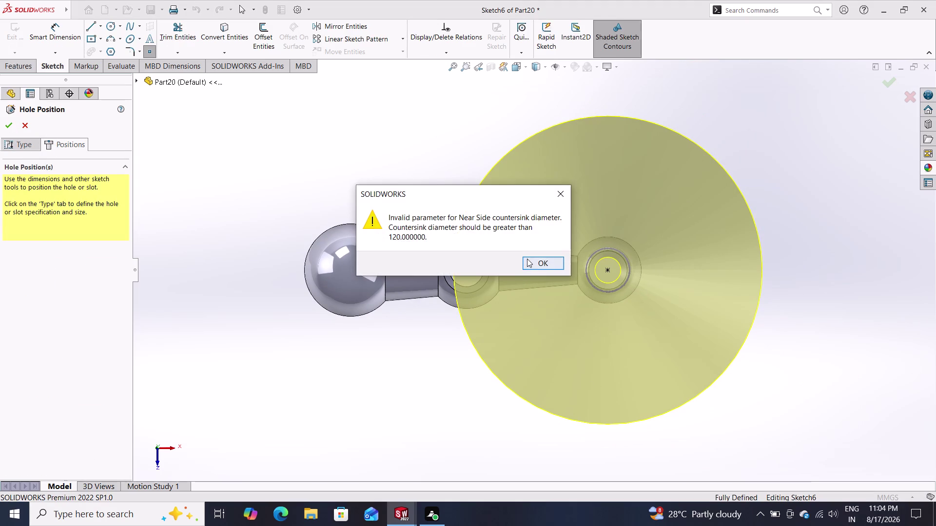
Acknowledge the countersink diameter warning, cancel that hole, and relaunch the Hole Wizard.
click(530, 259)
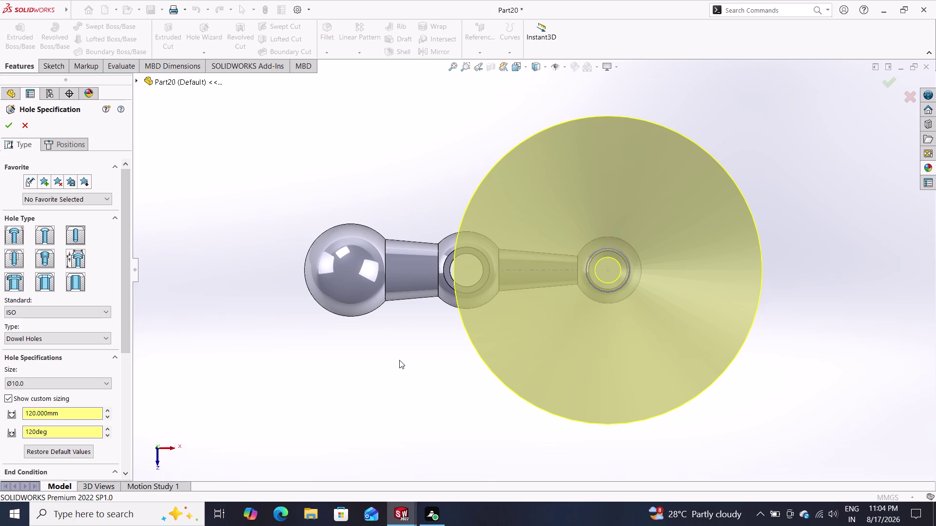
click(19, 123)
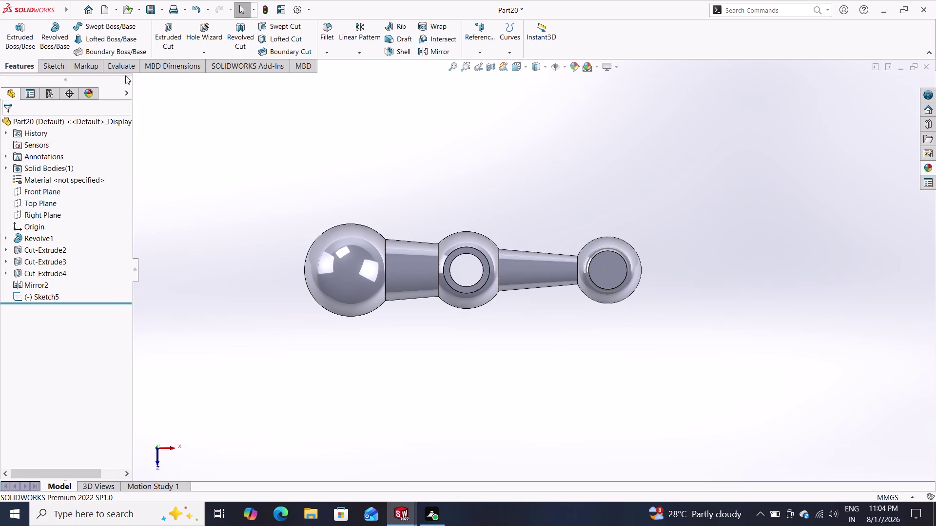
click(206, 37)
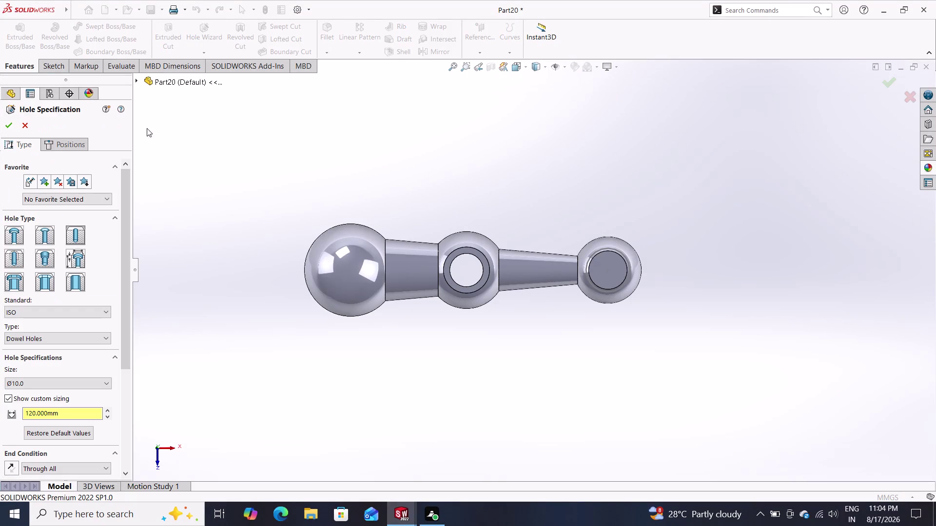
Make the dowel hole Blind, 16 mm deep, and pick the right end face for placement.
scroll(down, 3)
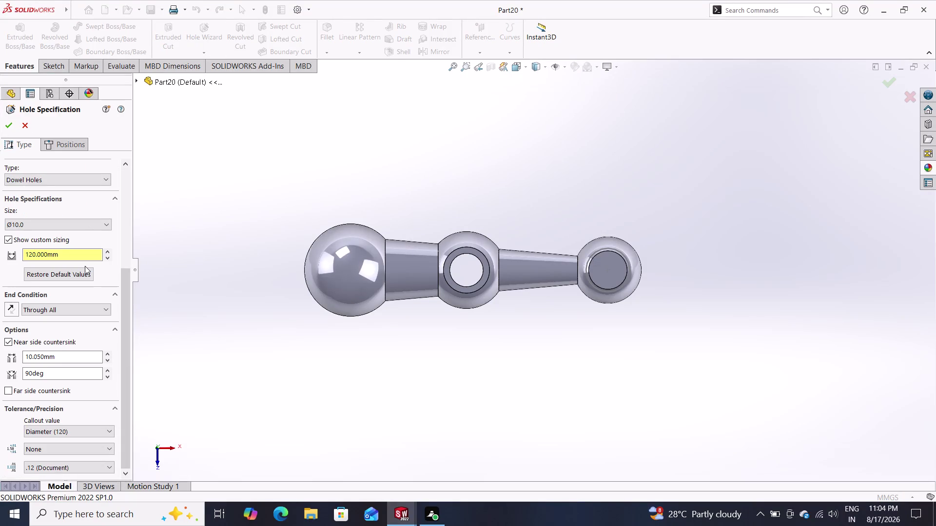
scroll(down, 3)
click(43, 303)
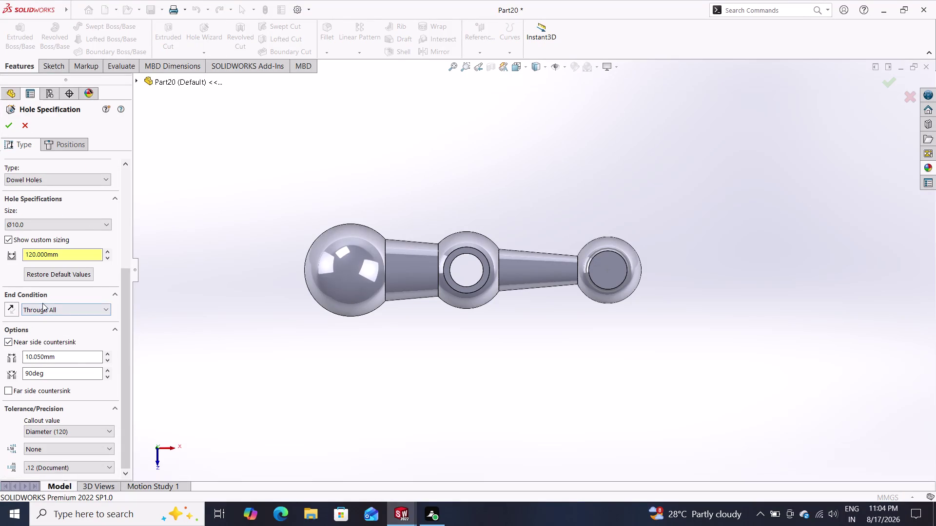
click(41, 311)
click(40, 318)
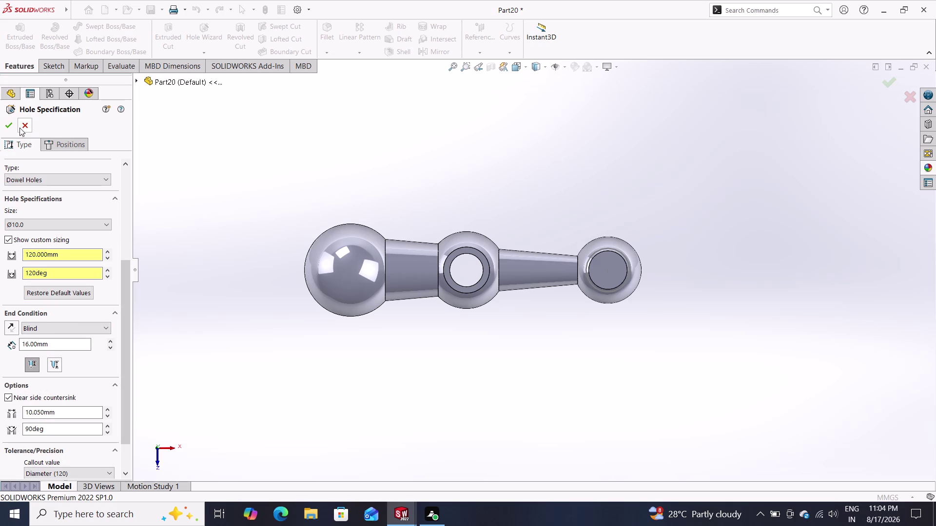
click(57, 145)
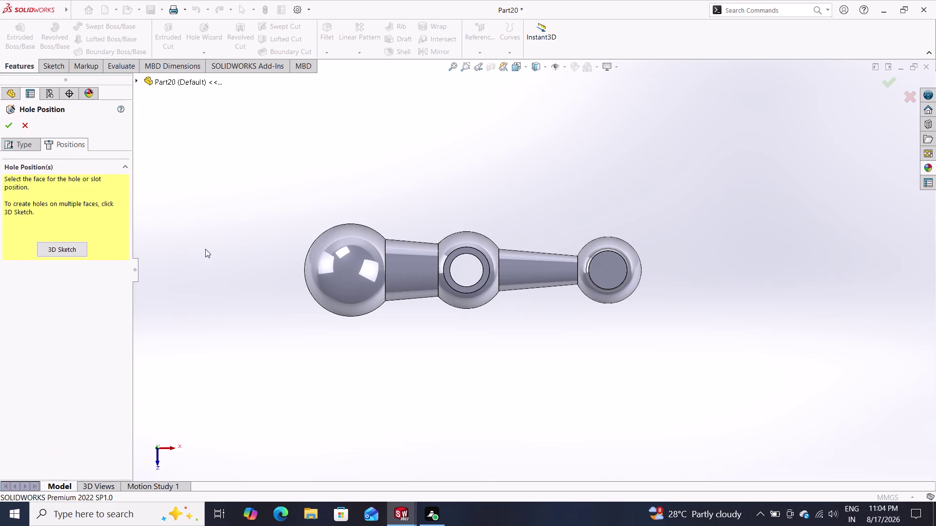
click(616, 265)
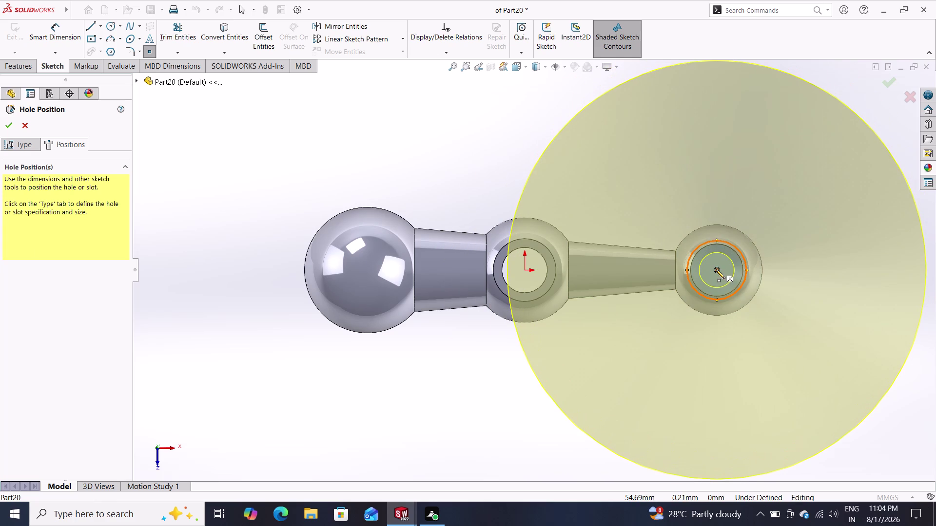
Snap the hole point to the face centre, then cancel the hole after the countersink warning.
click(715, 269)
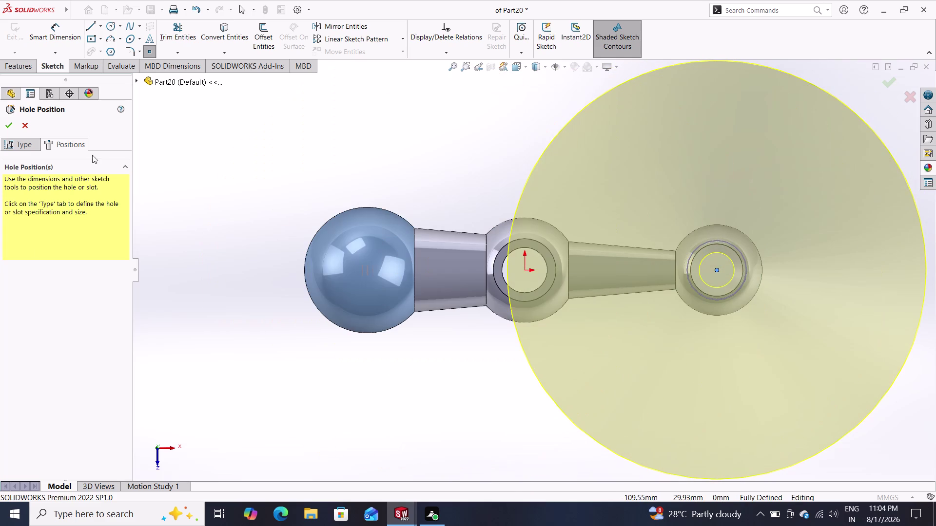
click(10, 125)
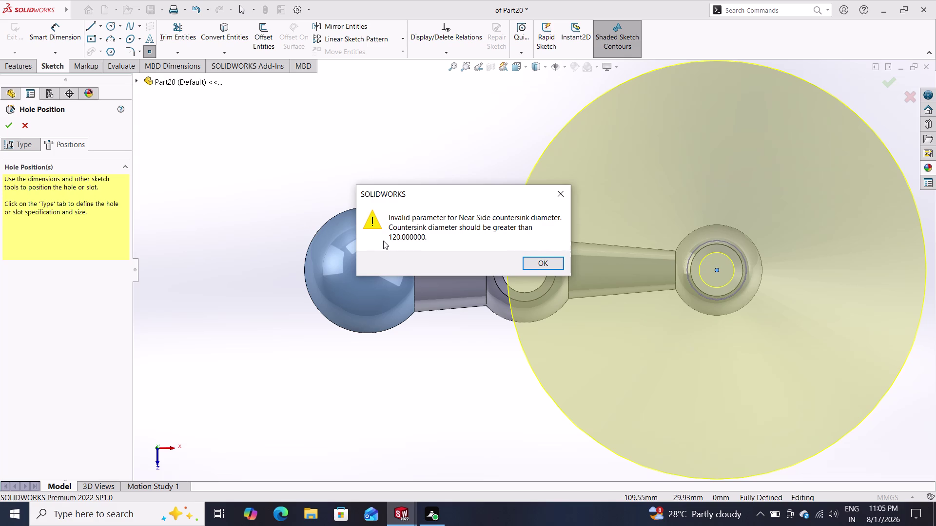
click(540, 261)
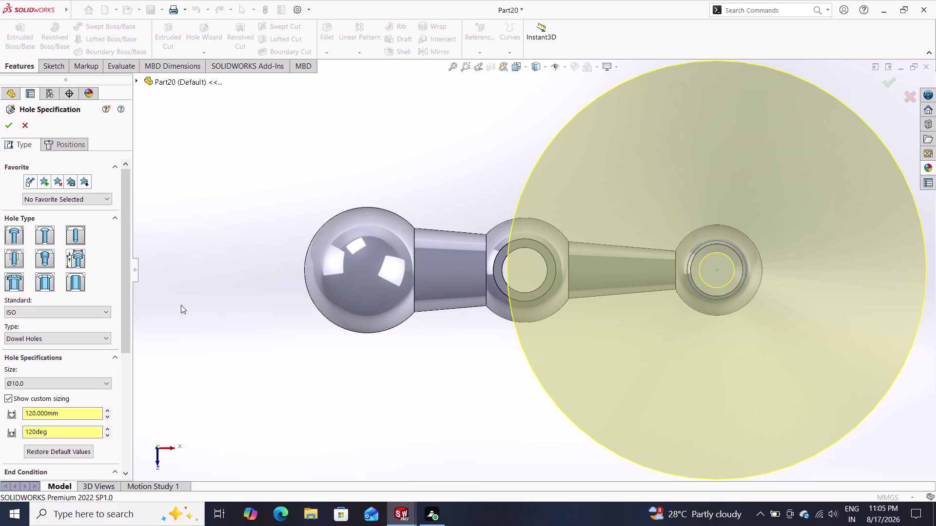
click(23, 121)
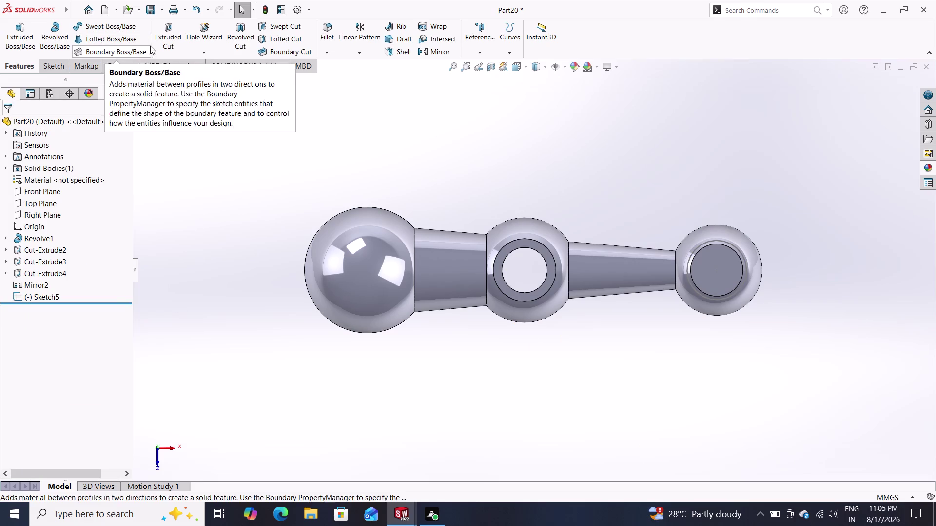
Relaunch the Hole Wizard and set the end condition to Blind, 16 mm deep.
drag(216, 32, 210, 32)
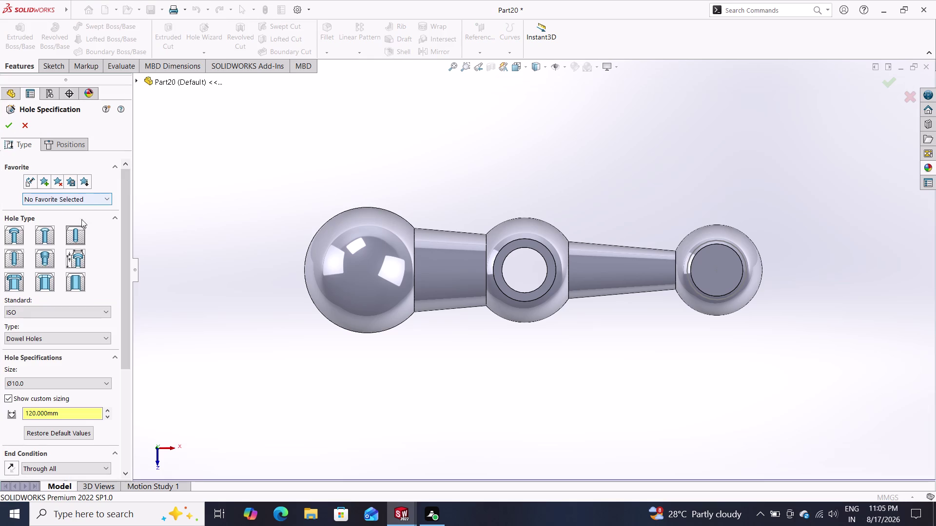
click(76, 240)
scroll(down, 3)
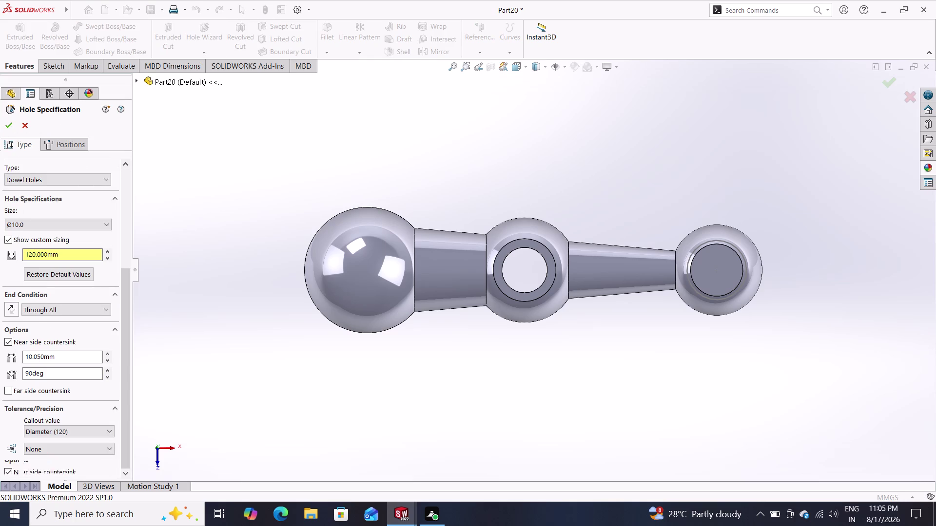
scroll(down, 3)
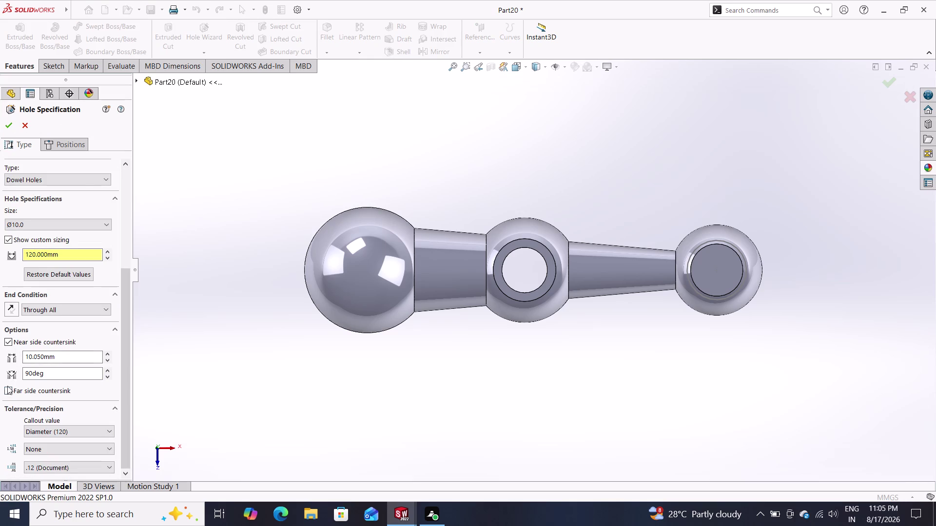
click(27, 309)
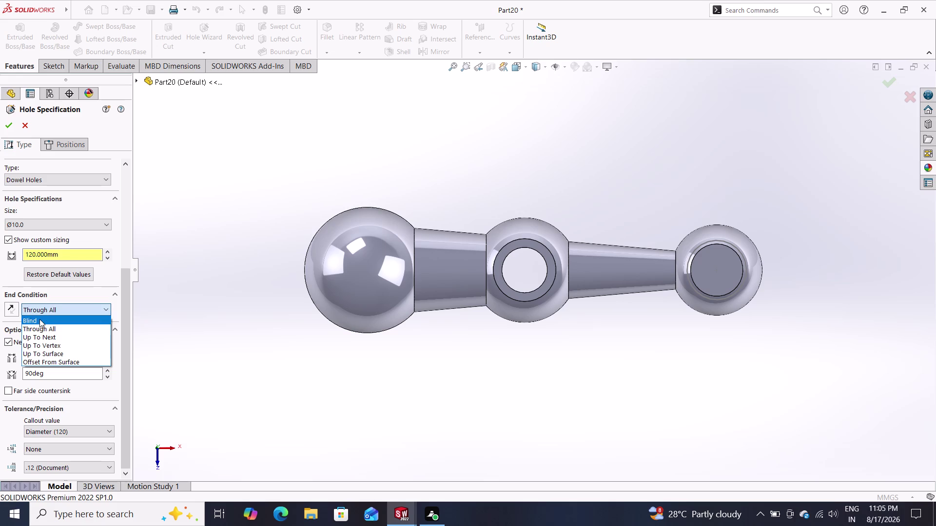
click(39, 319)
Fix the hole point at the centre of the right-end circular face.
click(709, 260)
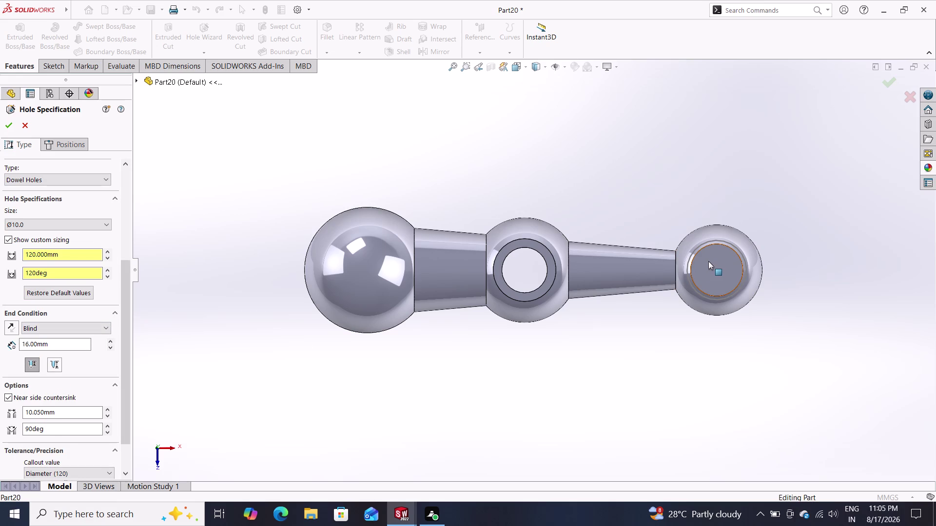
click(711, 265)
click(55, 141)
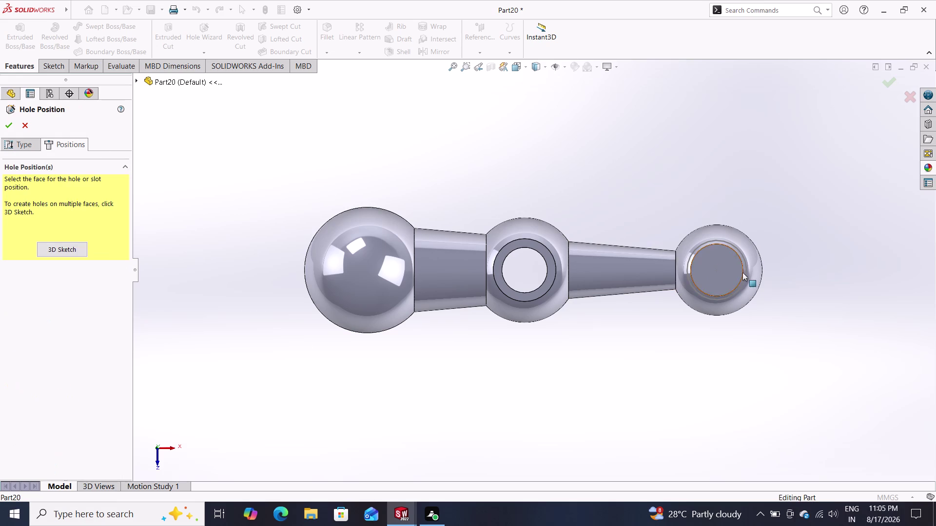
click(719, 275)
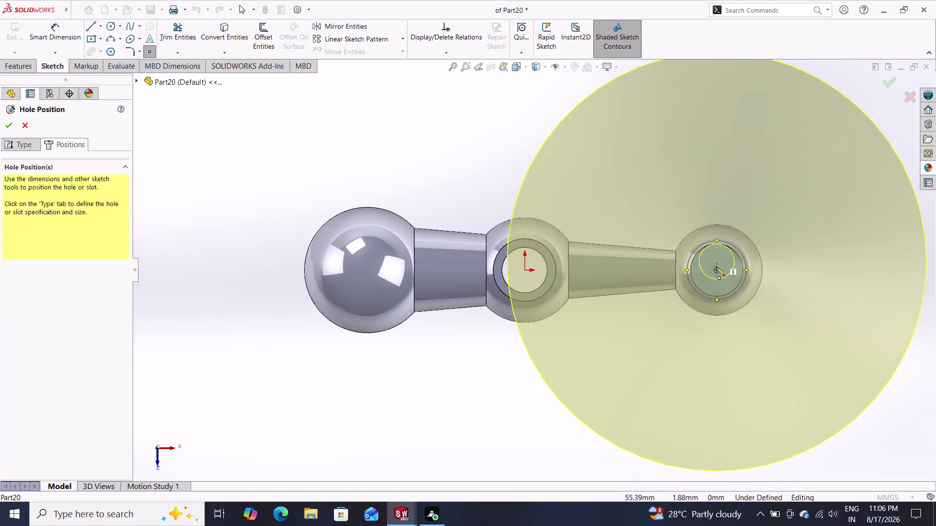
click(717, 270)
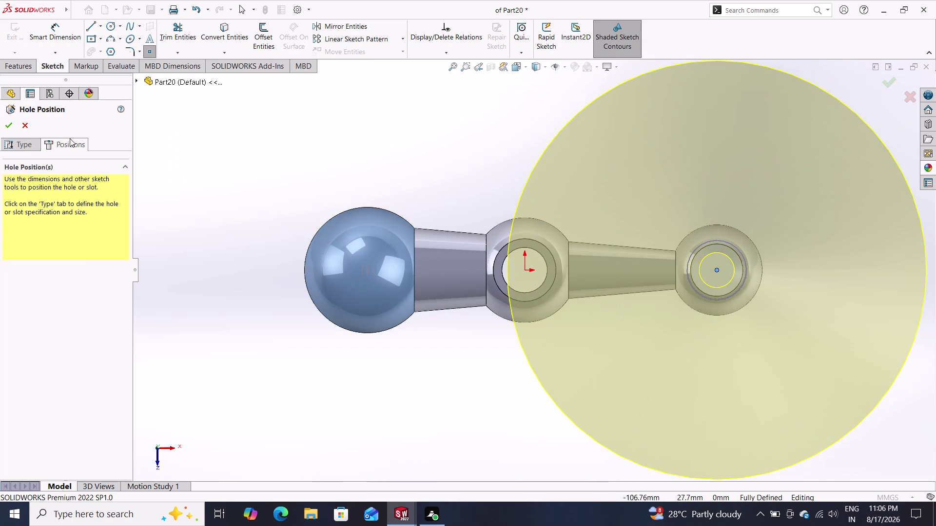
click(6, 123)
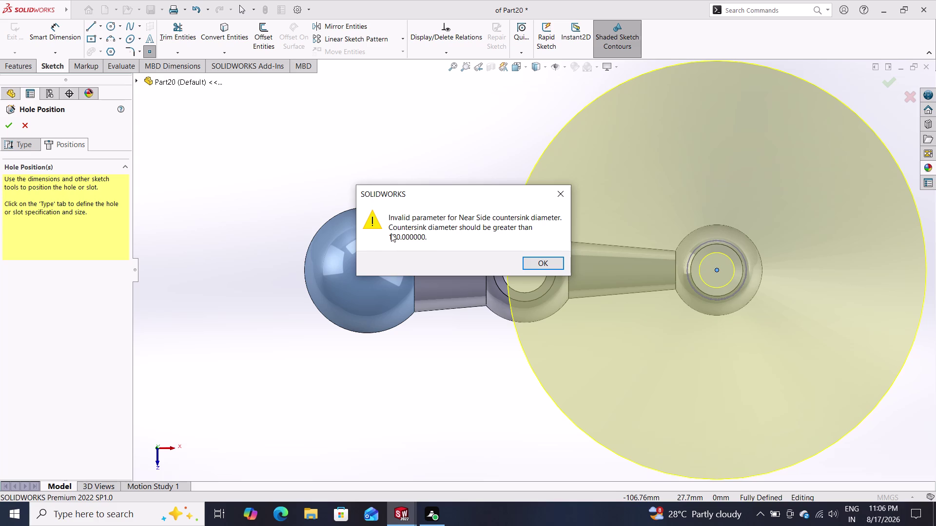
Dismiss the invalid countersink diameter warning and cancel the Hole Wizard.
click(550, 262)
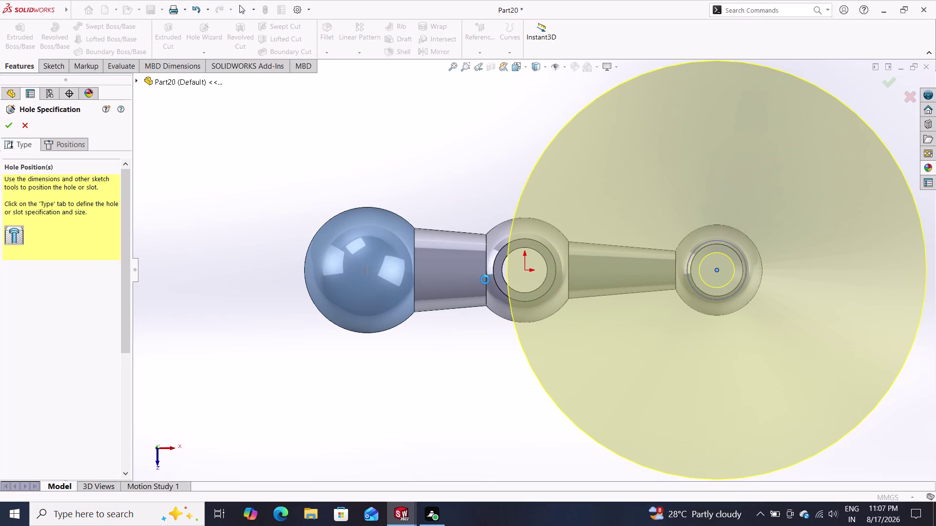
click(30, 126)
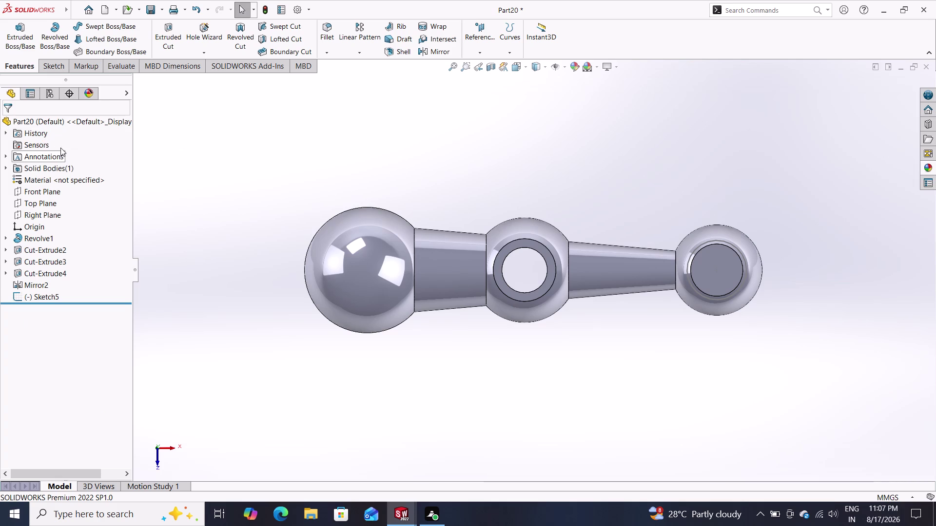
Orbit the handle to inspect its length and end boss.
middle_drag(656, 336, 573, 284)
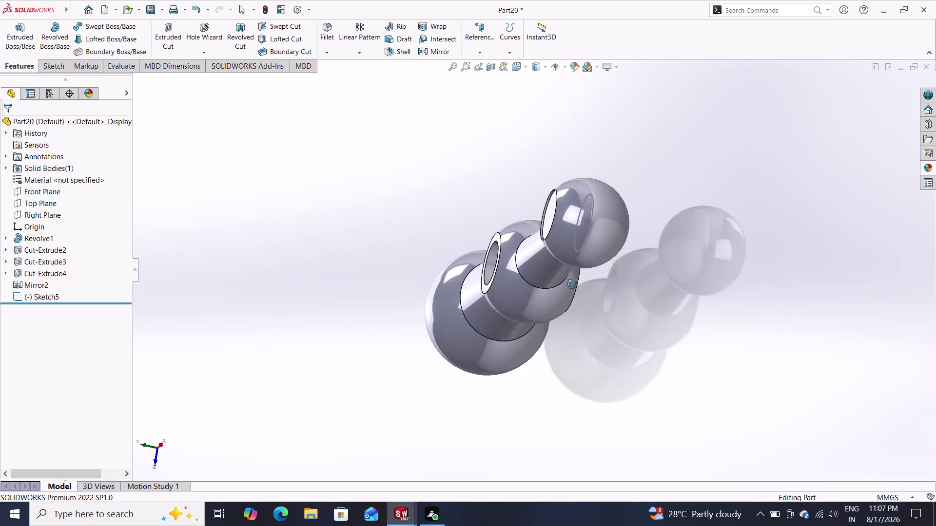
middle_drag(573, 284, 636, 279)
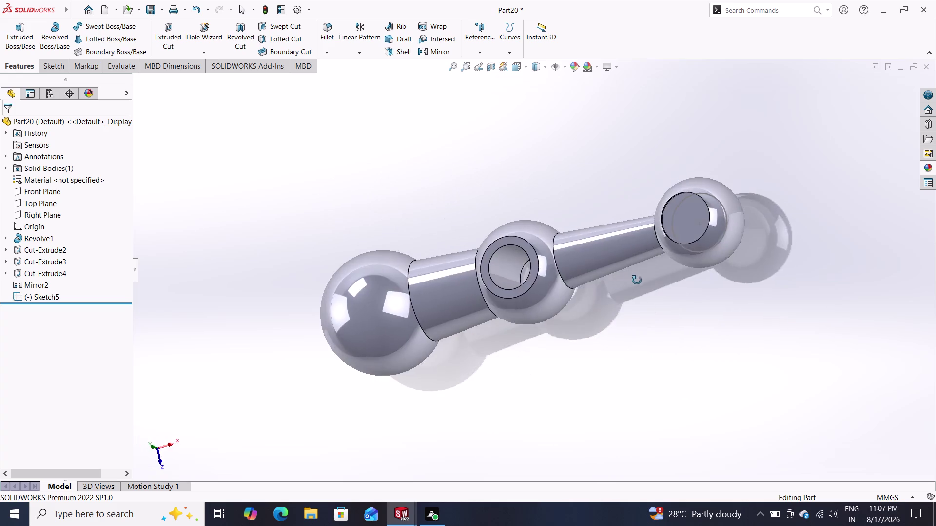
middle_drag(635, 279, 668, 272)
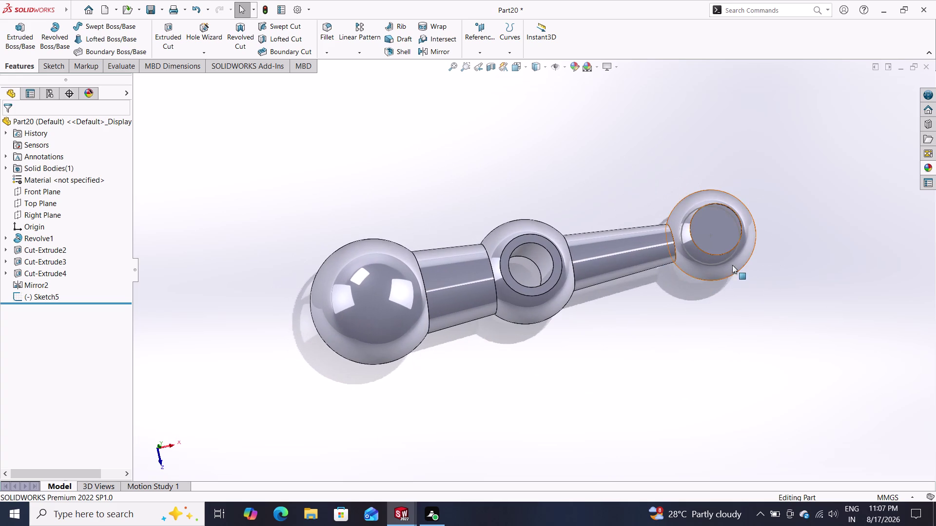
middle_click(721, 233)
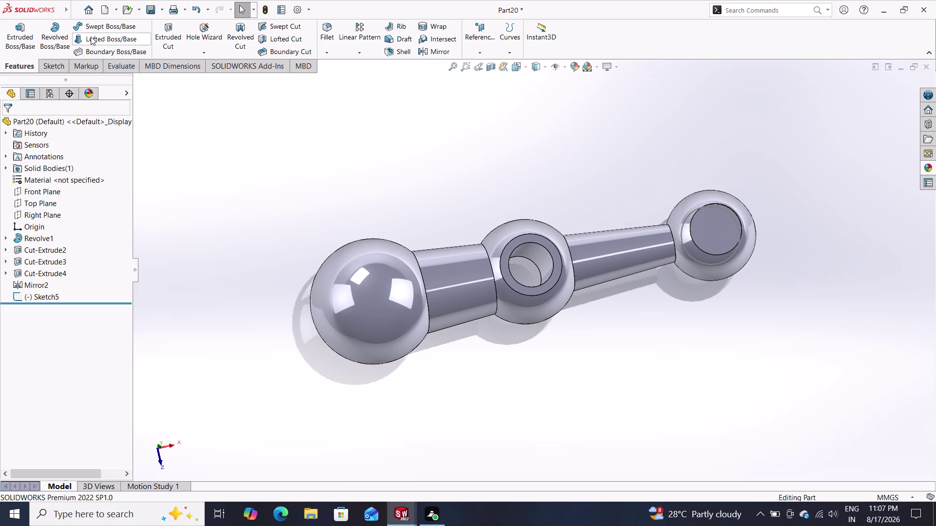
Start an extruded cut sketch, Sketch12, on the end boss face, then clear the selection.
click(171, 34)
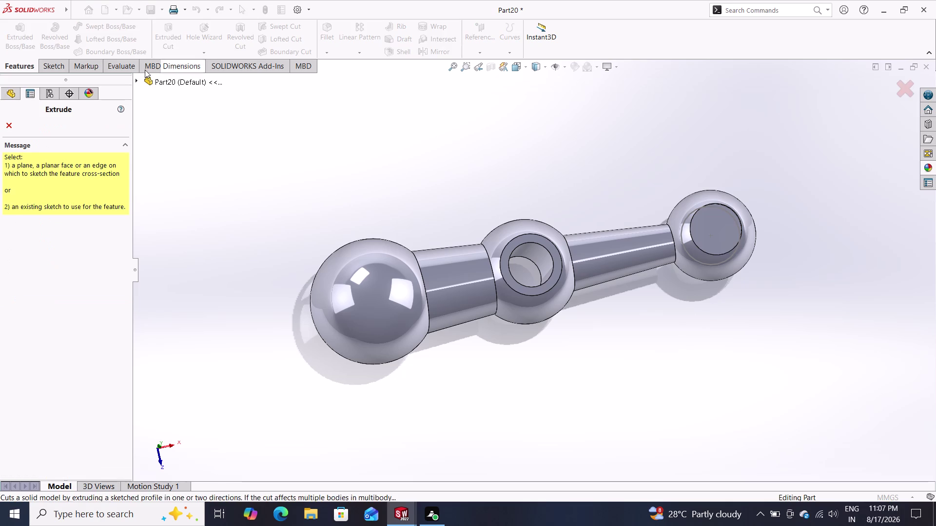
click(718, 221)
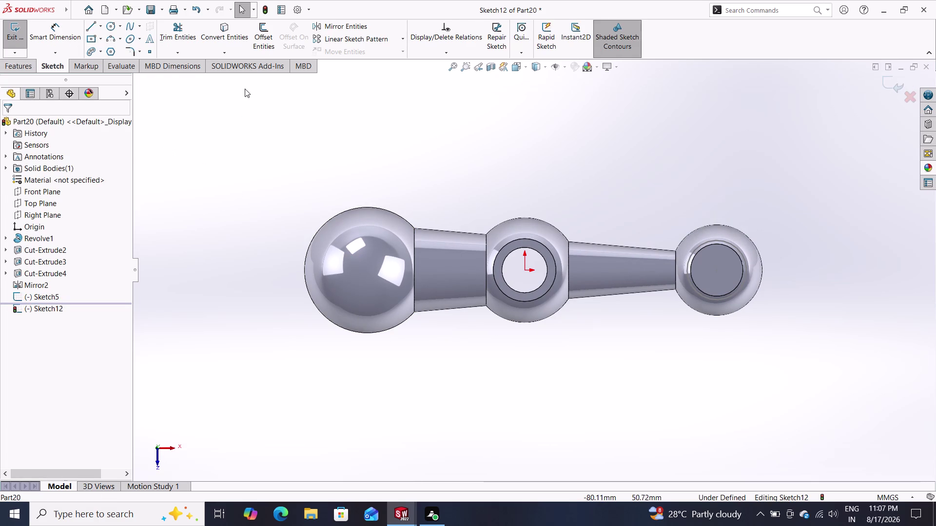
click(25, 66)
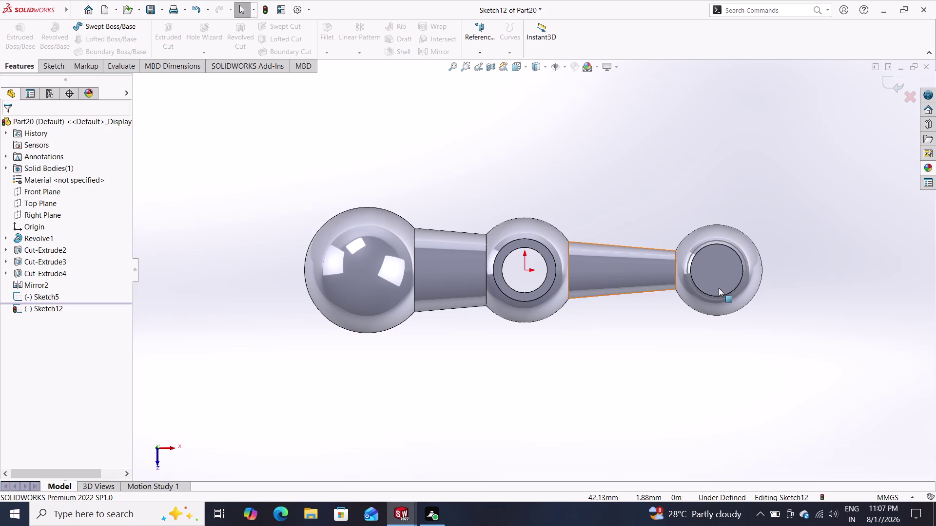
click(705, 258)
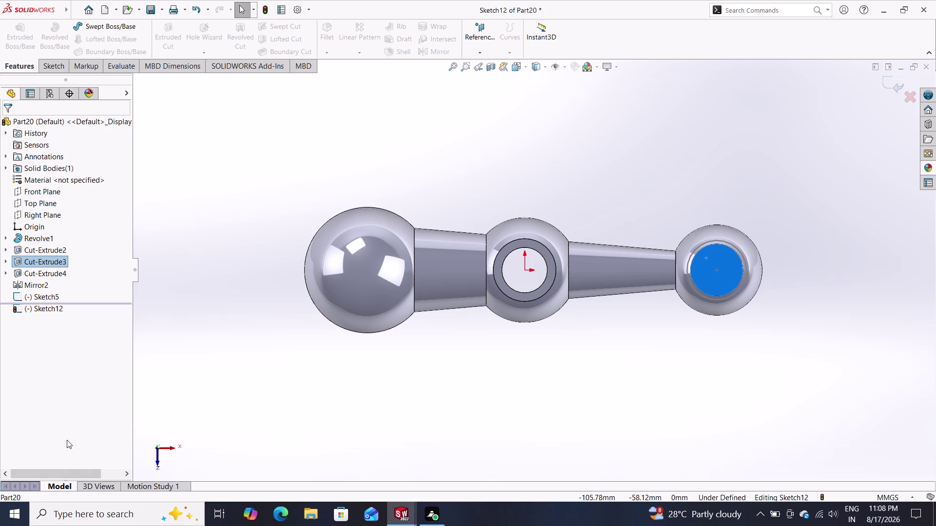
key(Escape)
key(Escape)
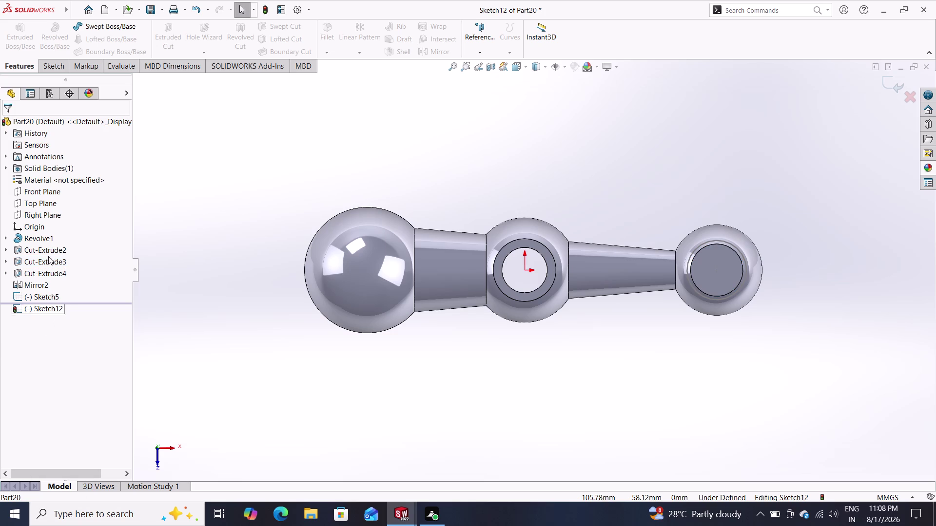
middle_click(81, 179)
Set the handle's material to Plain Carbon Steel and bring up Save As.
right_click(82, 178)
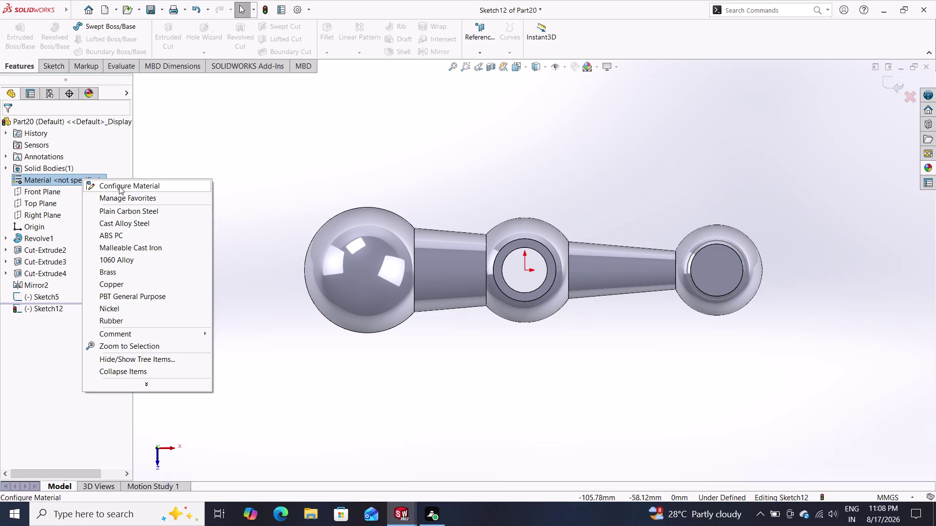
click(119, 185)
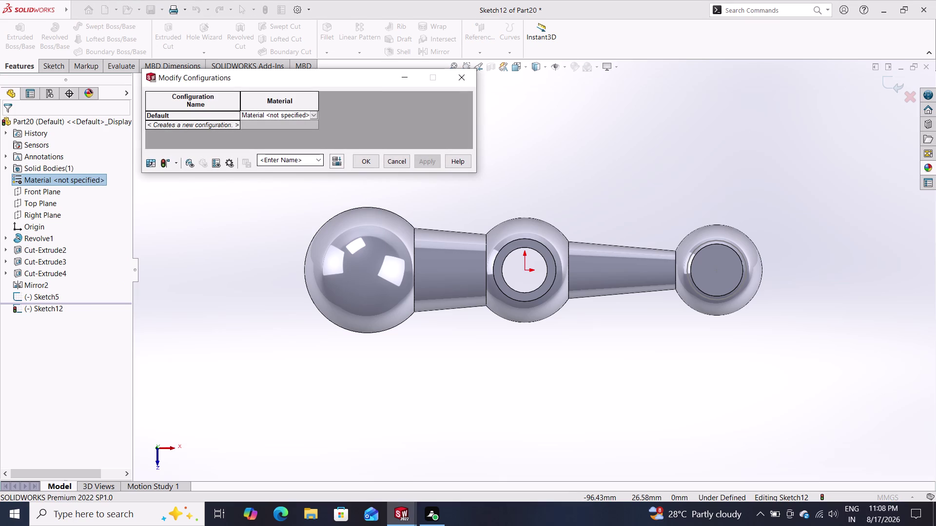
click(365, 161)
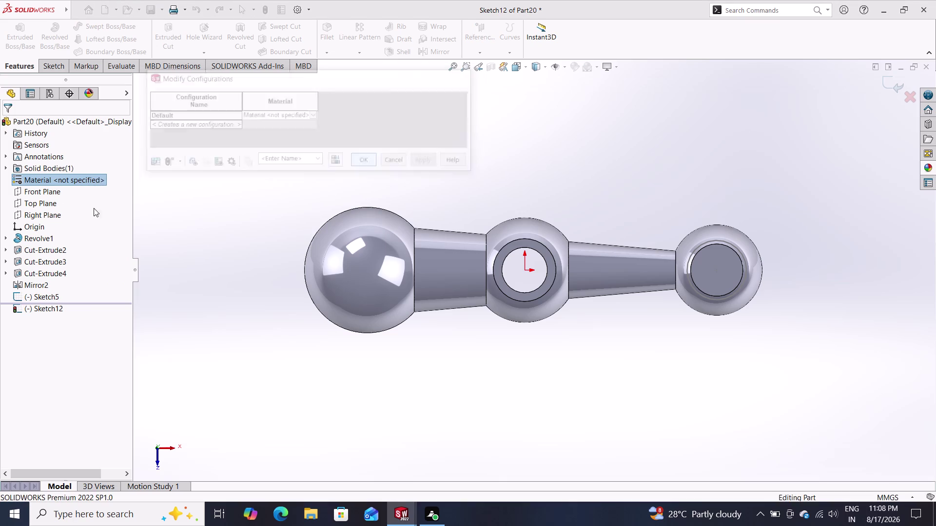
right_click(54, 179)
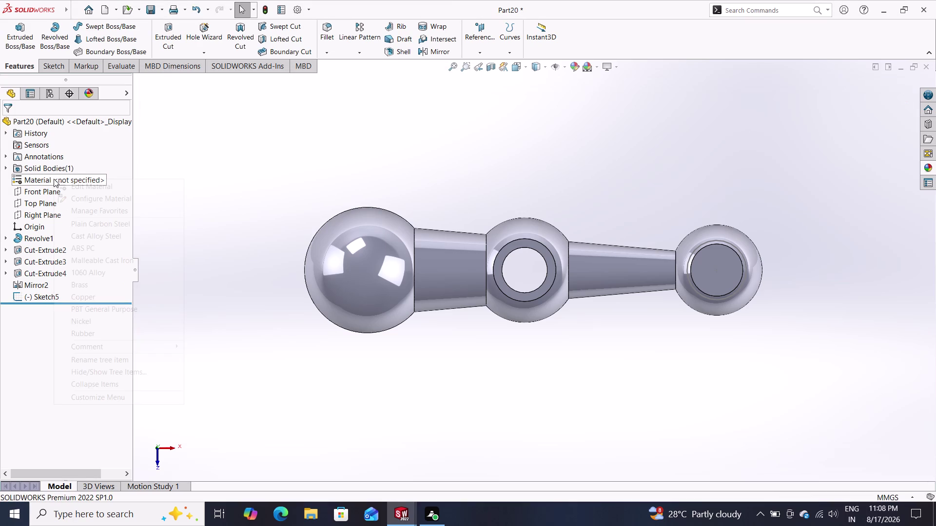
click(90, 224)
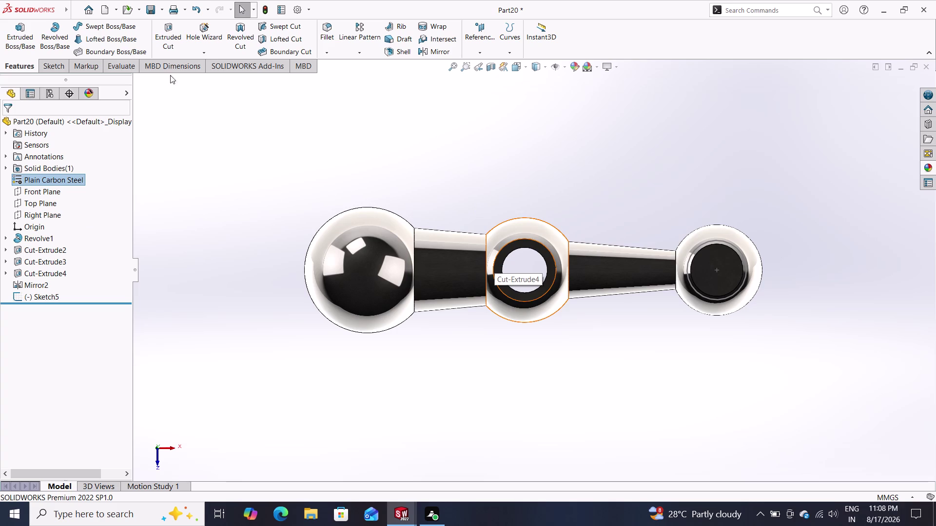
click(165, 9)
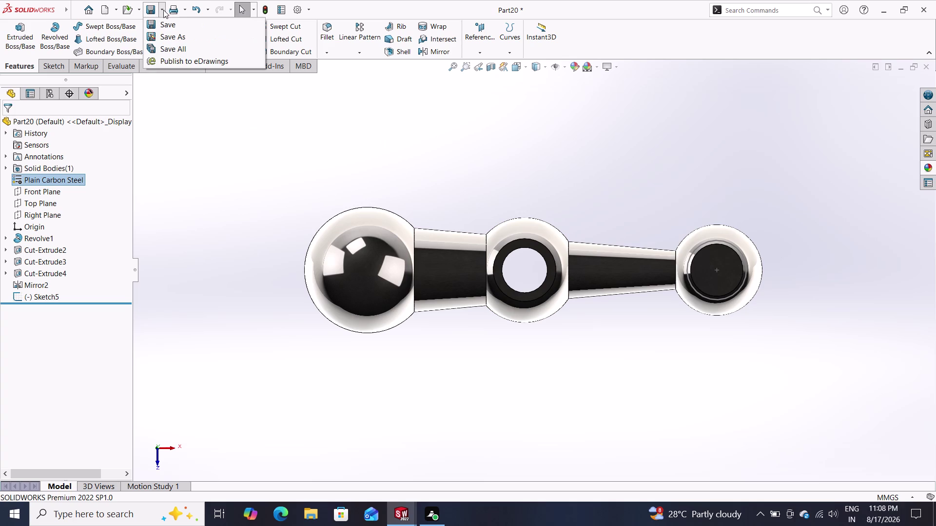
click(160, 34)
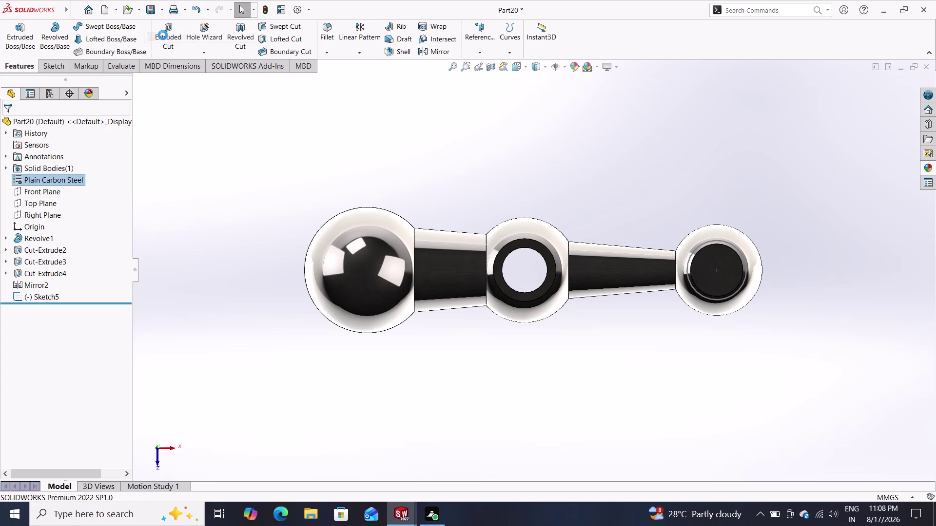
Save the part as 'handle bar' and create a new part document.
text(ha)
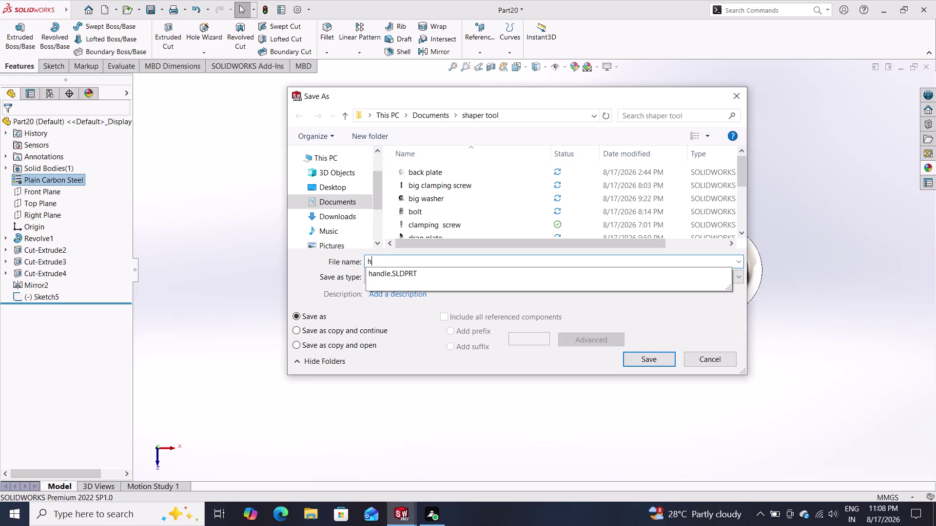
text(ndle b)
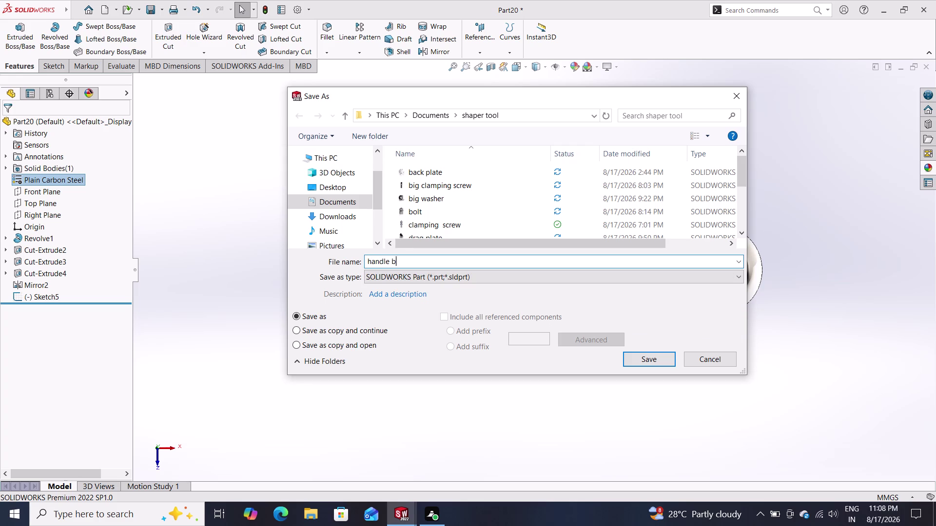
text(ar)
key(Return)
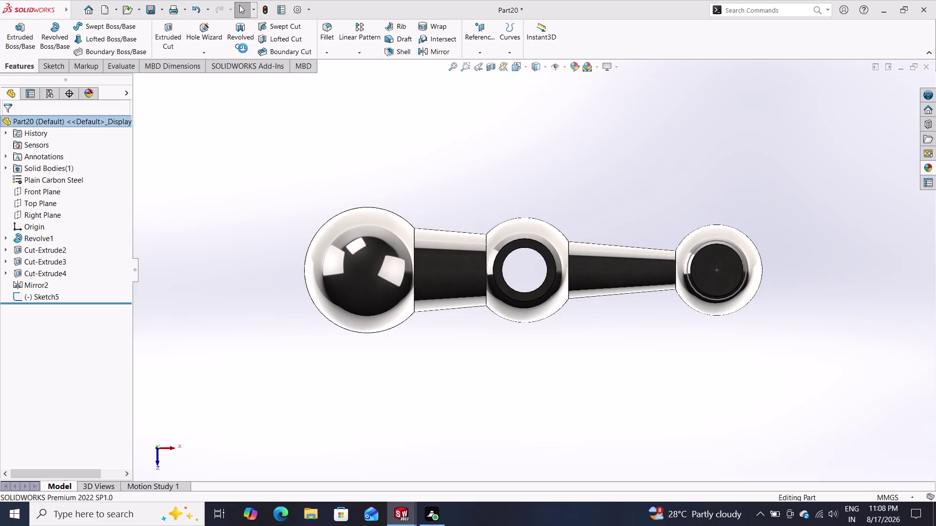
click(108, 13)
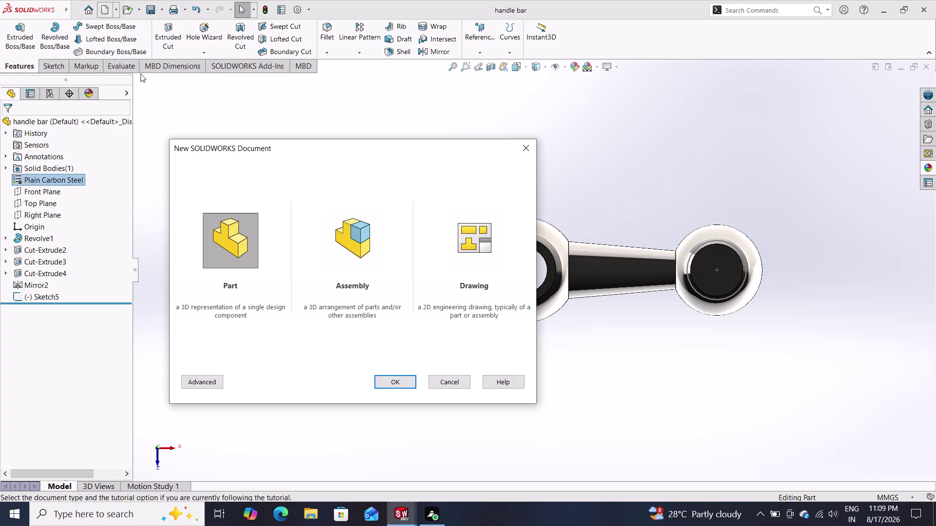
click(397, 381)
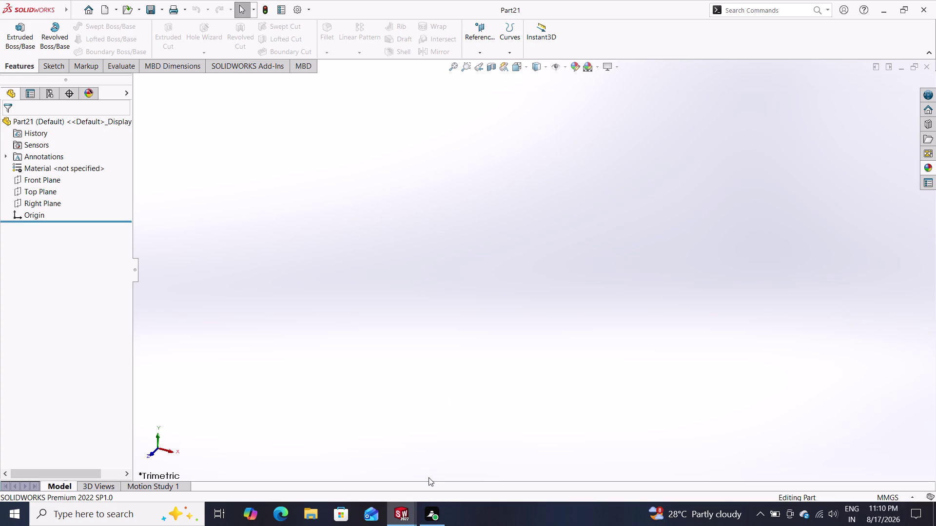
Show the list of open part windows from the taskbar.
click(405, 516)
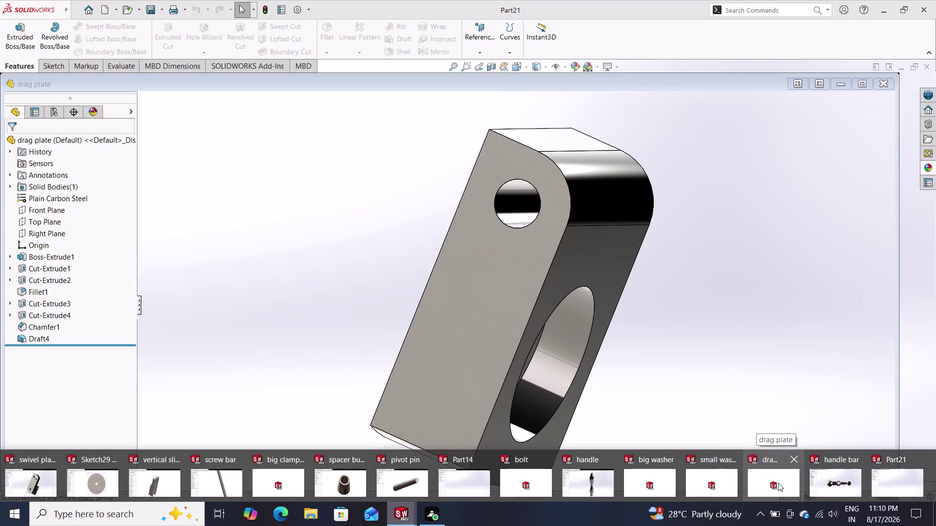
Close the drag plate window, then reopen the drag plate part from file.
middle_click(777, 483)
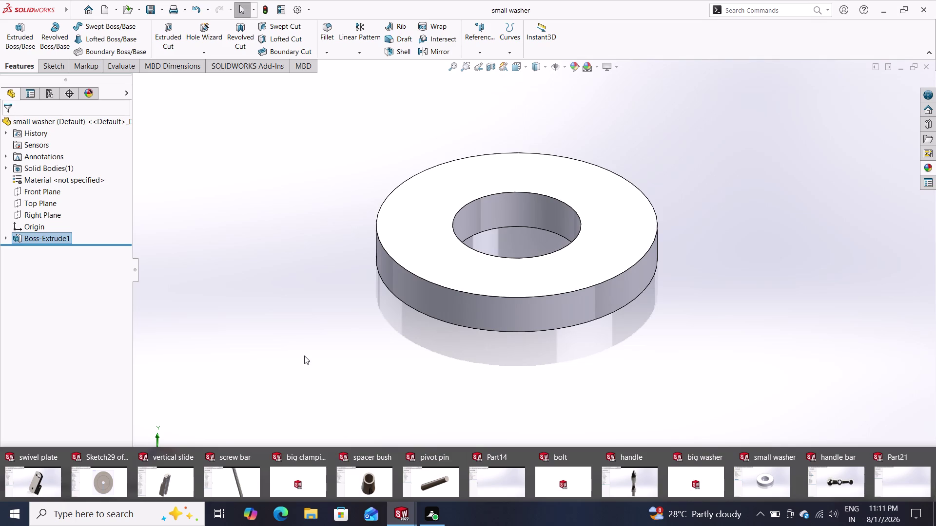
click(282, 341)
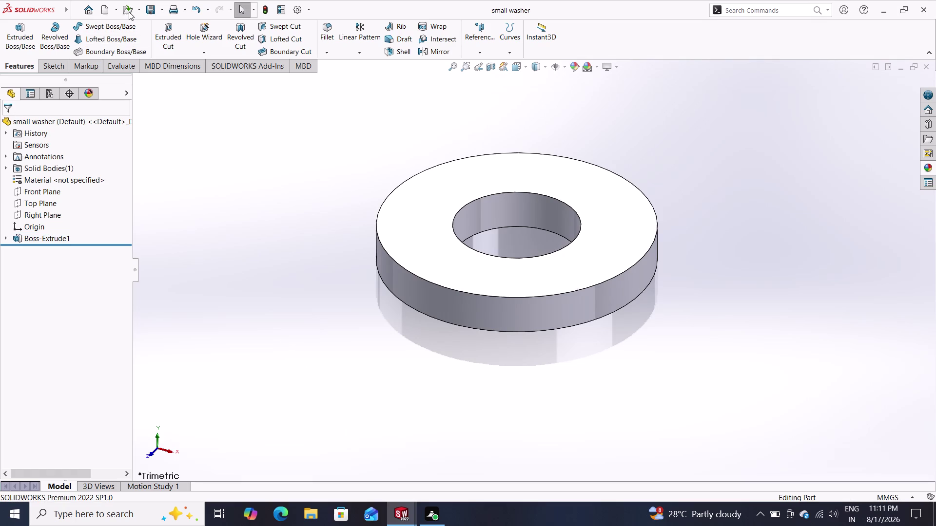
click(129, 12)
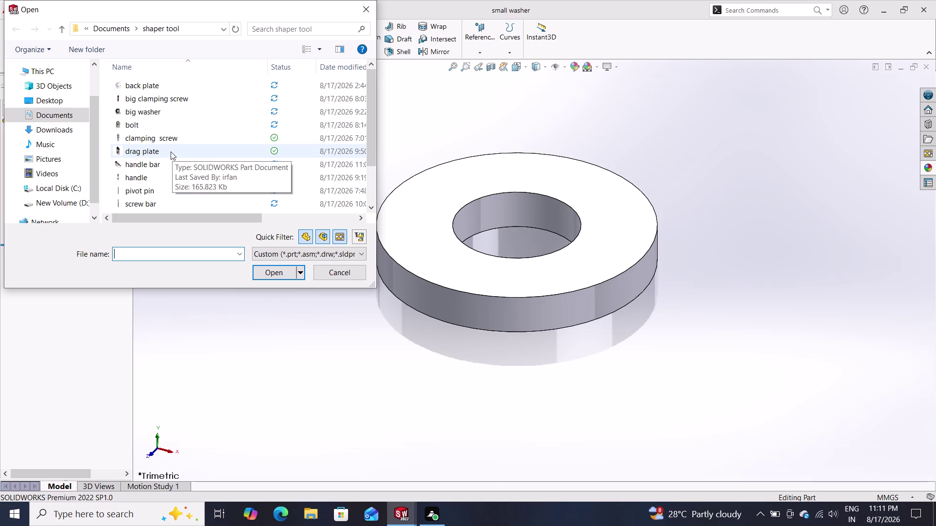
click(171, 152)
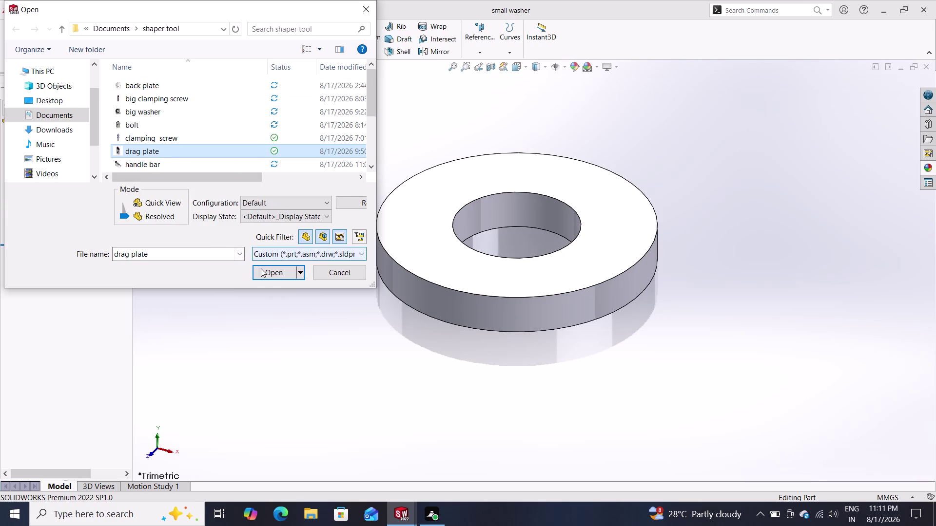
click(268, 274)
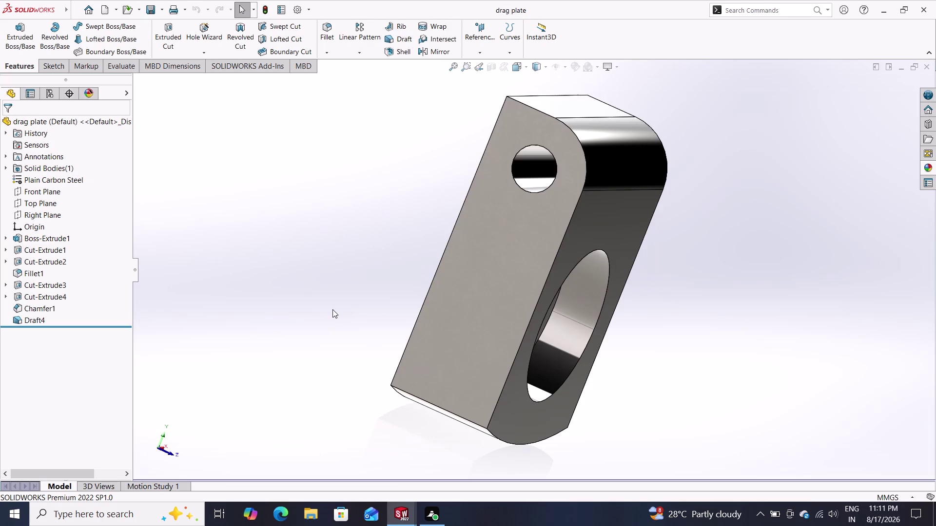
Rotate the drag plate to face straight on, then switch to the Part21 document.
middle_drag(410, 336, 334, 305)
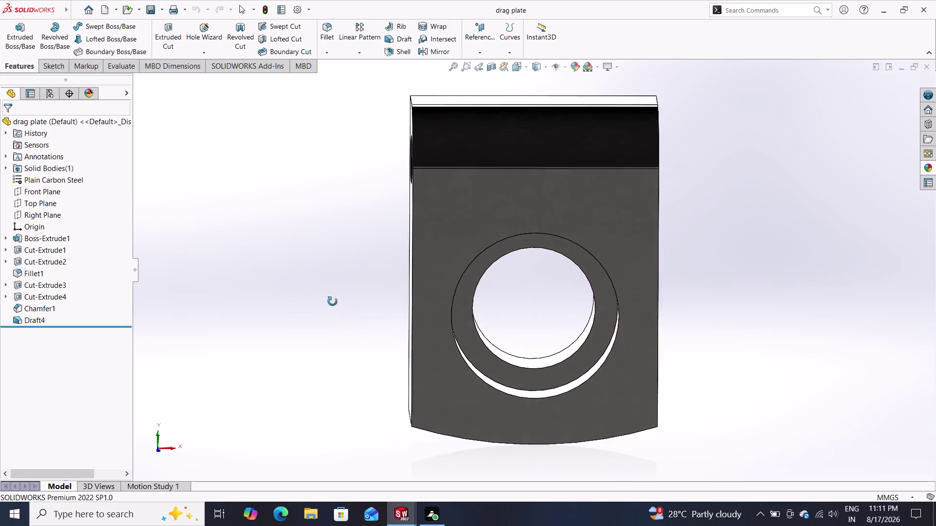
middle_drag(334, 305, 500, 333)
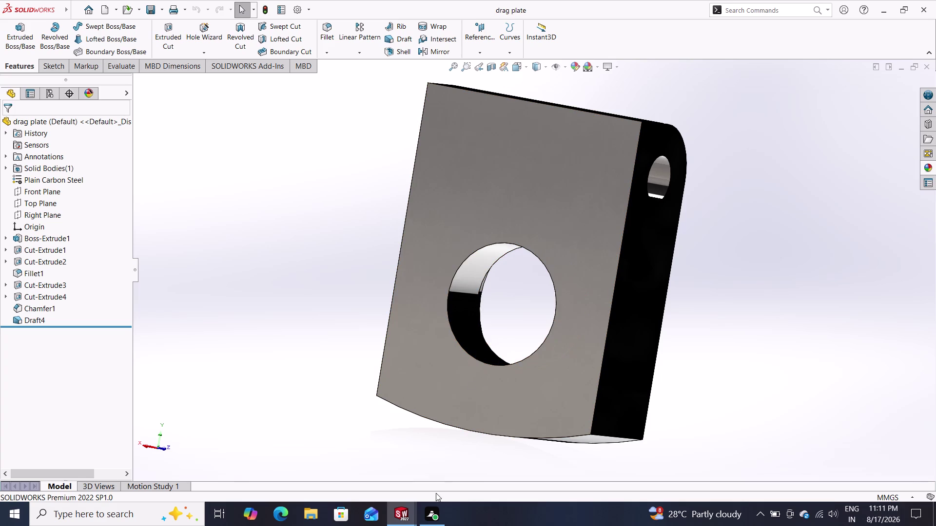
click(406, 510)
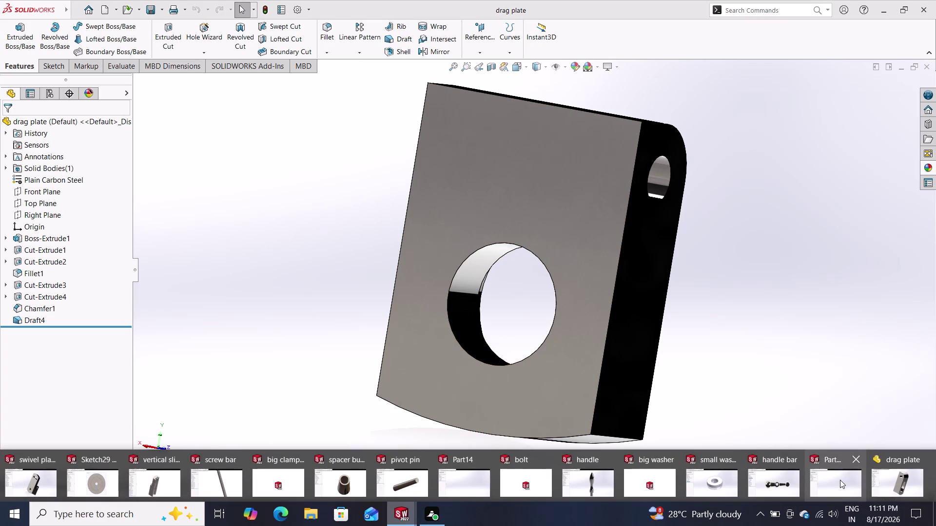
click(839, 480)
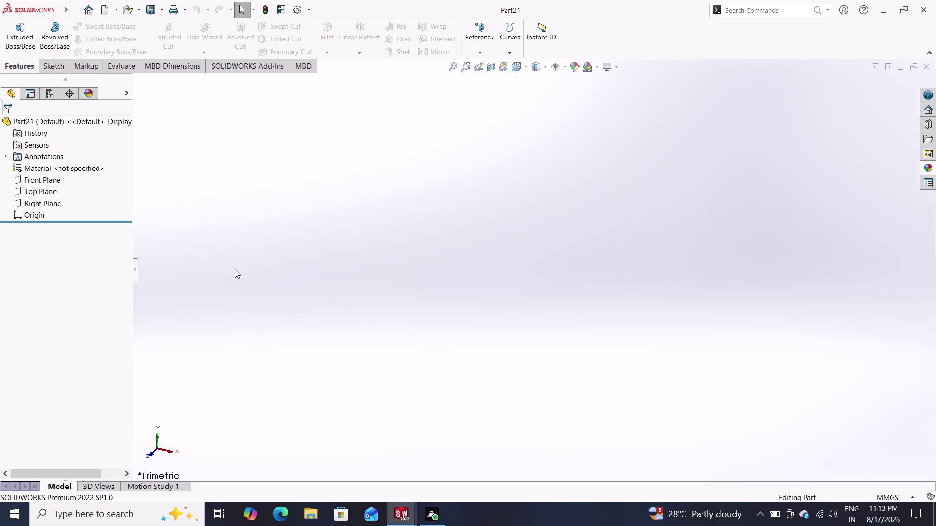
Bring up the Sketch commands for the empty Part21.
drag(55, 80, 57, 74)
Begin a sketch on the Front Plane, then switch the selection to the Top Plane.
click(57, 74)
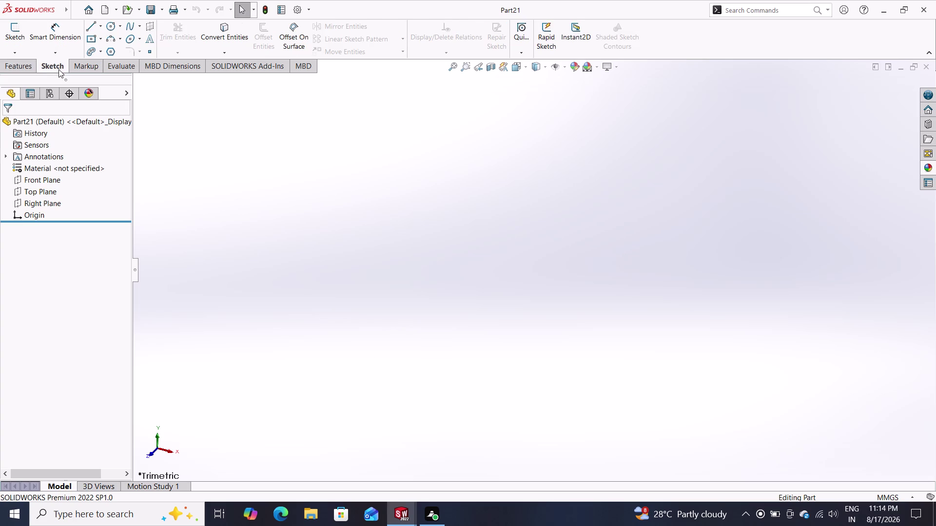
click(42, 177)
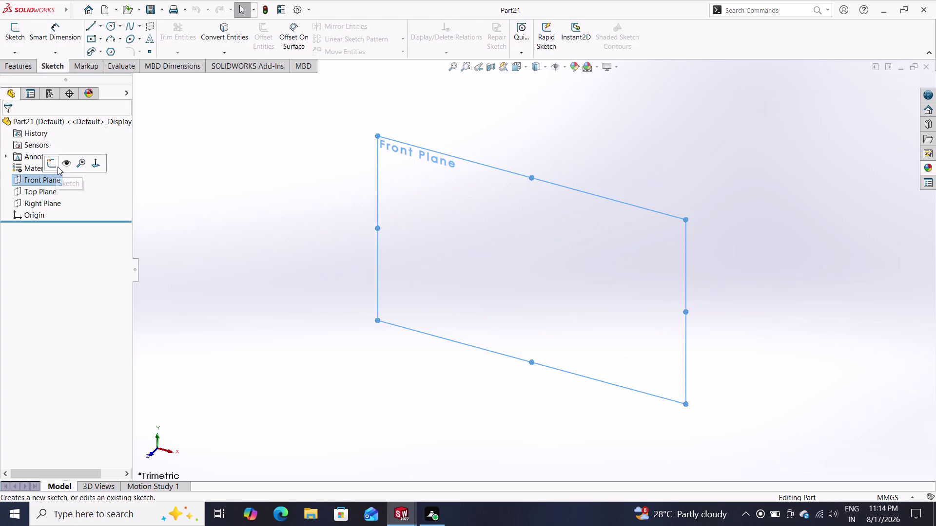
click(54, 165)
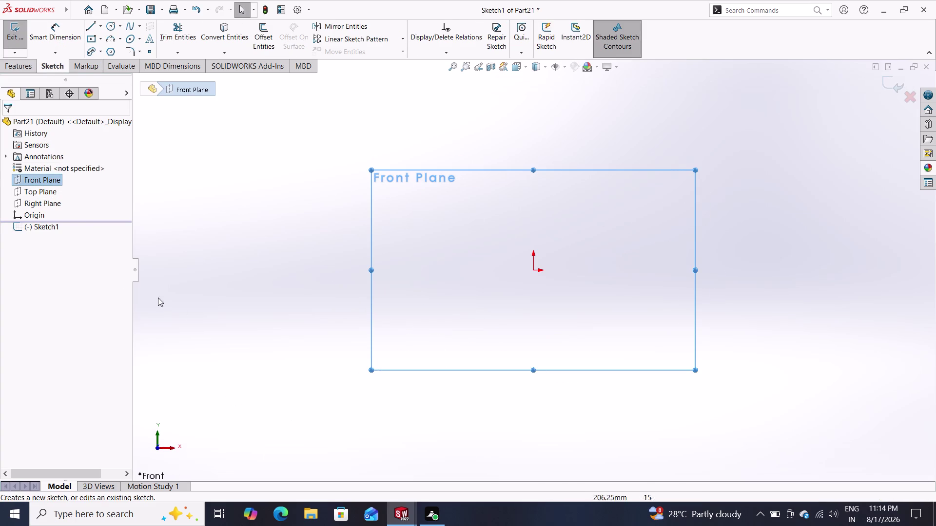
click(52, 194)
click(63, 179)
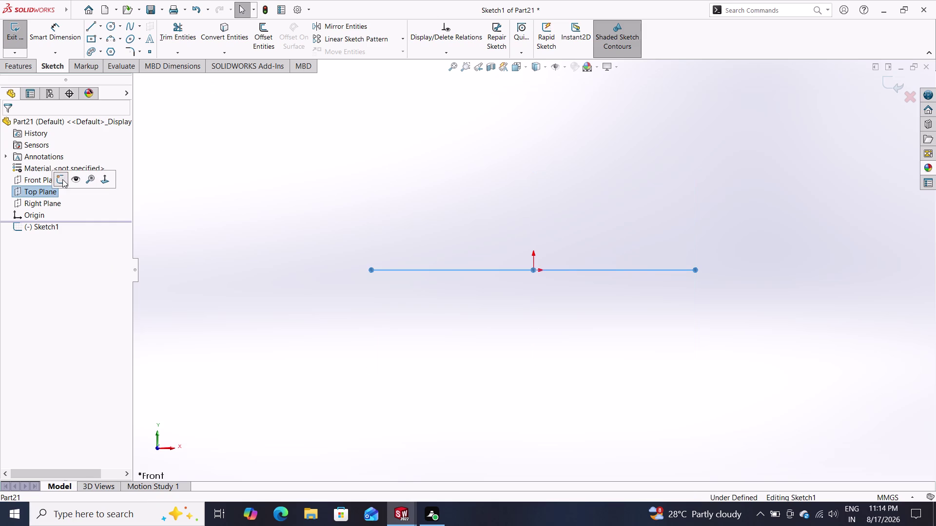
click(109, 28)
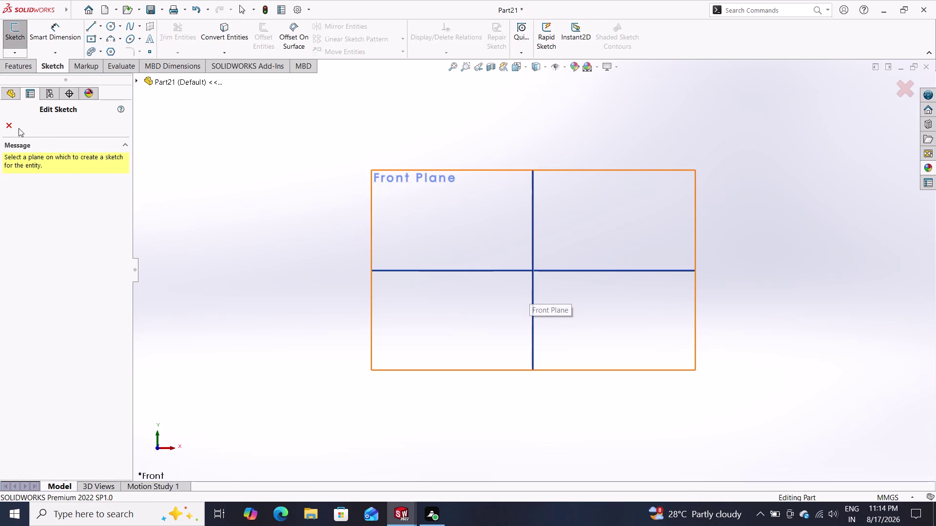
Cancel the plane prompt, start the sketch on the Top Plane, and choose Circle.
click(11, 126)
drag(11, 125, 45, 193)
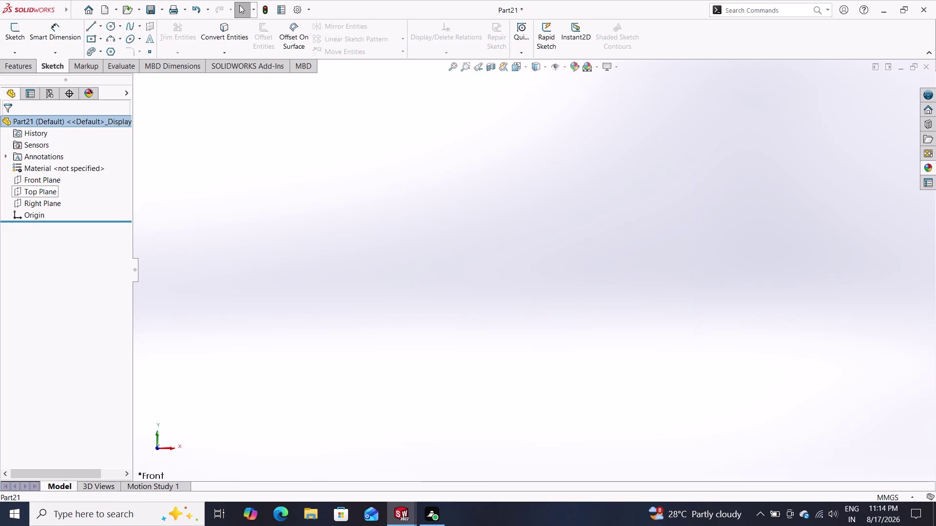
drag(45, 192, 45, 191)
click(48, 192)
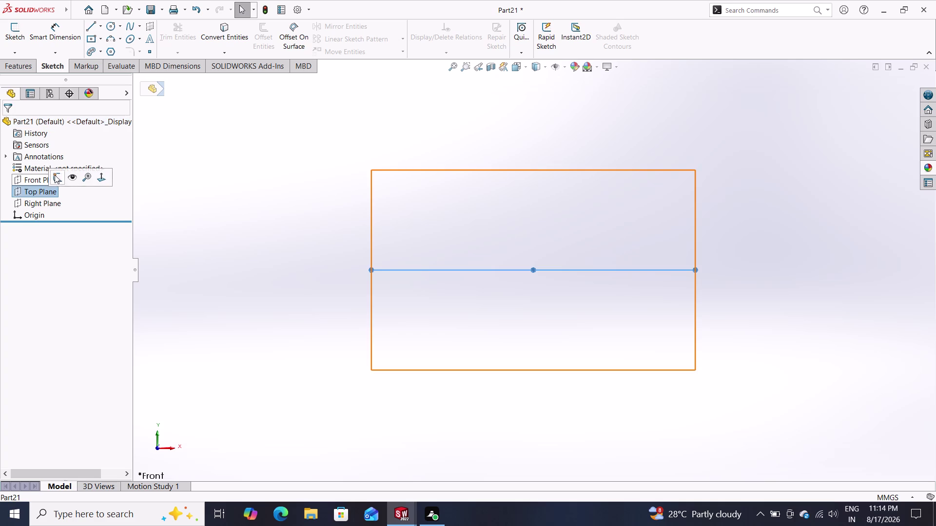
click(59, 176)
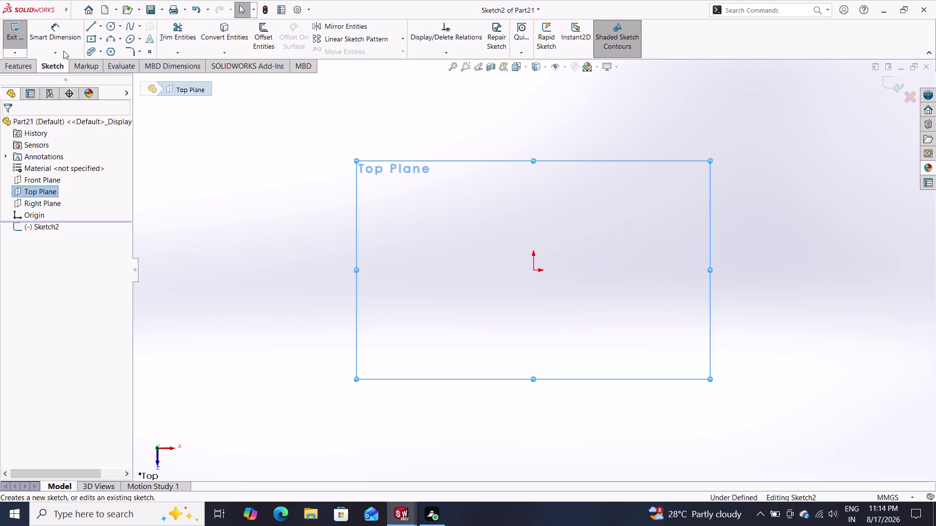
click(112, 29)
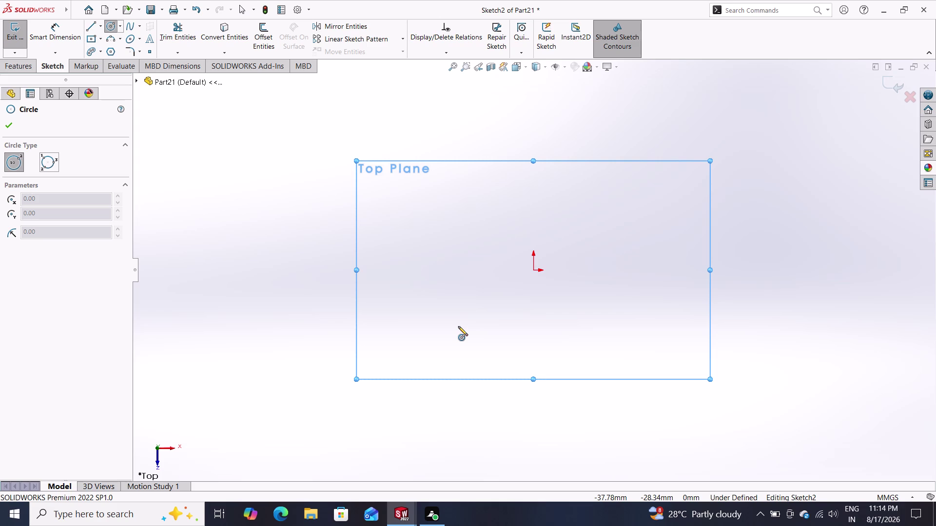
Draw a circle at the origin and dimension it to 22 mm diameter.
click(533, 272)
click(558, 333)
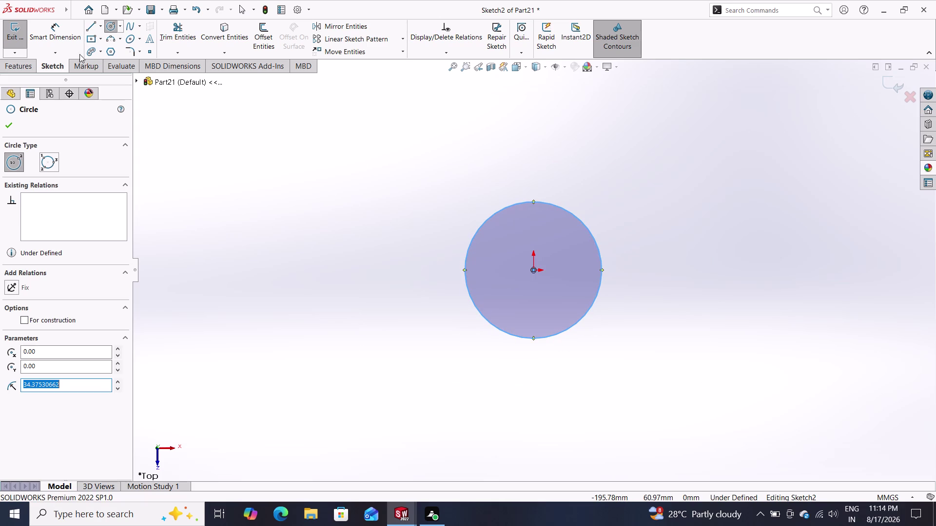
click(59, 33)
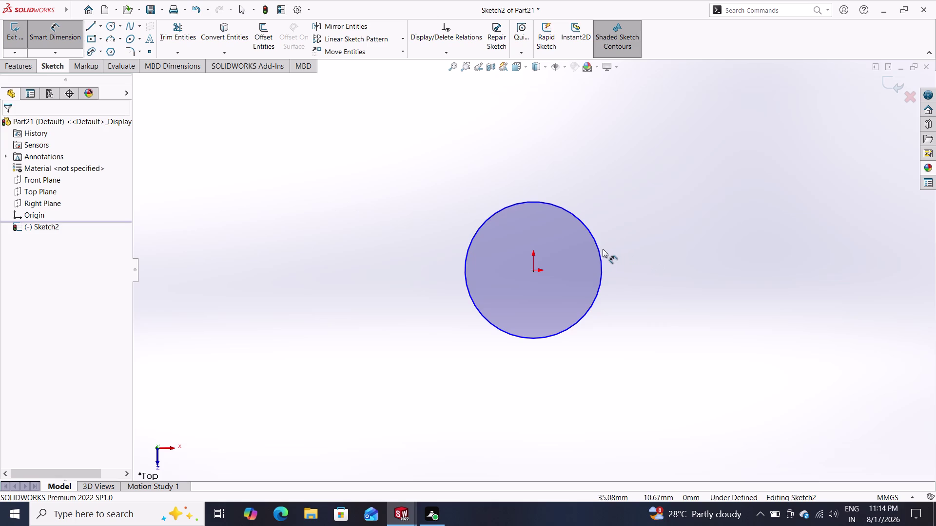
click(598, 247)
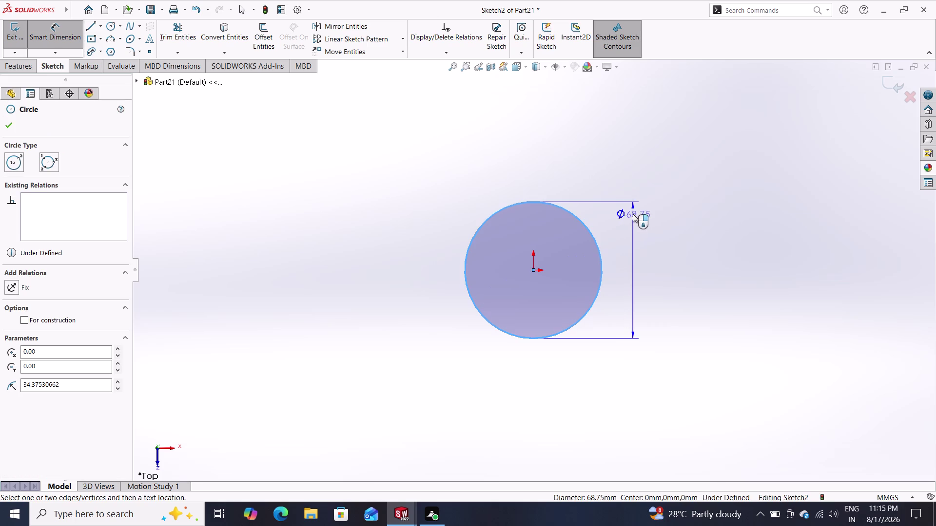
click(640, 256)
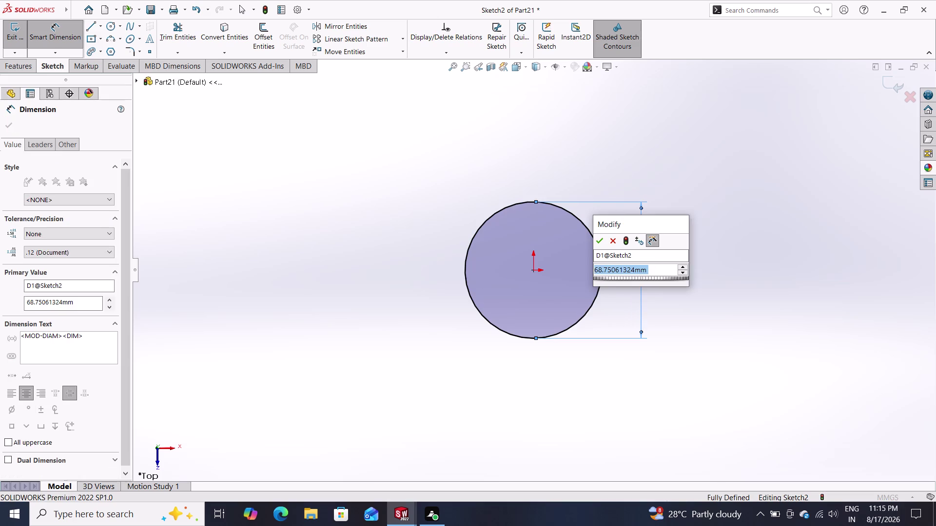
text(22)
key(Return)
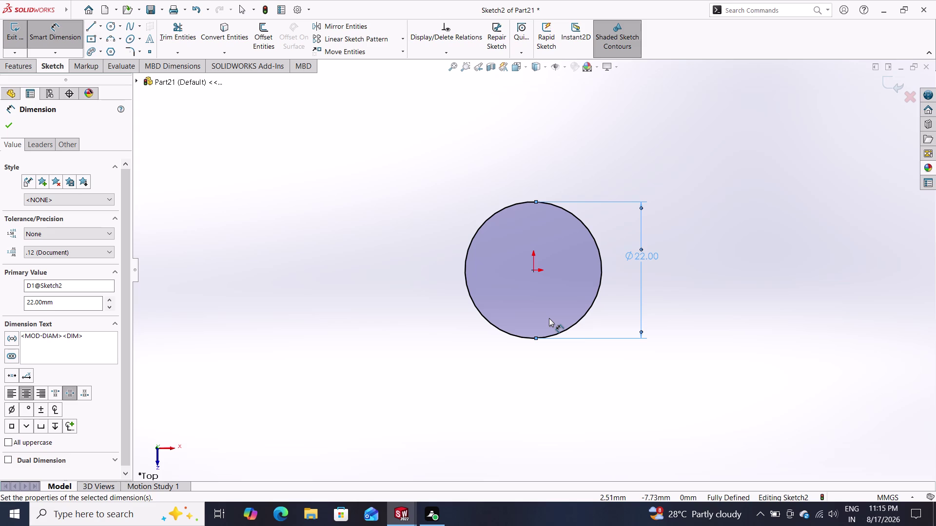
Extrude the 22 mm circle 17 mm blind into a cylinder.
click(10, 62)
click(16, 35)
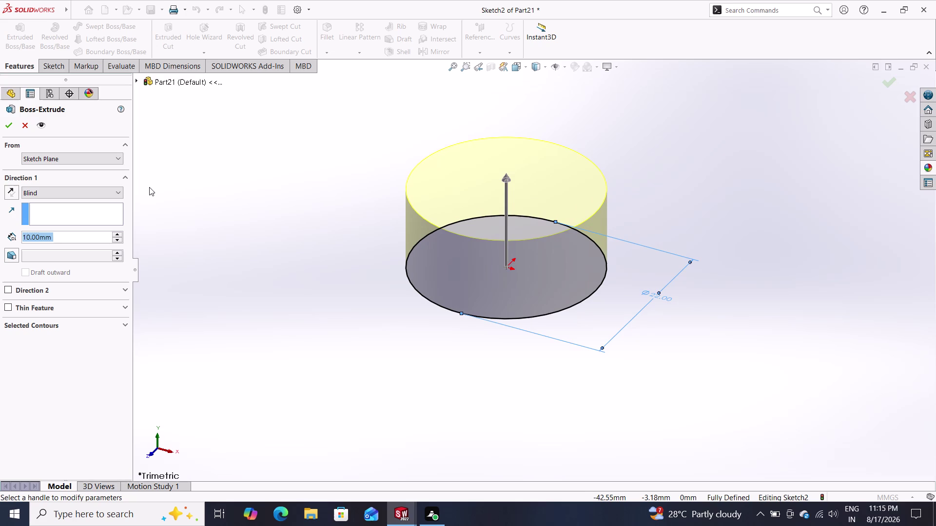
text(17)
key(Return)
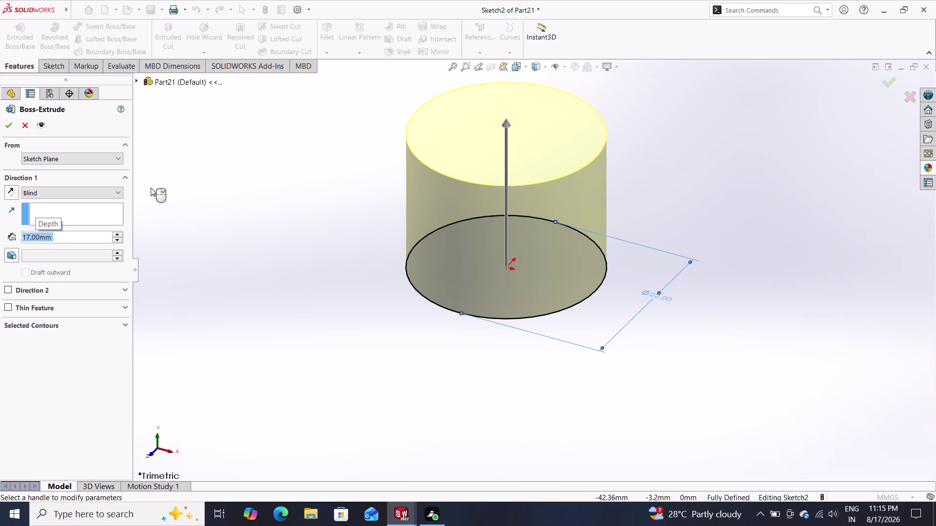
click(6, 129)
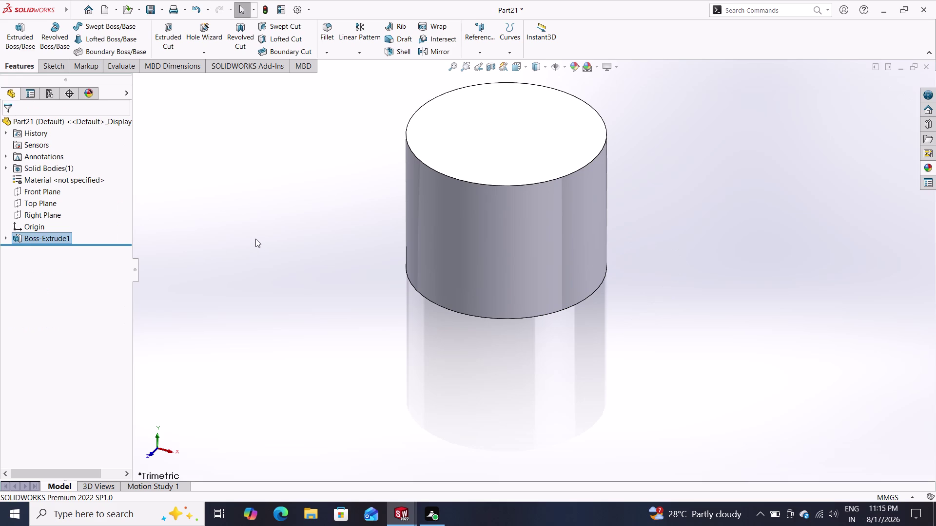
click(481, 130)
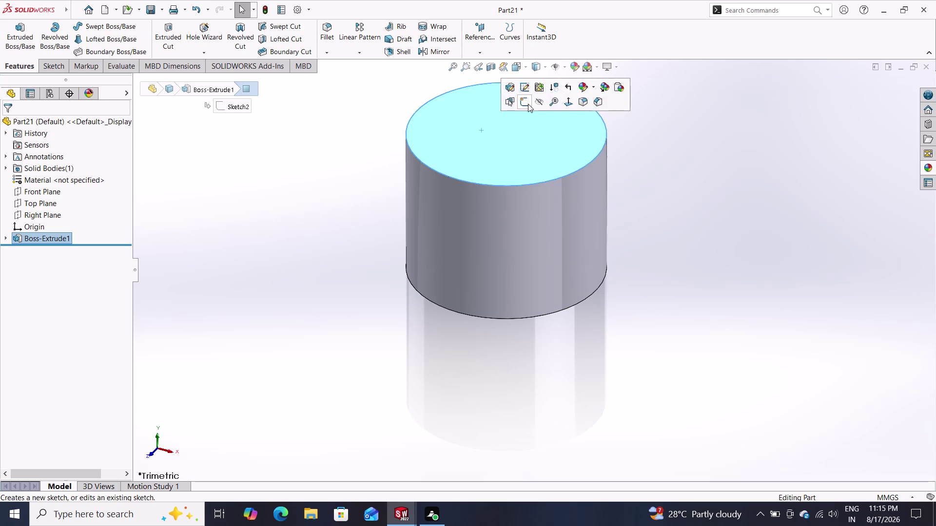
Sketch a 16 mm diameter circle at the origin on the cylinder's top face.
click(527, 104)
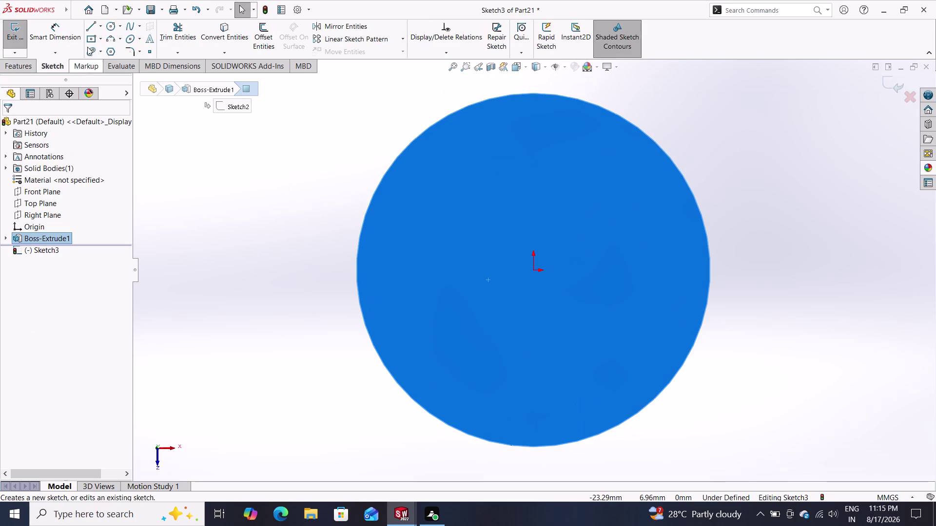
click(111, 25)
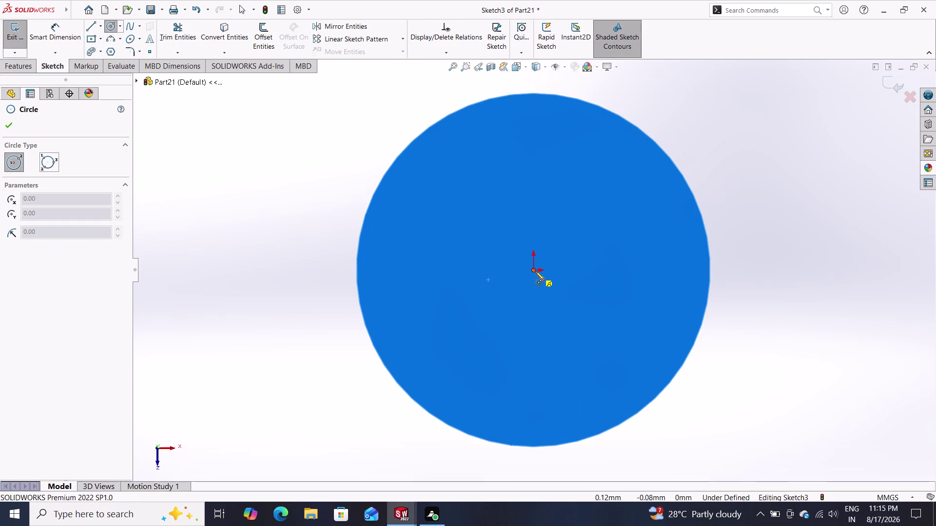
drag(535, 271, 539, 278)
click(590, 354)
click(68, 41)
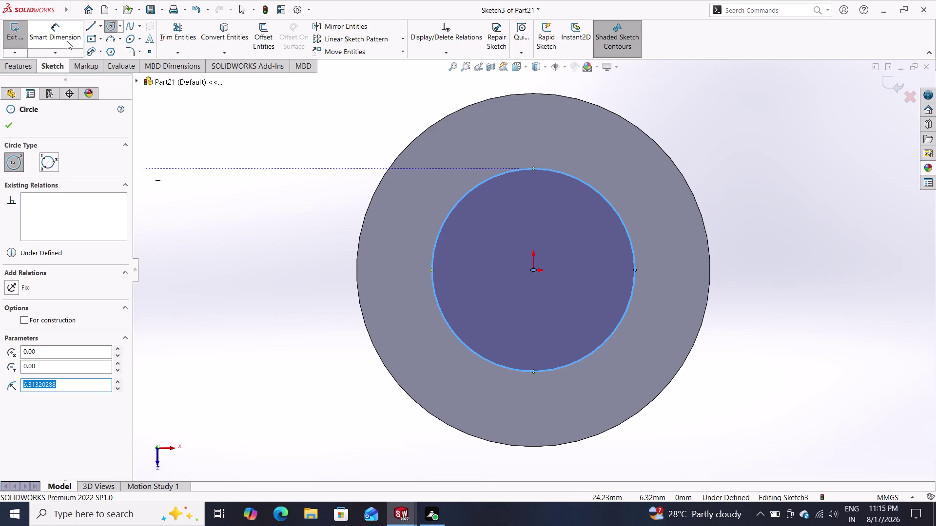
click(608, 199)
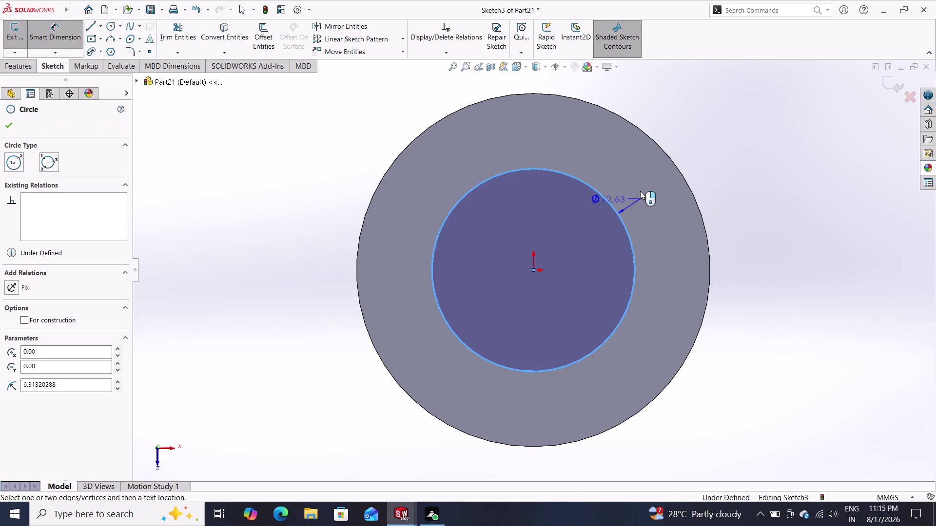
click(642, 200)
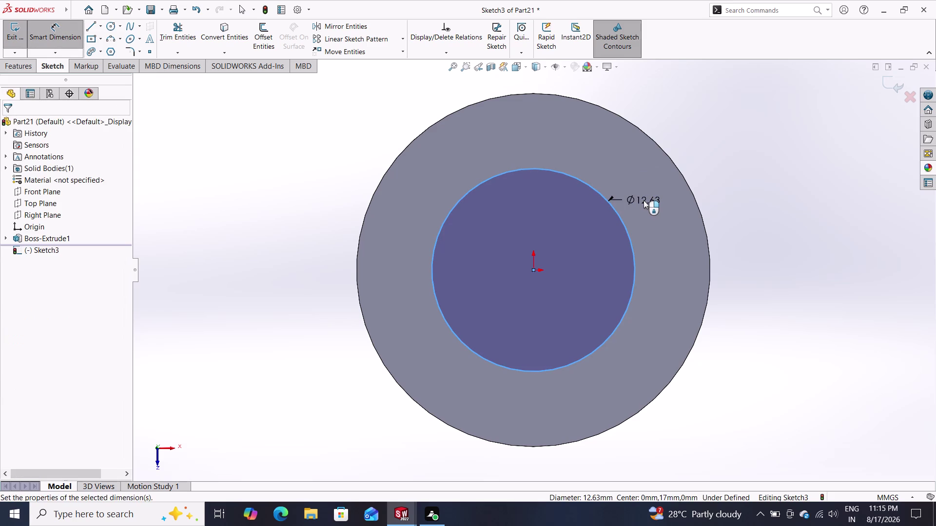
key(1)
key(6)
key(Return)
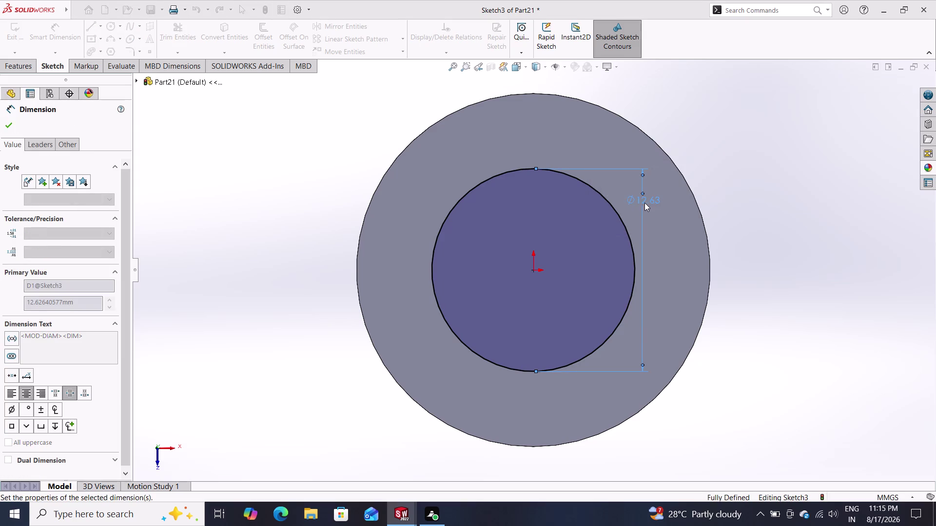
Extrude the 16 mm circle 3 mm upward as Boss-Extrude2.
click(11, 66)
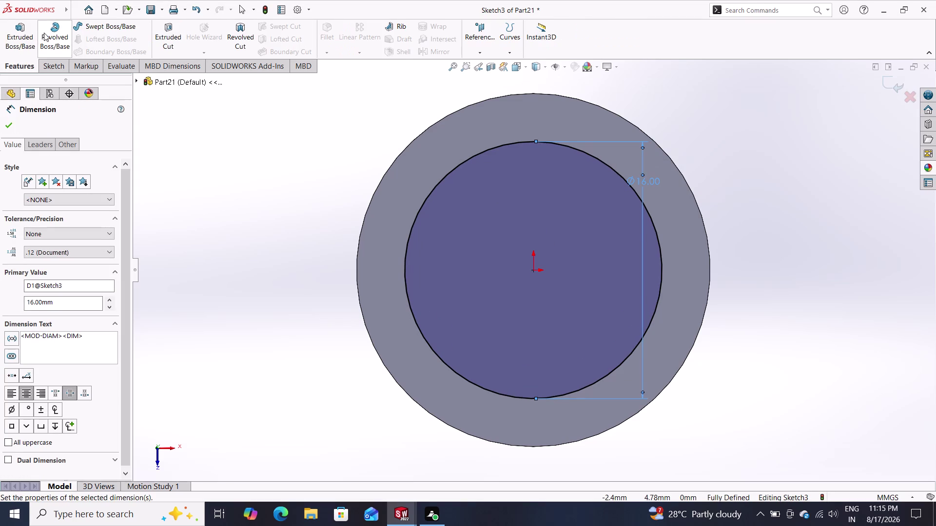
click(18, 37)
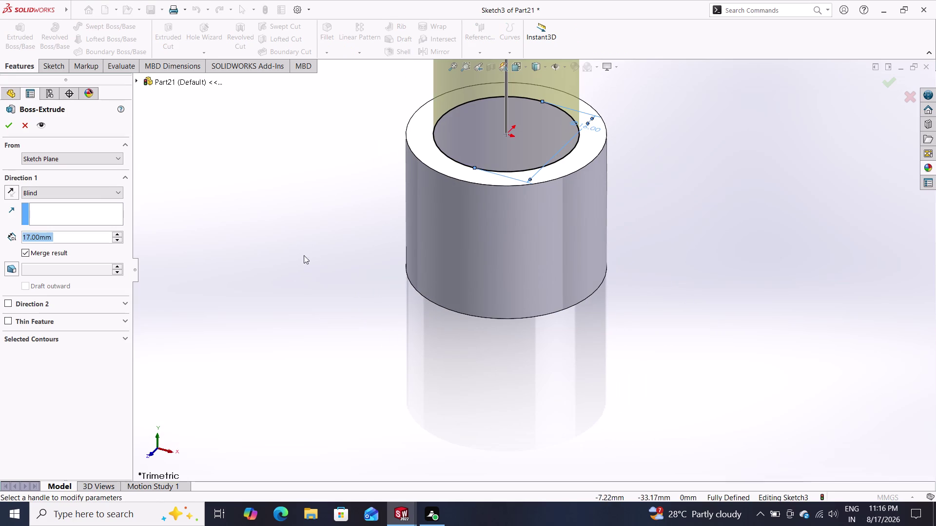
key(3)
key(Return)
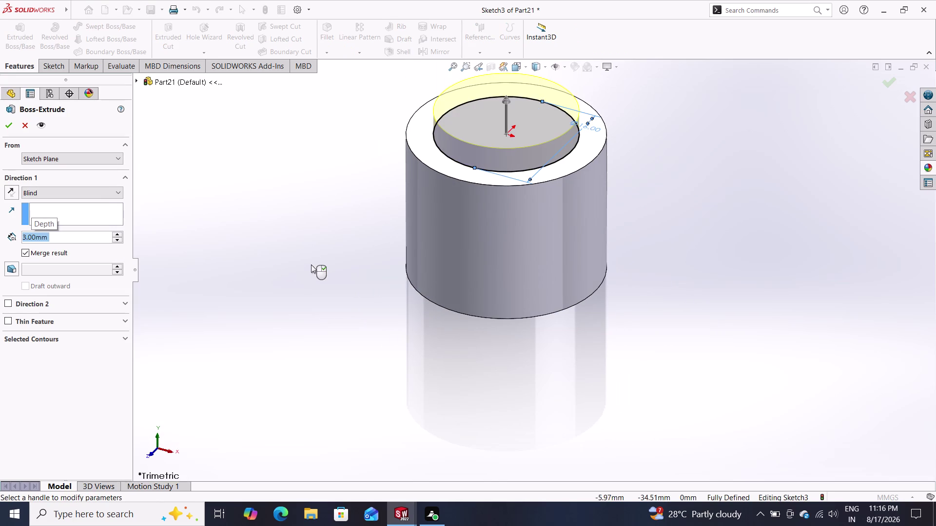
click(9, 121)
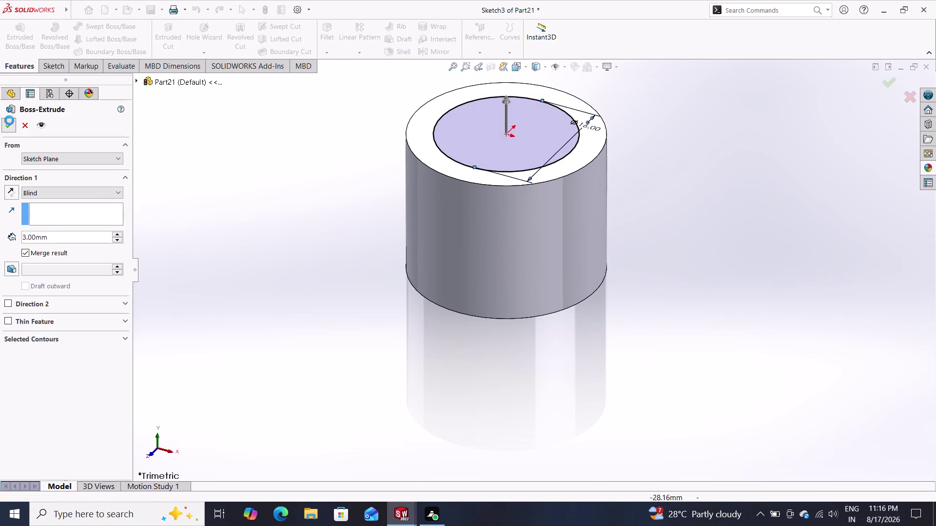
click(52, 65)
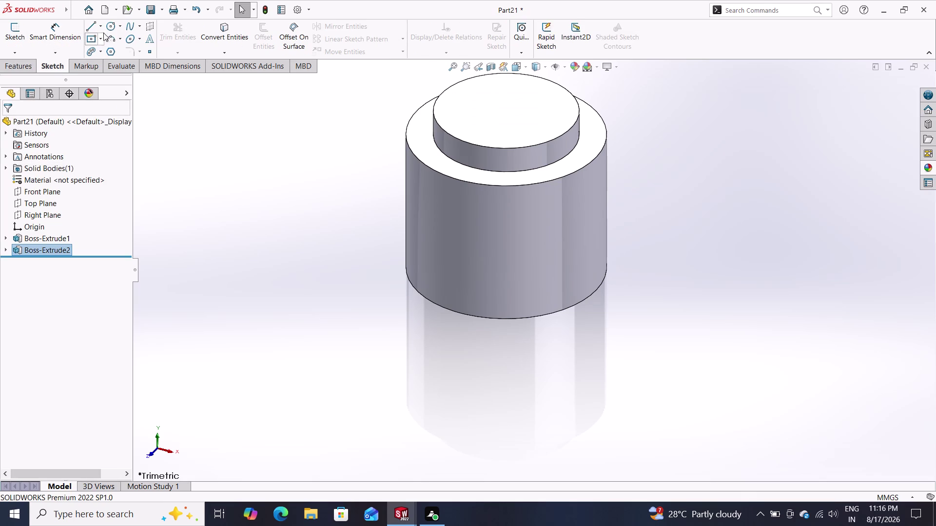
Sketch a circle centred on the origin and dimension it to 22 mm diameter.
click(114, 25)
click(470, 111)
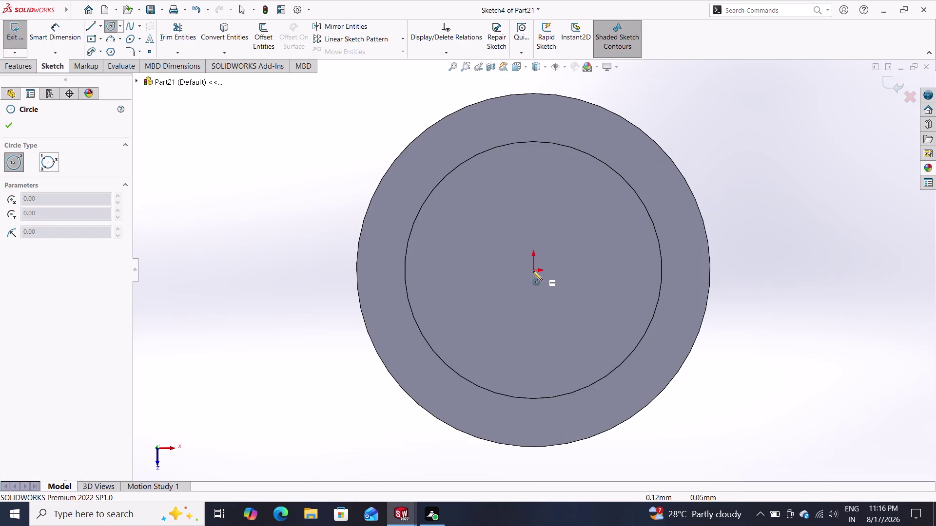
click(533, 271)
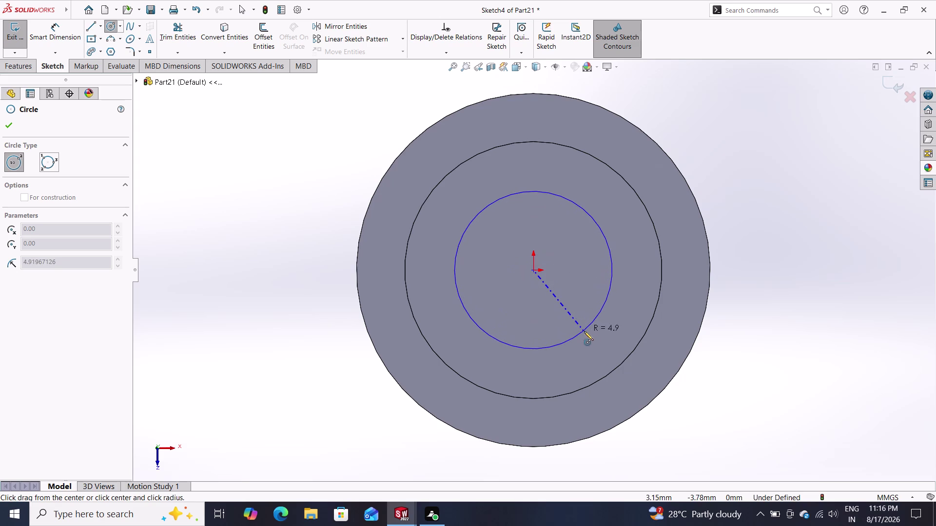
click(586, 339)
click(65, 31)
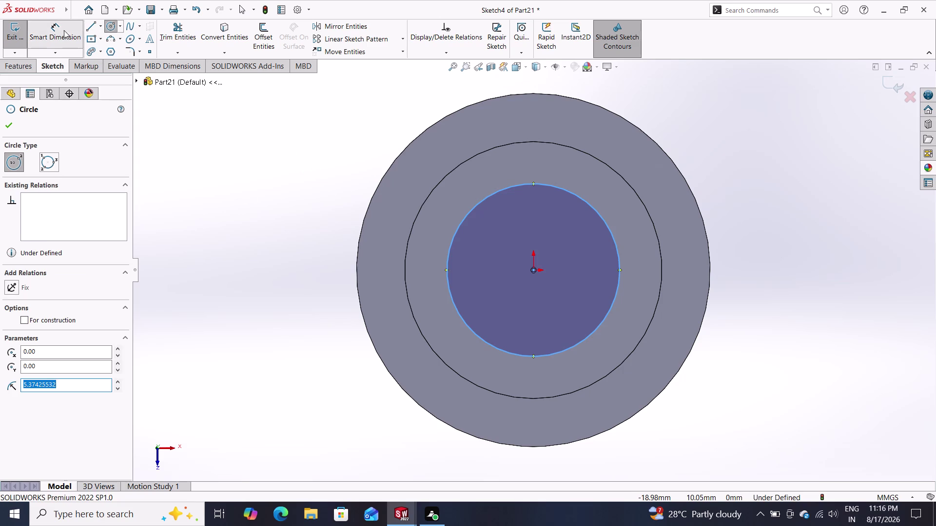
click(620, 274)
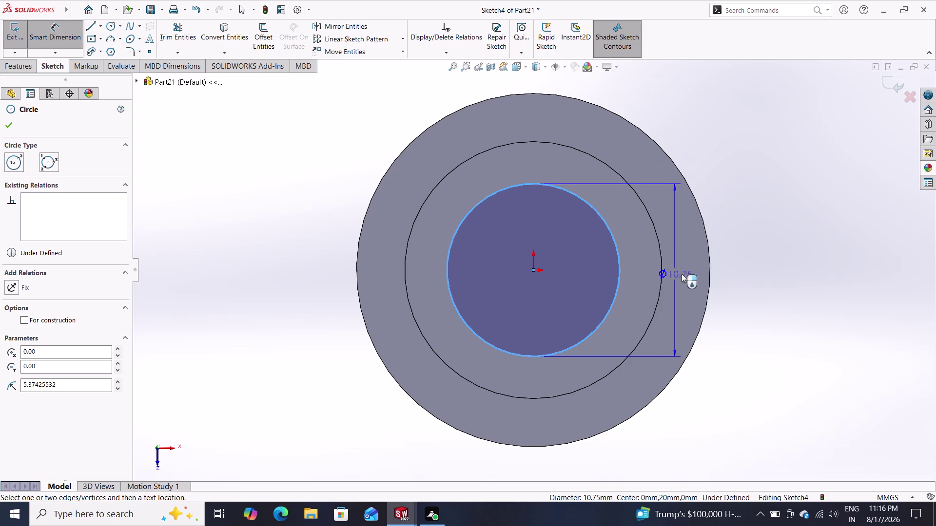
click(751, 277)
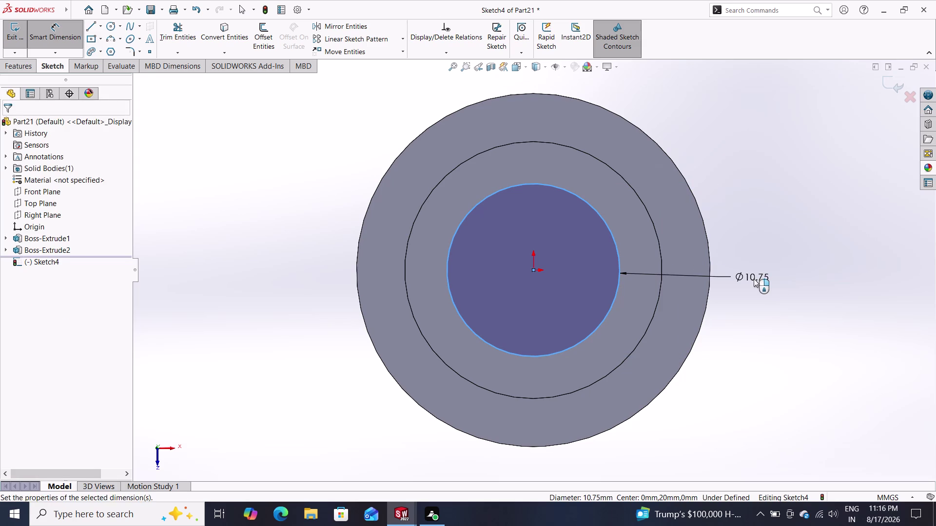
key(2)
key(2)
key(Return)
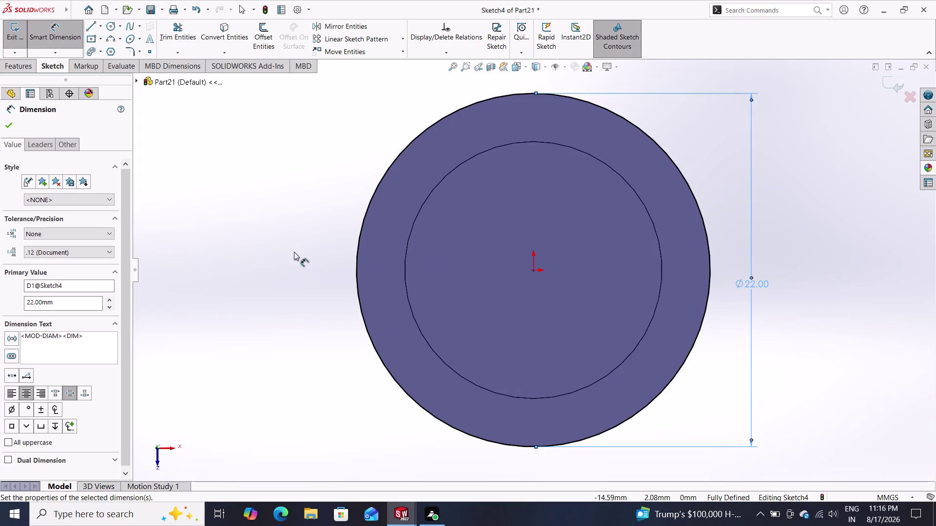
click(12, 122)
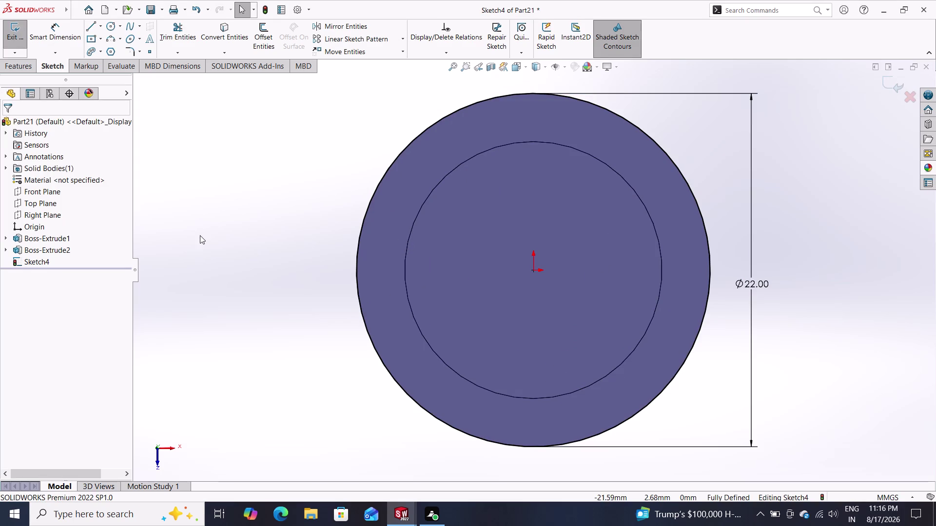
Orbit to check the circle, select Boss-Extrude1, and exit Sketch4.
middle_drag(231, 270, 229, 207)
middle_drag(234, 252, 204, 110)
middle_drag(220, 160, 174, 74)
middle_drag(228, 170, 211, 141)
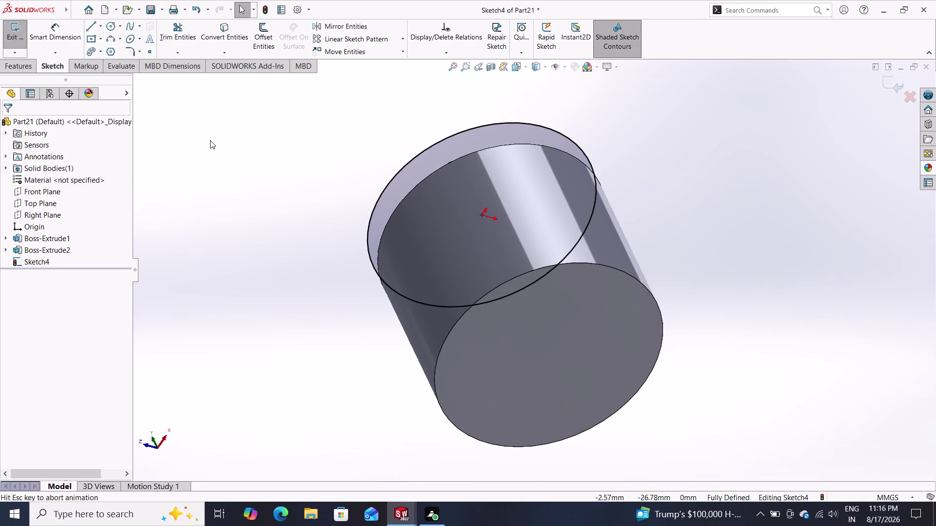
middle_drag(211, 141, 210, 141)
click(473, 342)
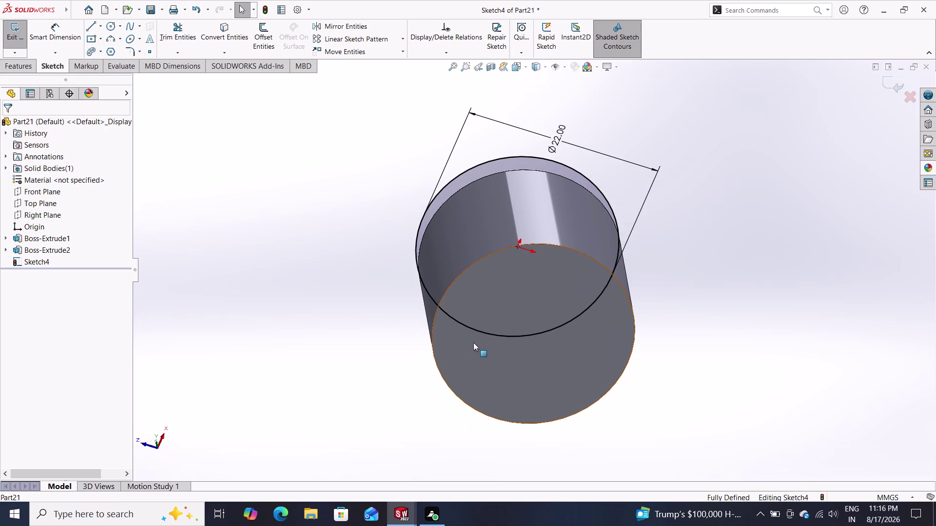
click(61, 238)
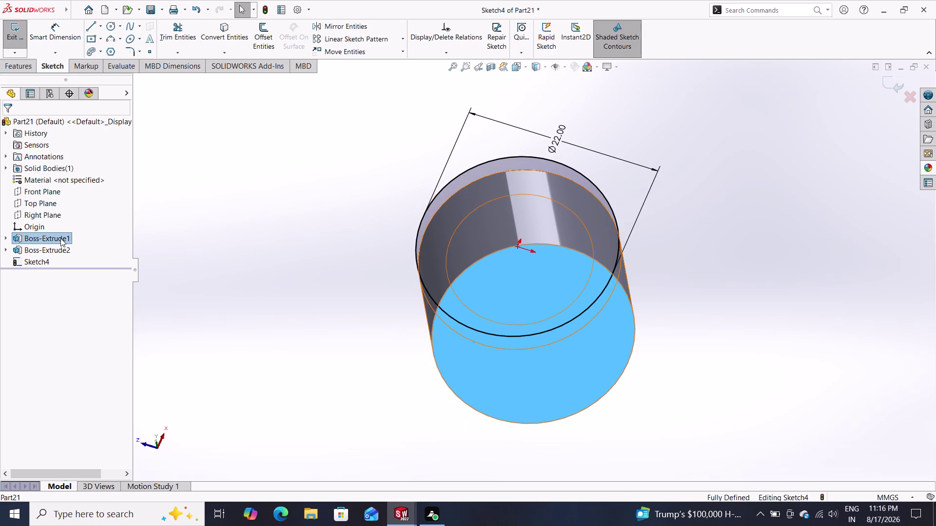
click(22, 234)
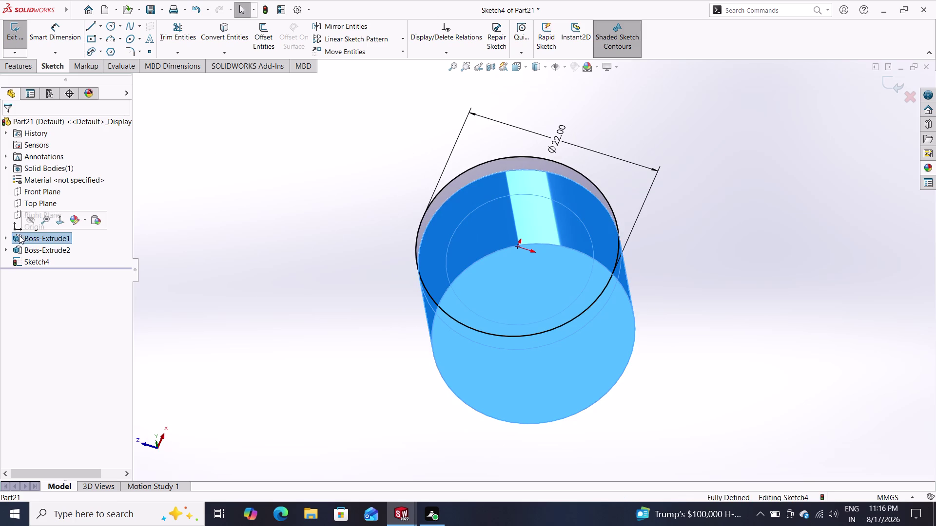
click(19, 233)
drag(618, 345, 606, 345)
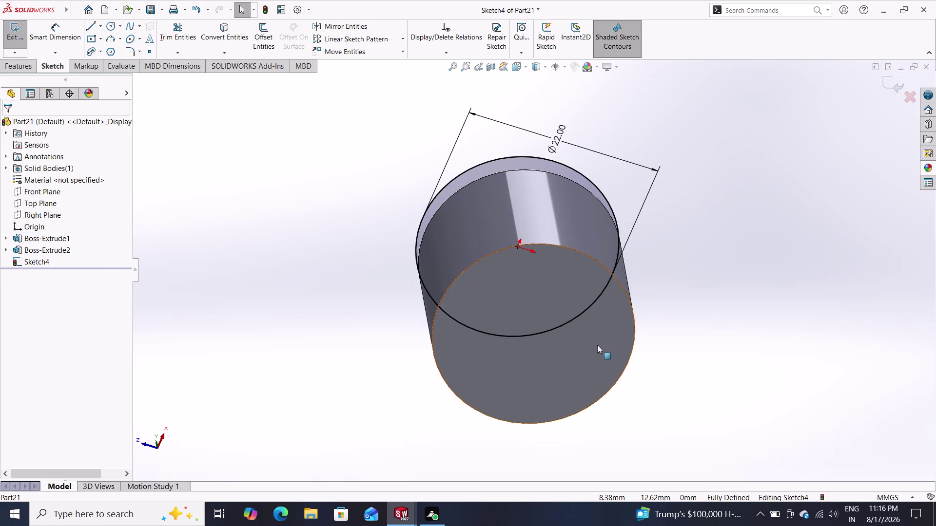
drag(598, 345, 587, 345)
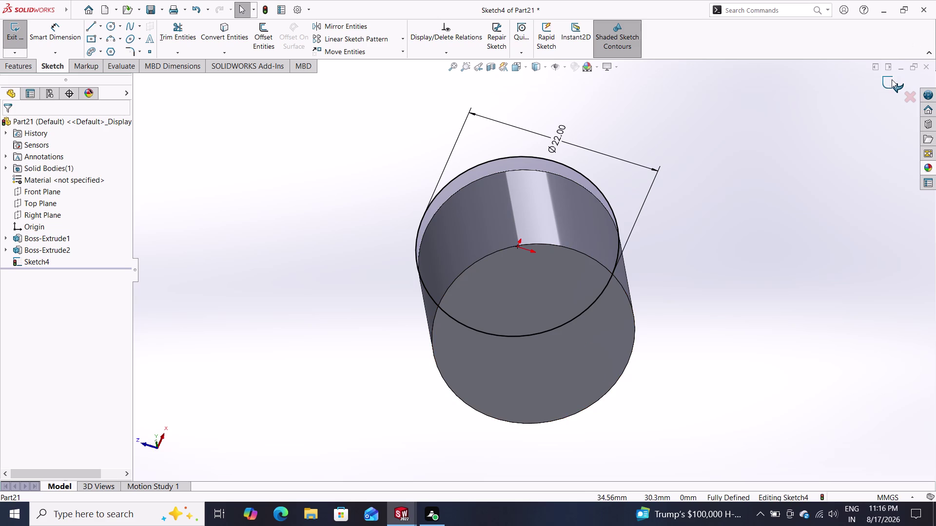
click(890, 82)
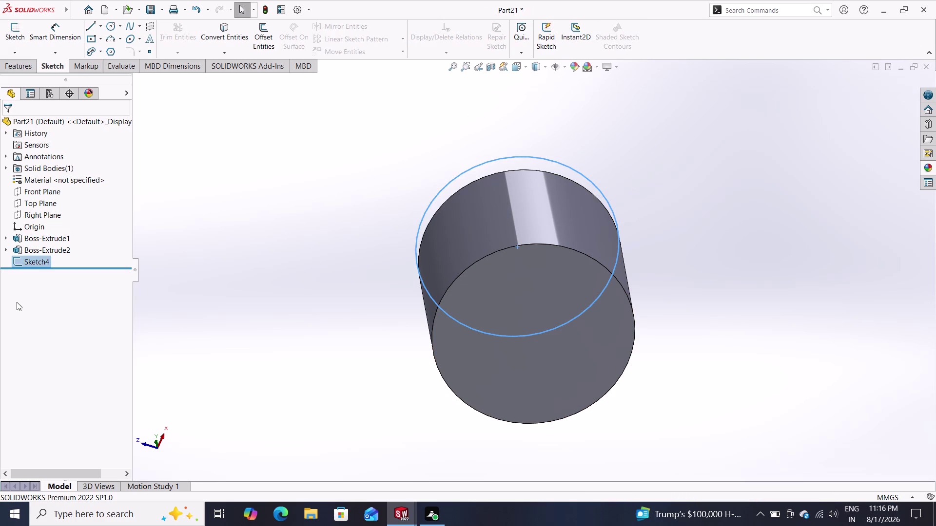
click(47, 242)
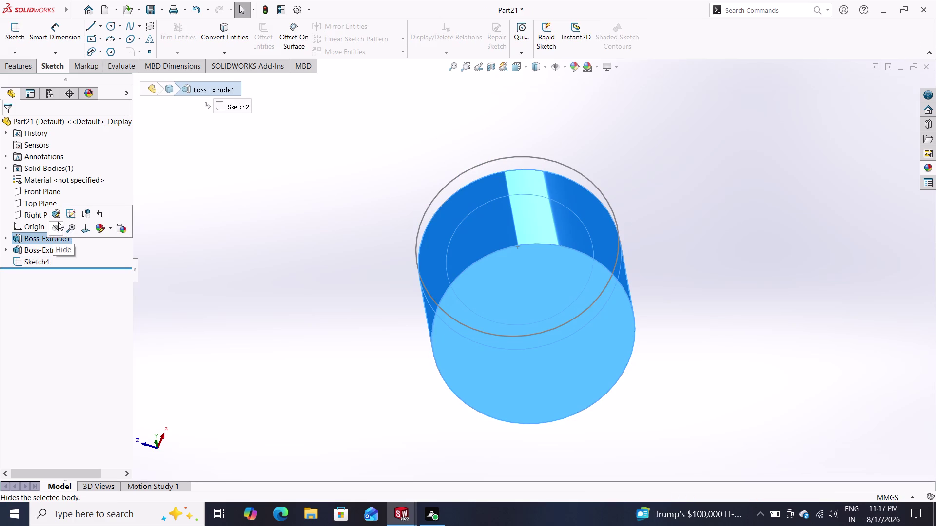
Edit Boss-Extrude1's Sketch2, change the Ø22 dimension to 20 mm, and rebuild.
click(69, 216)
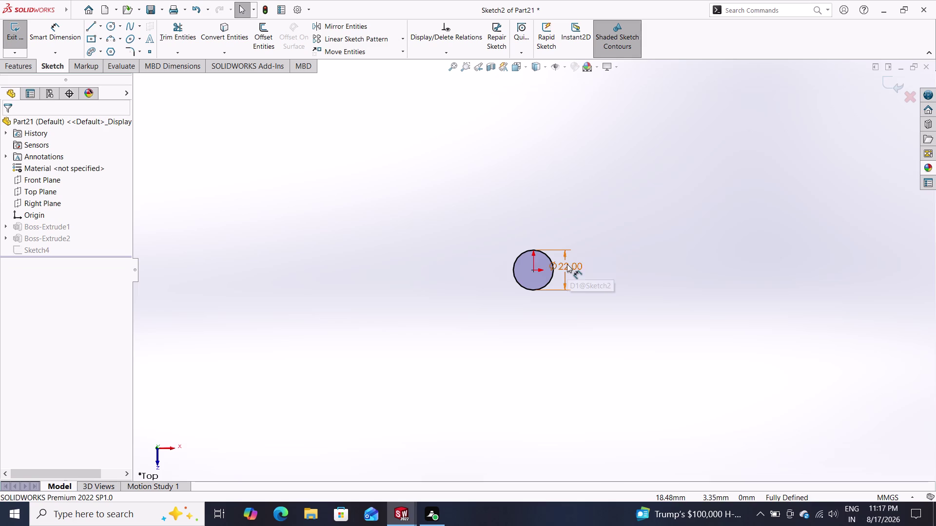
double_click(566, 264)
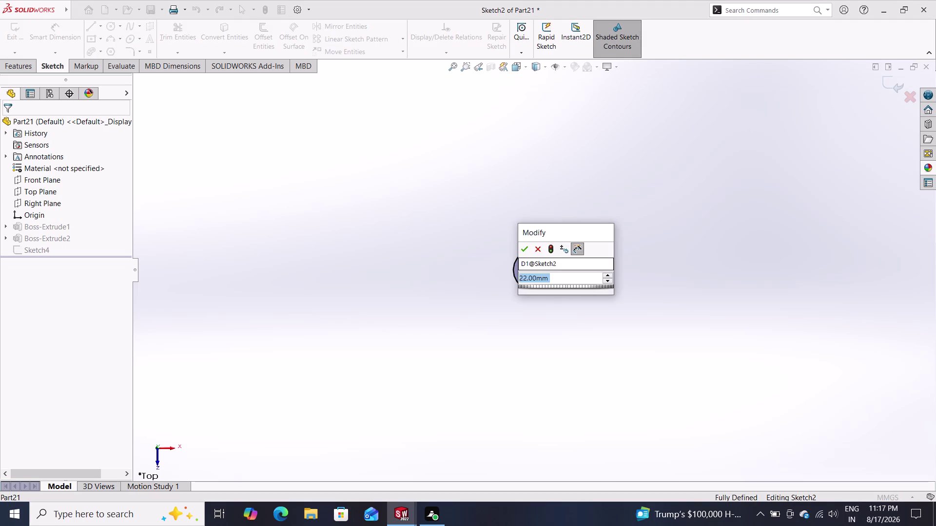
key(2)
key(0)
key(Return)
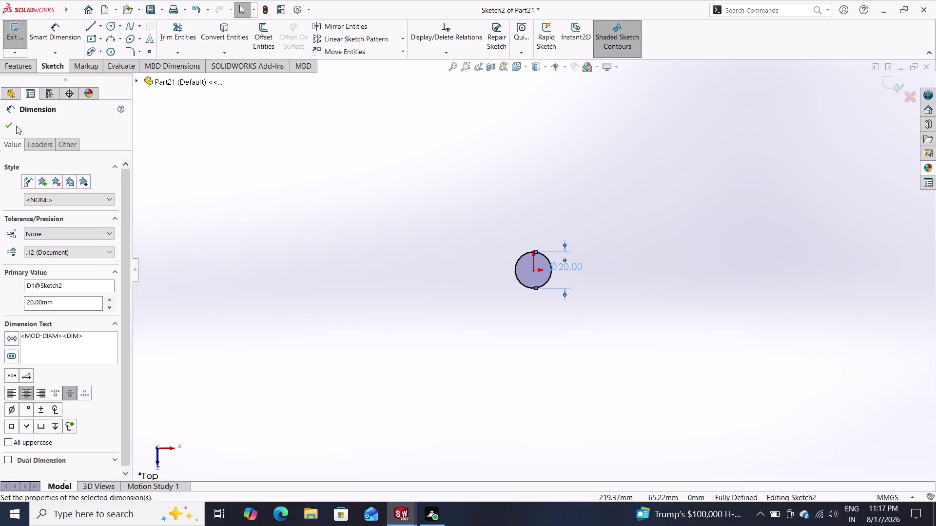
click(7, 125)
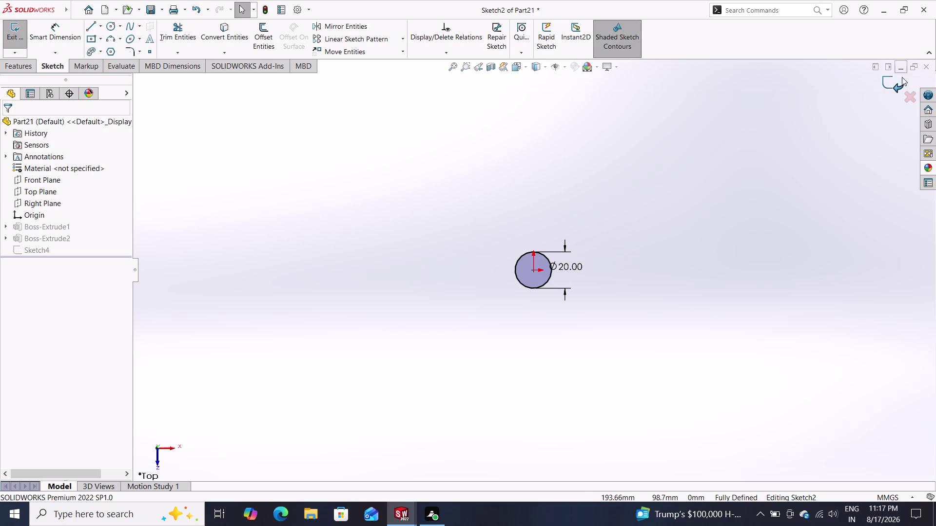
click(898, 81)
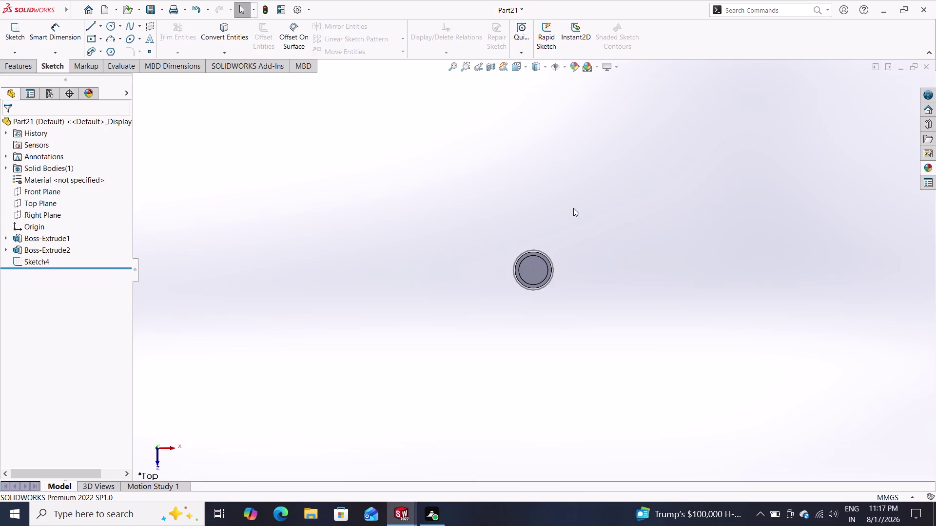
Orbit to the upper section's top face and start a new sketch on it.
middle_drag(513, 223, 571, 266)
middle_drag(543, 275, 600, 293)
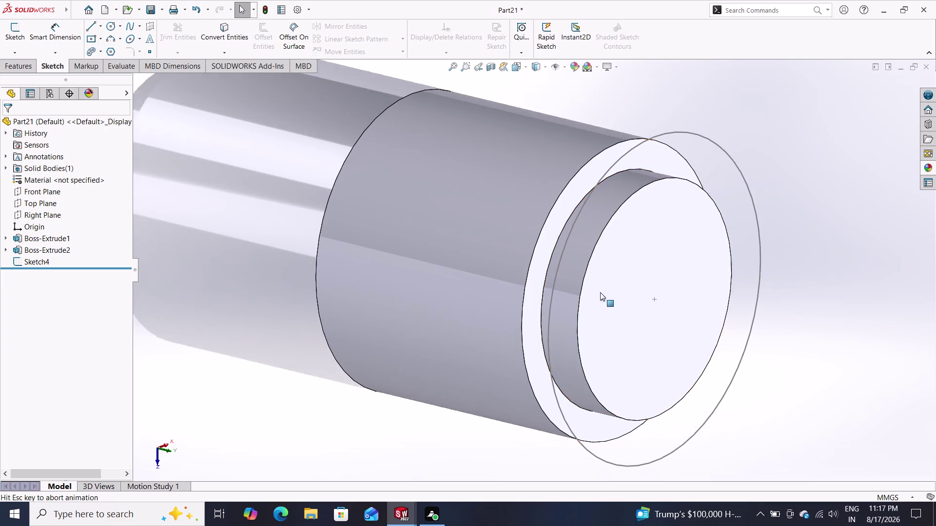
middle_drag(600, 292, 615, 301)
middle_drag(557, 305, 509, 296)
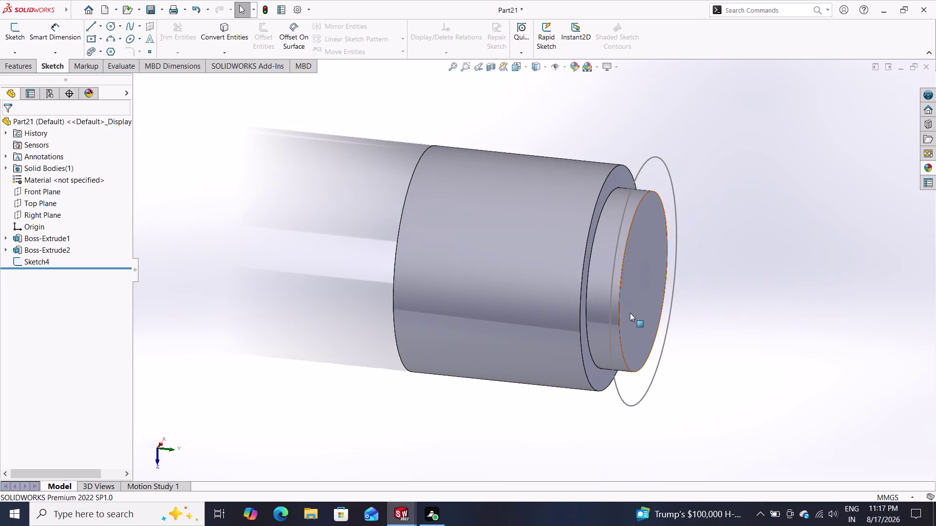
middle_drag(630, 313, 573, 316)
middle_drag(561, 310, 528, 285)
middle_drag(527, 279, 544, 278)
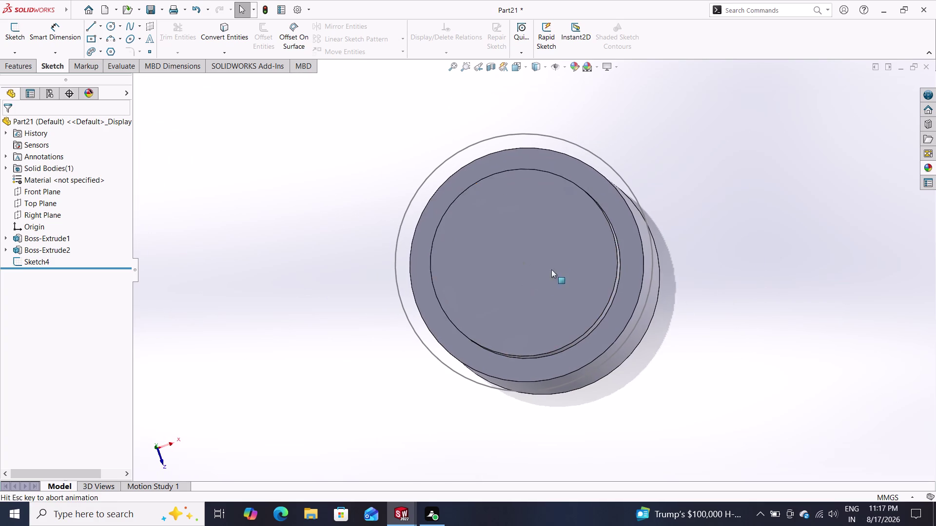
middle_drag(544, 278, 551, 247)
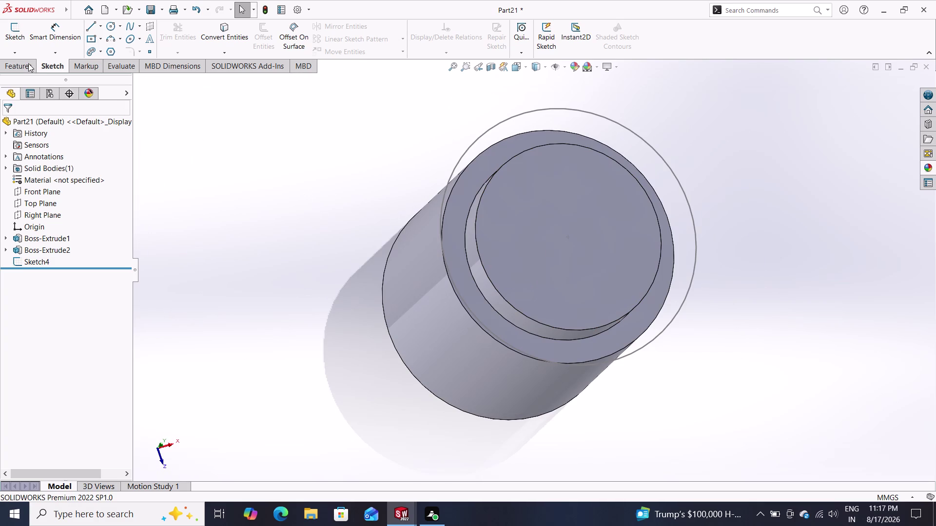
click(52, 27)
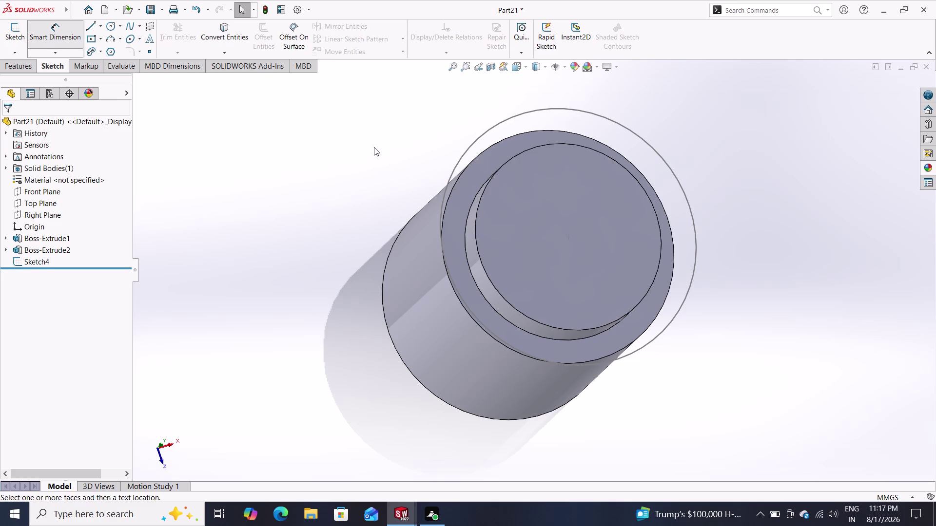
click(579, 220)
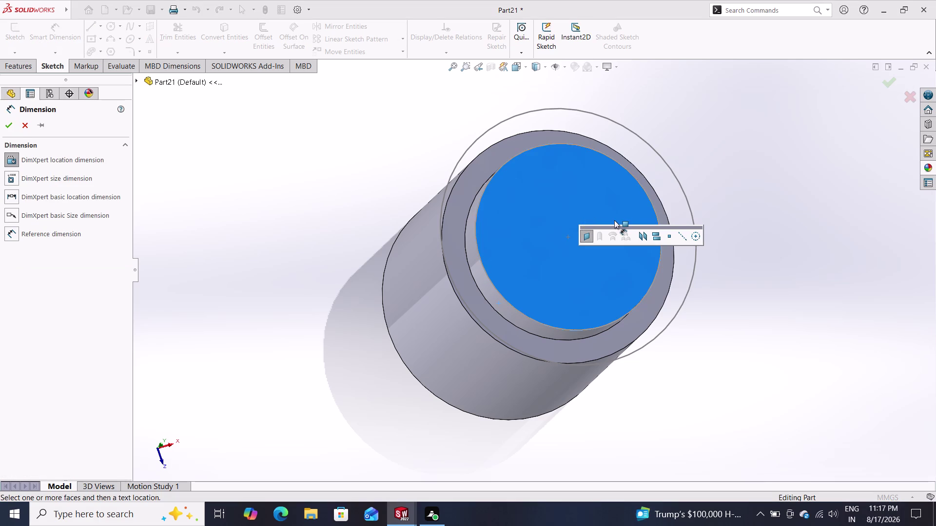
key(Escape)
key(Escape)
key(Escape)
click(583, 221)
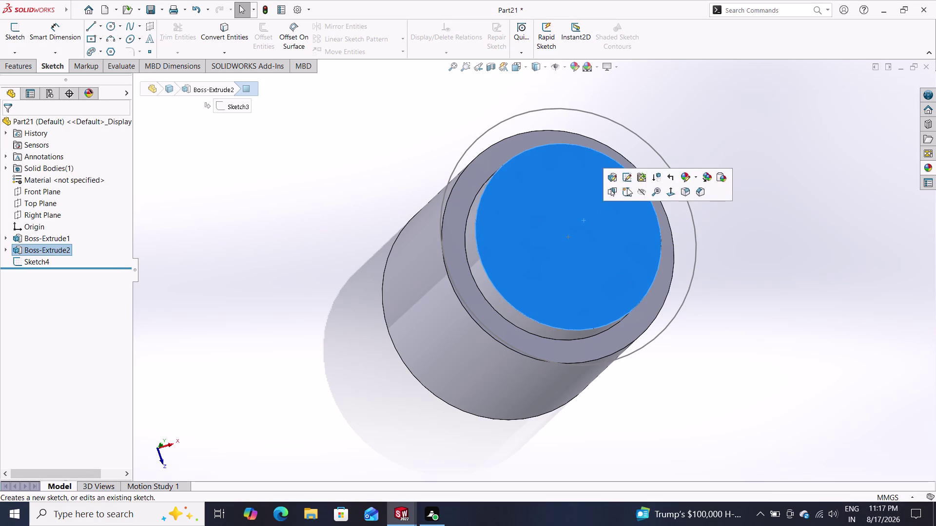
click(627, 187)
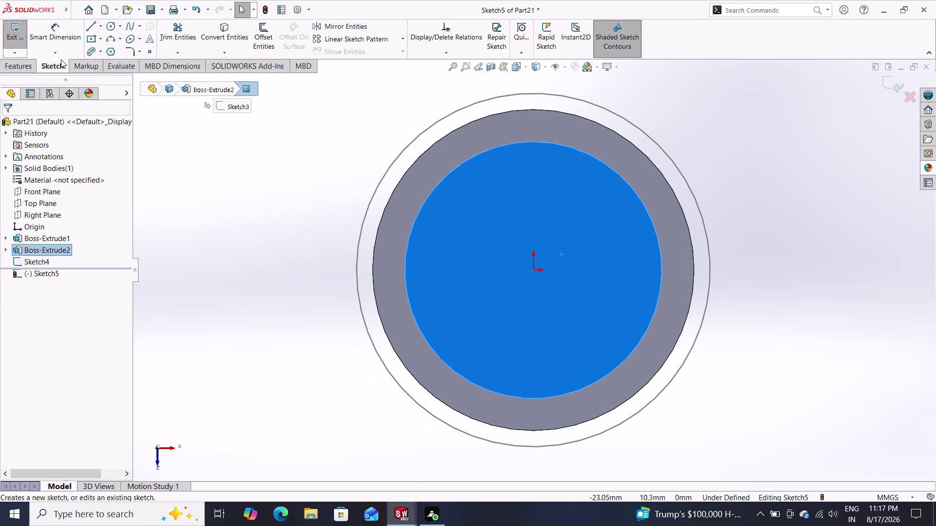
Cancel the diameter dimension on the outer 22 mm circle and leave the empty sketch.
click(54, 30)
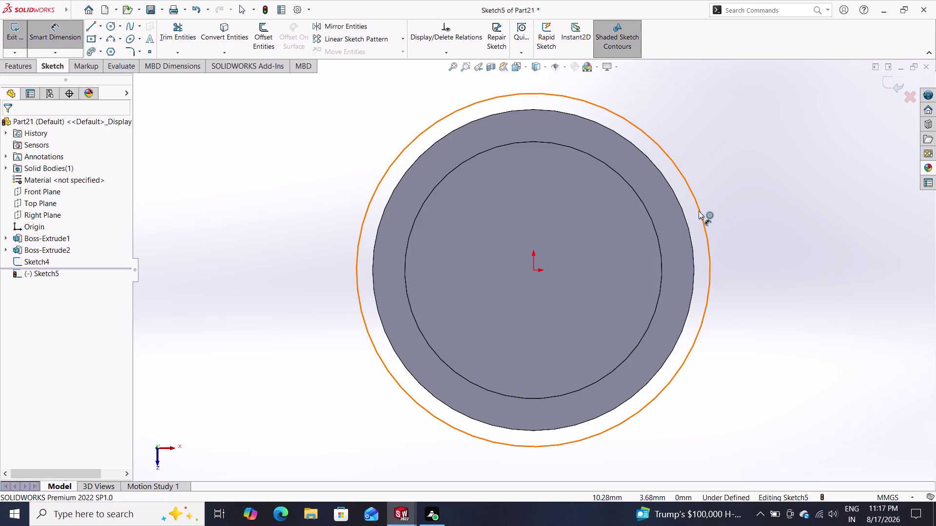
click(698, 211)
click(766, 260)
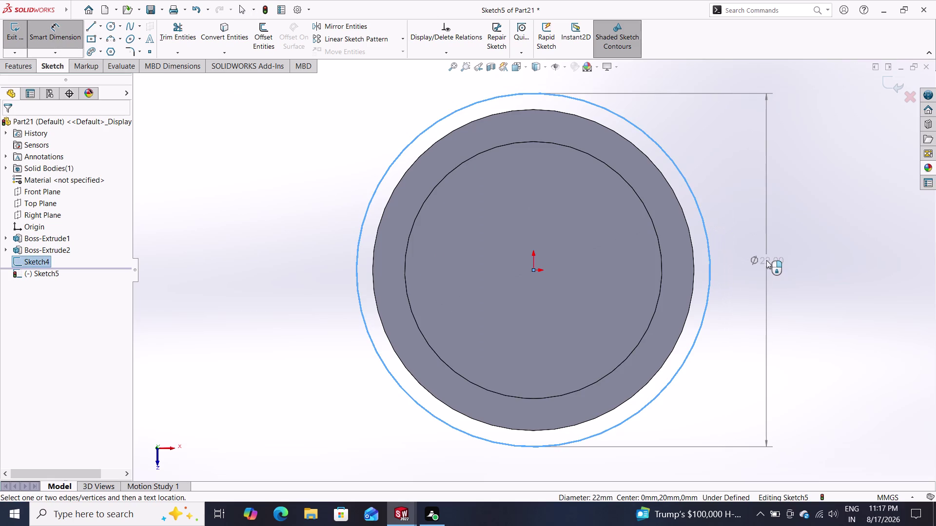
click(766, 251)
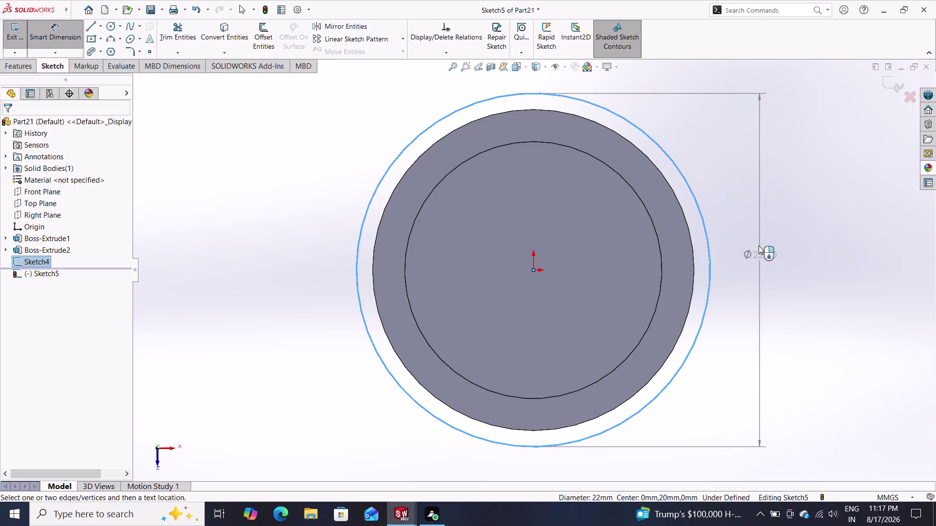
click(758, 246)
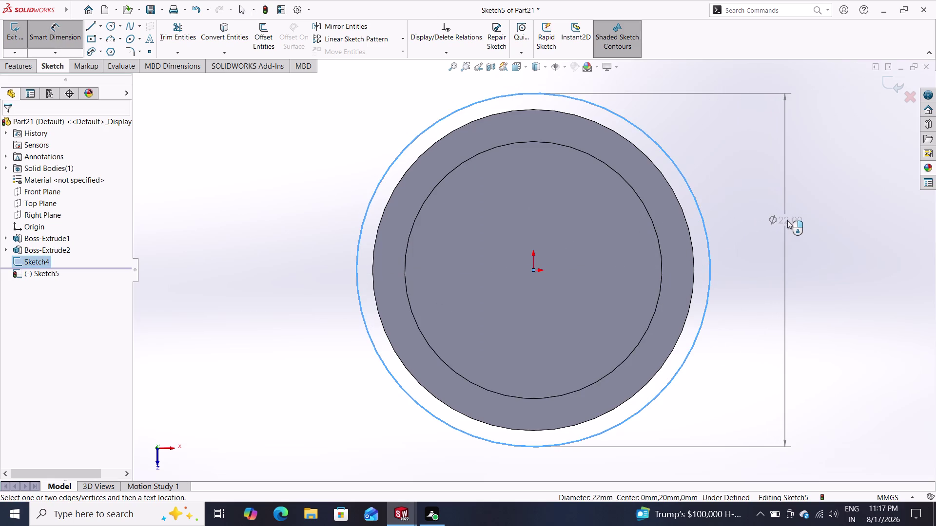
key(Escape)
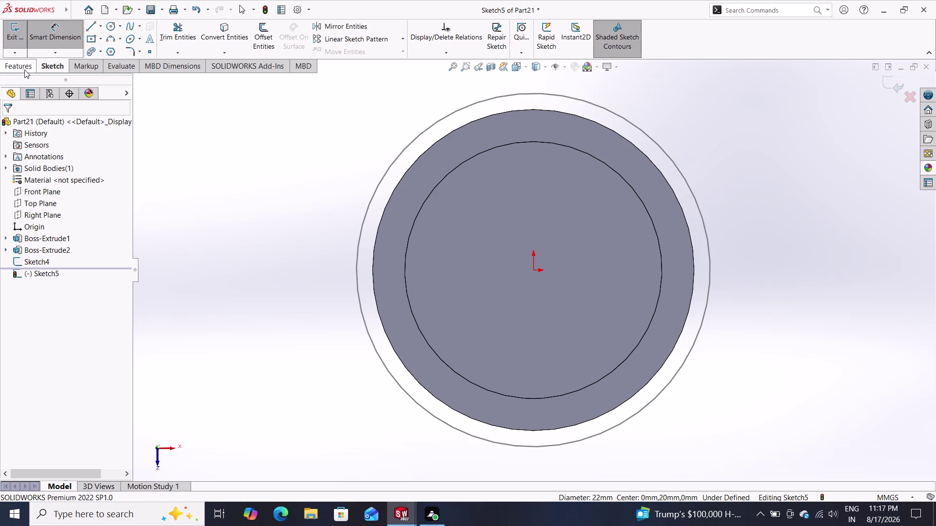
click(25, 69)
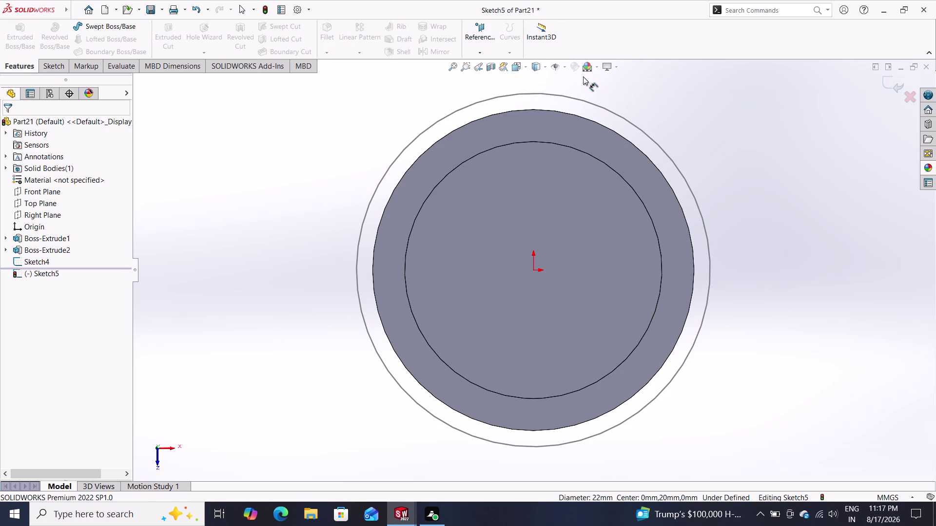
click(886, 79)
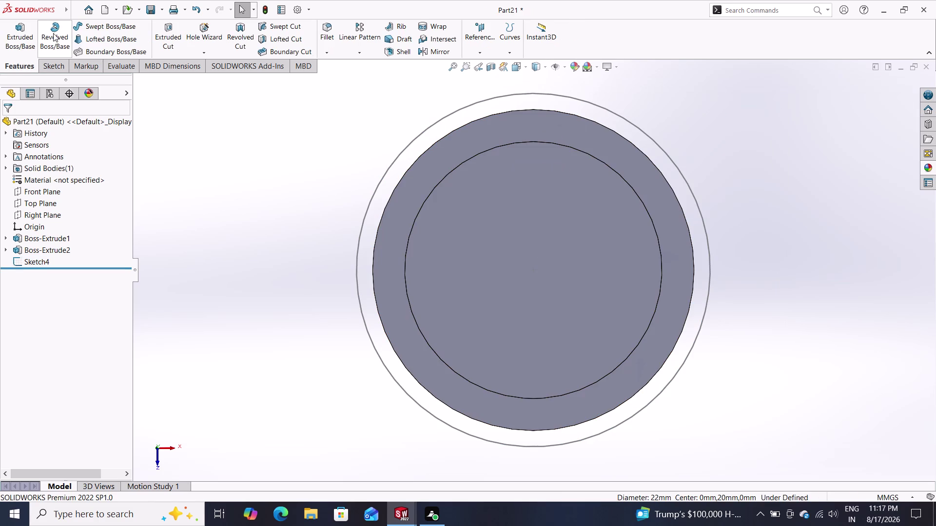
Extrude Sketch4's 22 mm circle 21 mm blind as Boss-Extrude3.
click(22, 38)
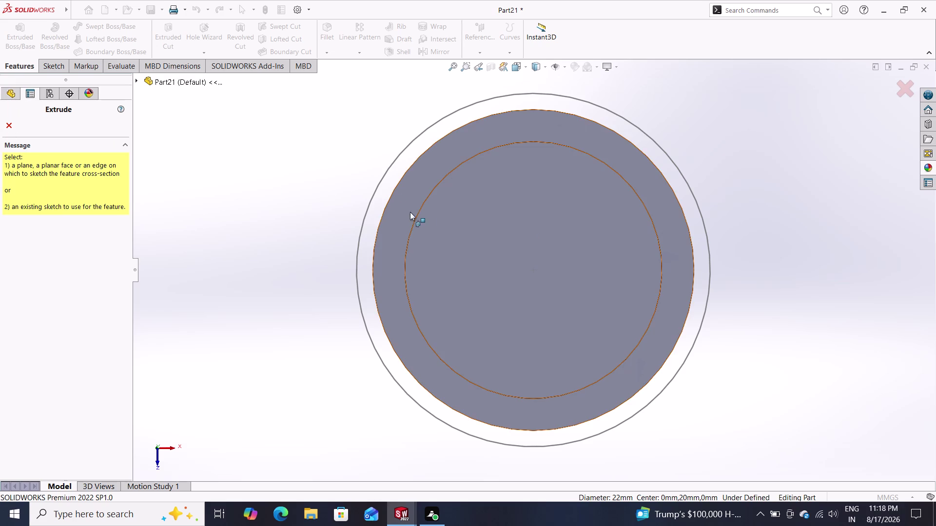
click(368, 209)
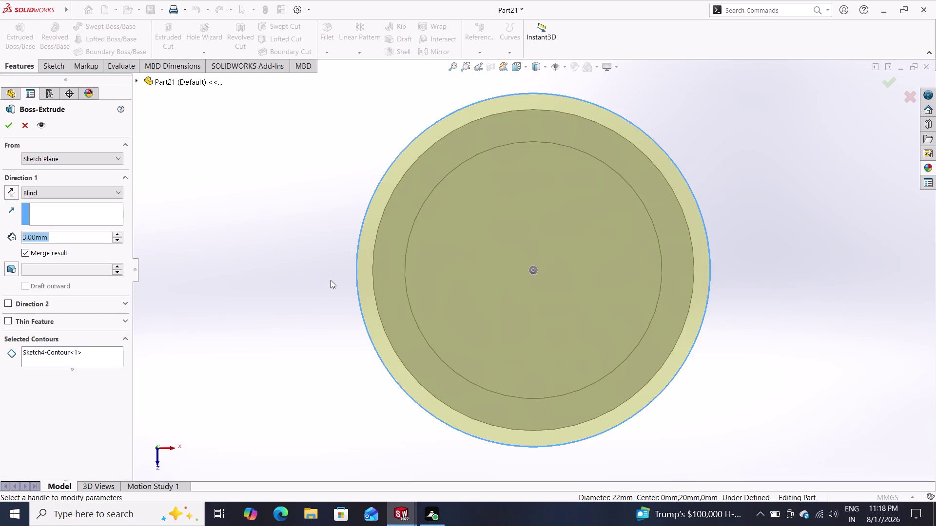
middle_drag(332, 283, 329, 230)
middle_drag(321, 262, 327, 186)
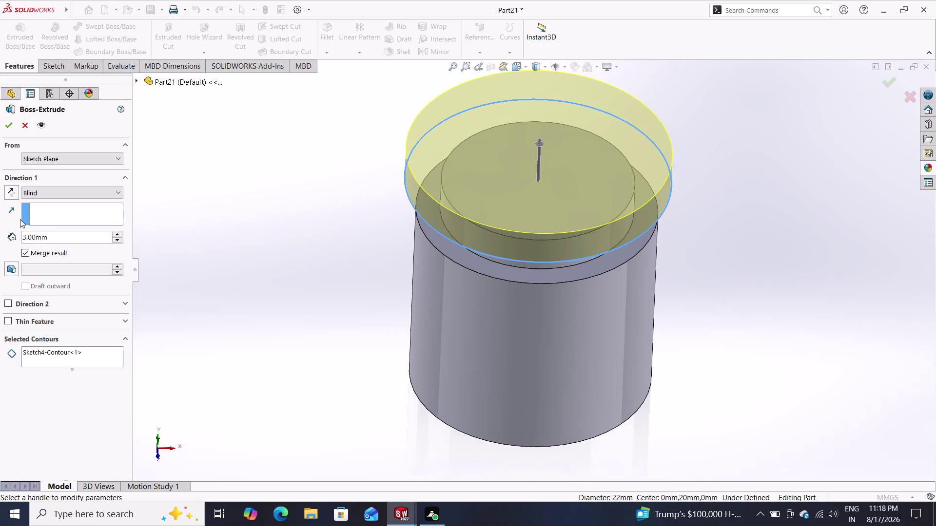
drag(61, 234, 2, 238)
key(3)
key(8)
key(minus)
key(1)
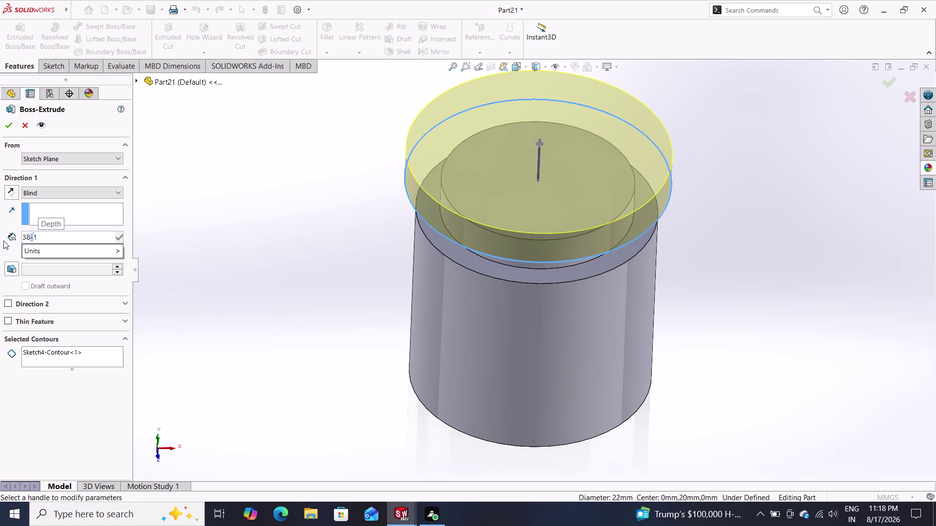
key(7)
key(Return)
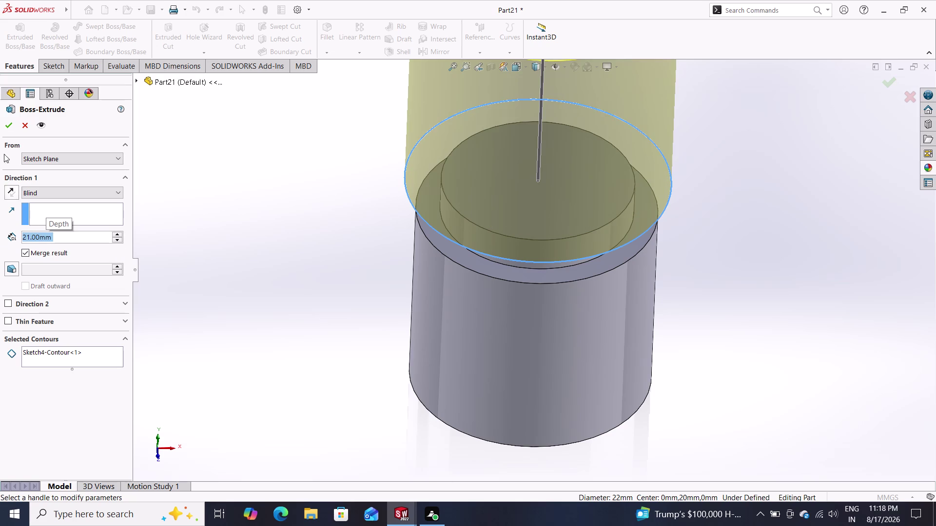
click(10, 125)
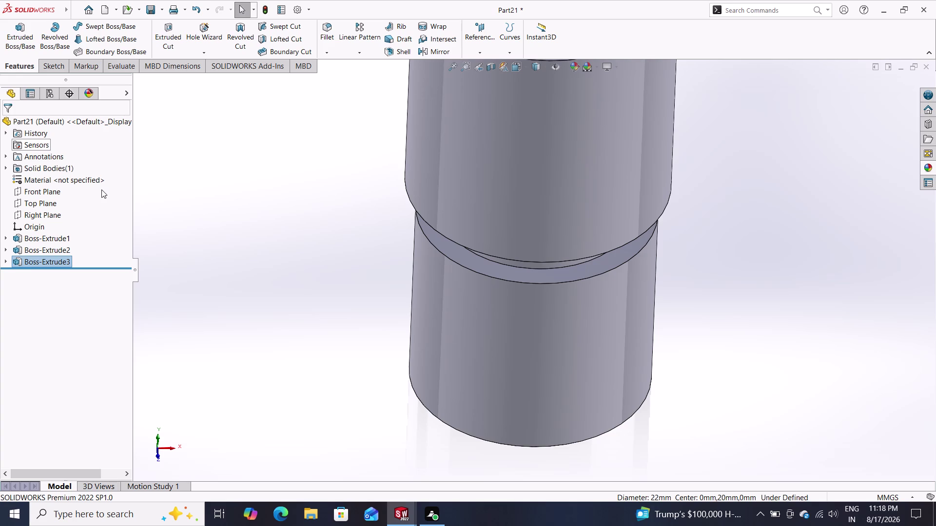
key(ctrl+z)
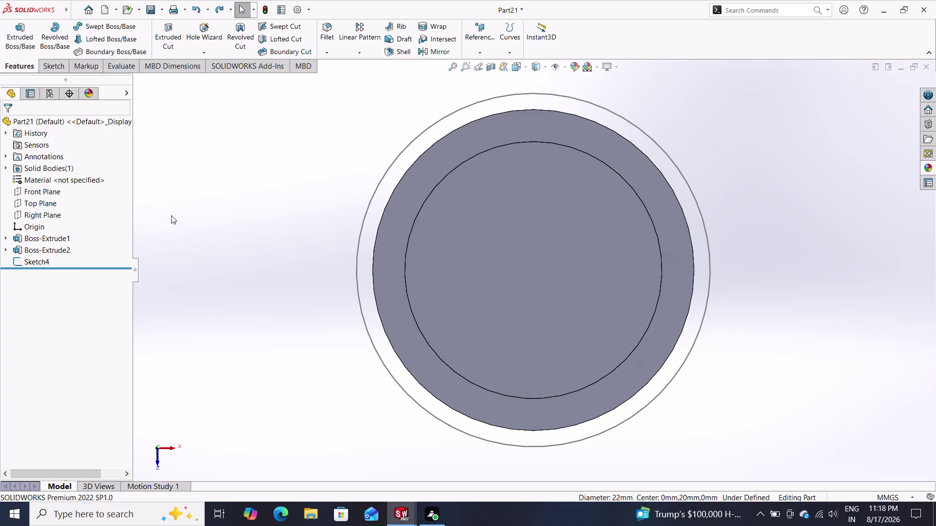
key(ctrl+y)
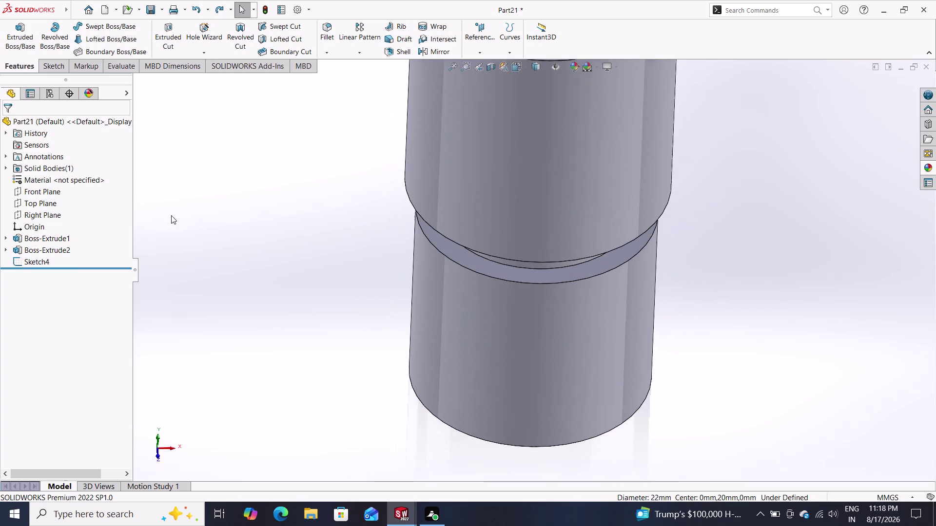
scroll(down, 3)
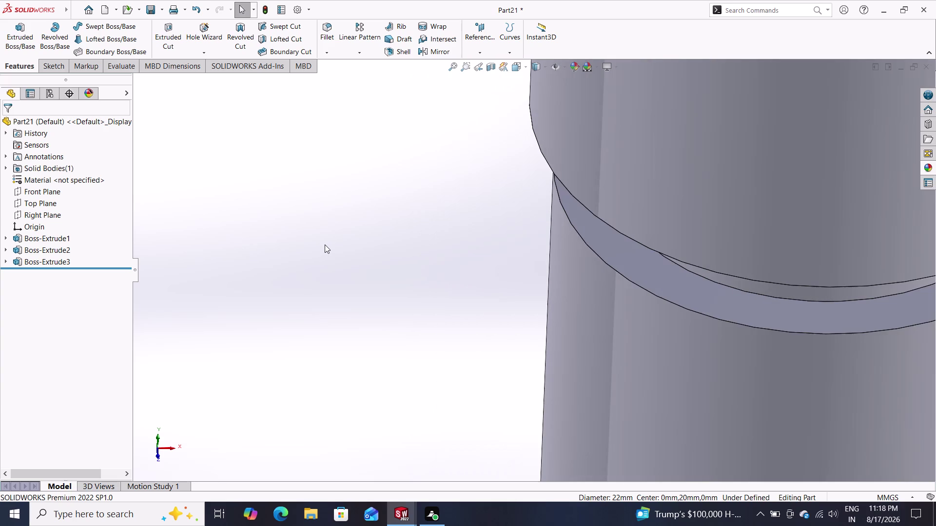
scroll(up, 3)
scroll(up, 3)
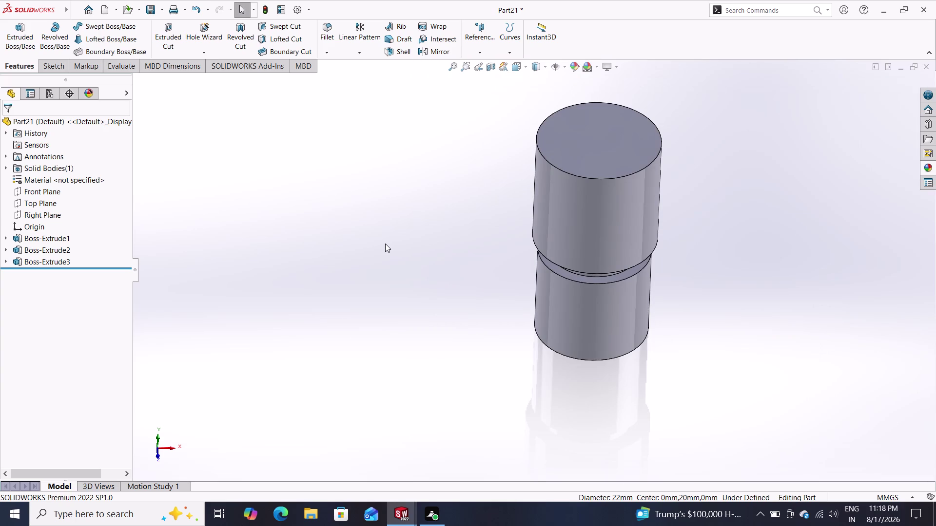
click(615, 152)
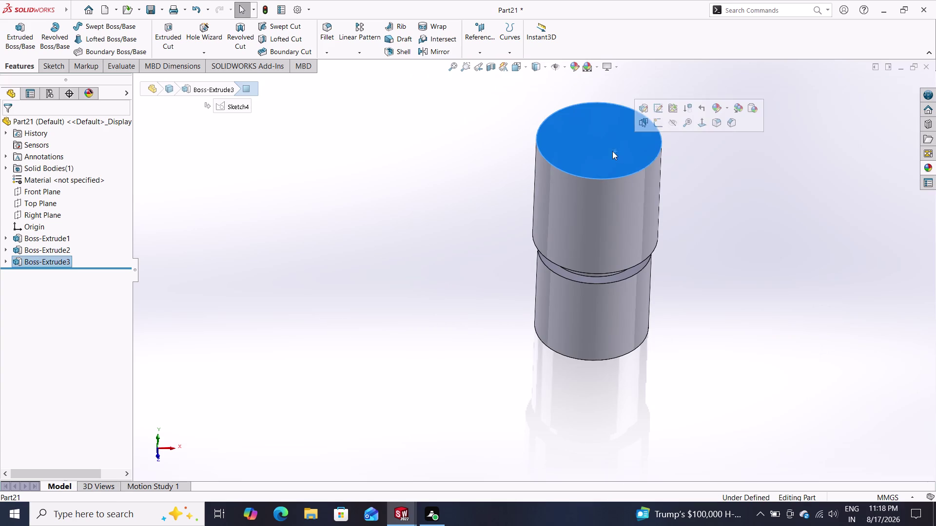
Start a sketch on the top face and draw a circle centred on the origin.
click(653, 122)
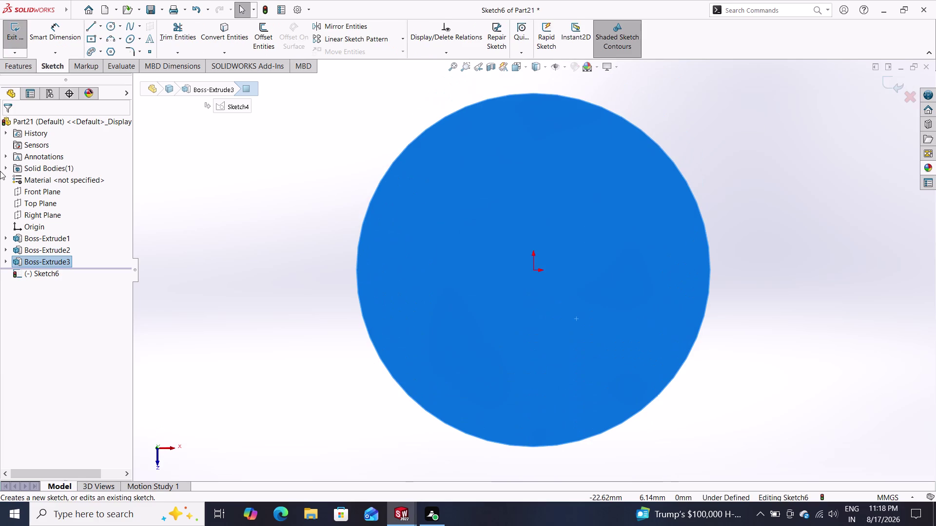
click(109, 26)
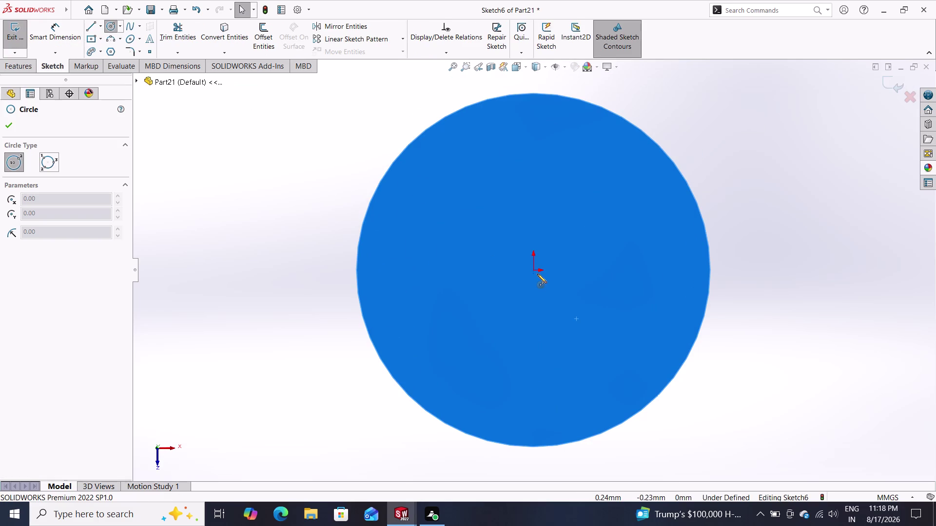
drag(533, 269, 542, 273)
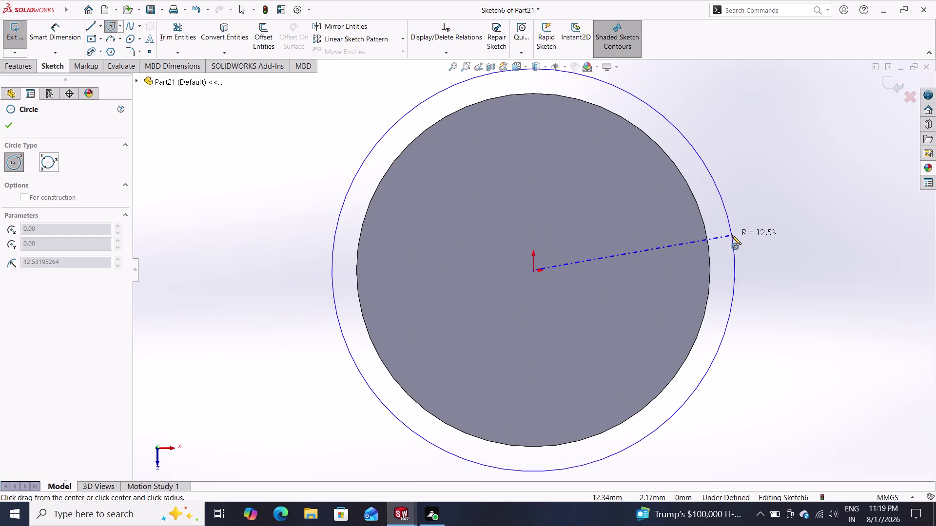
click(732, 235)
click(54, 30)
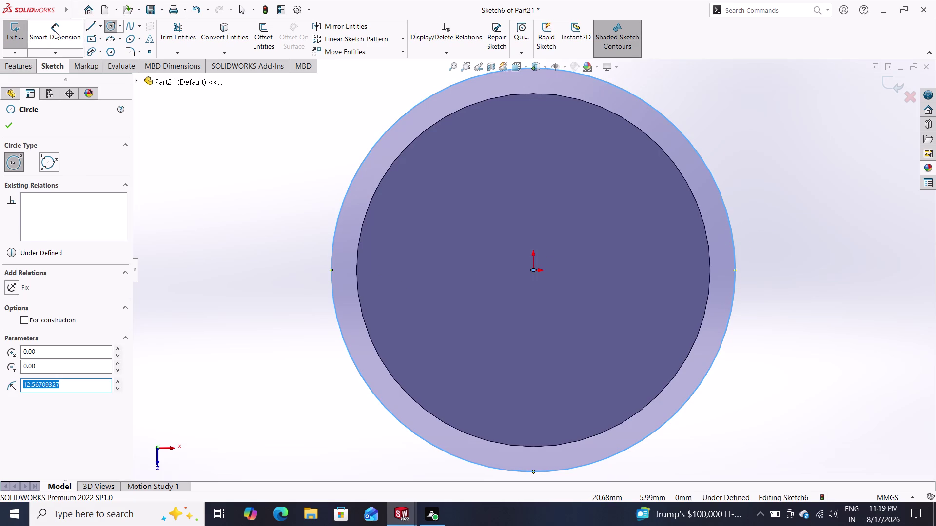
Dimension the new circle to 30 mm diameter.
click(732, 226)
click(777, 215)
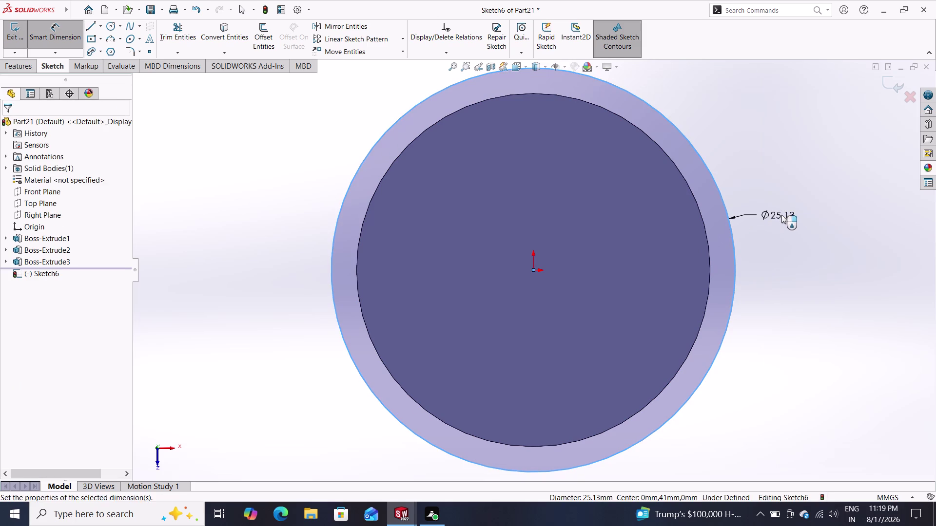
key(3)
key(0)
key(Return)
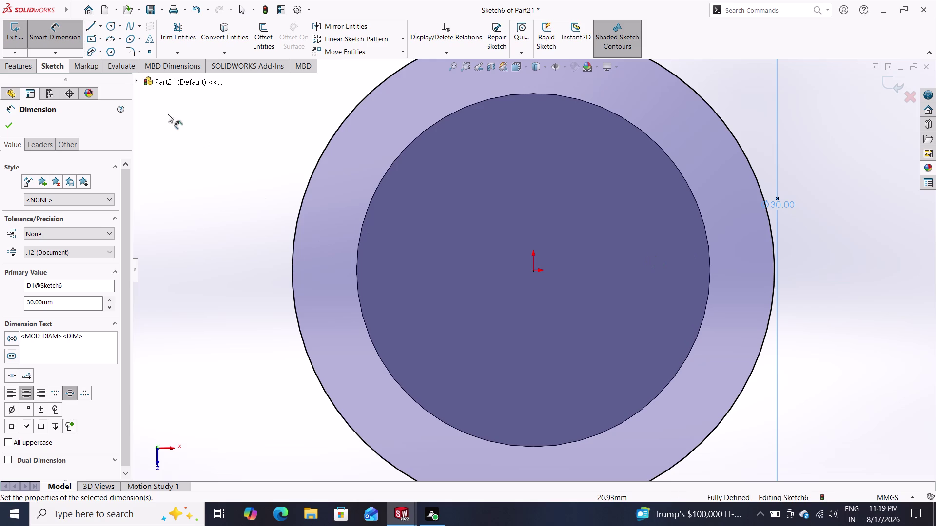
click(7, 127)
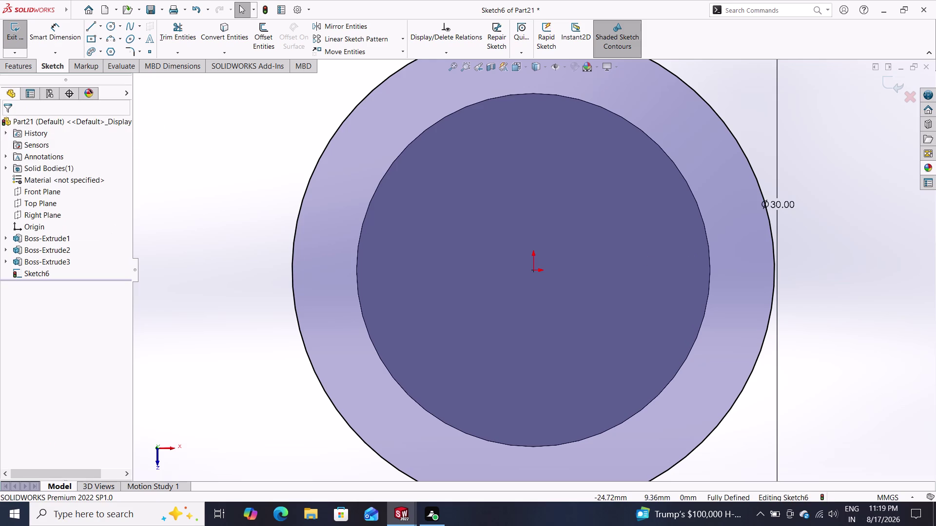
click(20, 67)
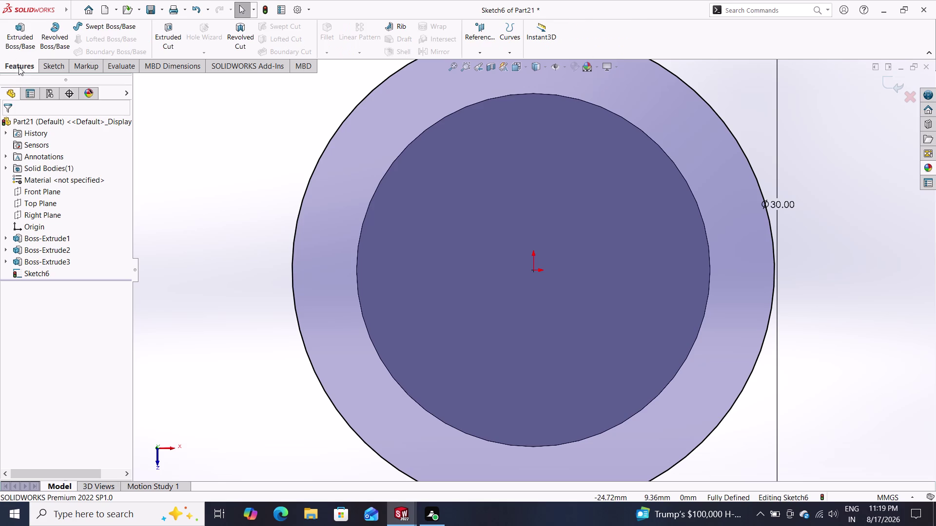
click(12, 33)
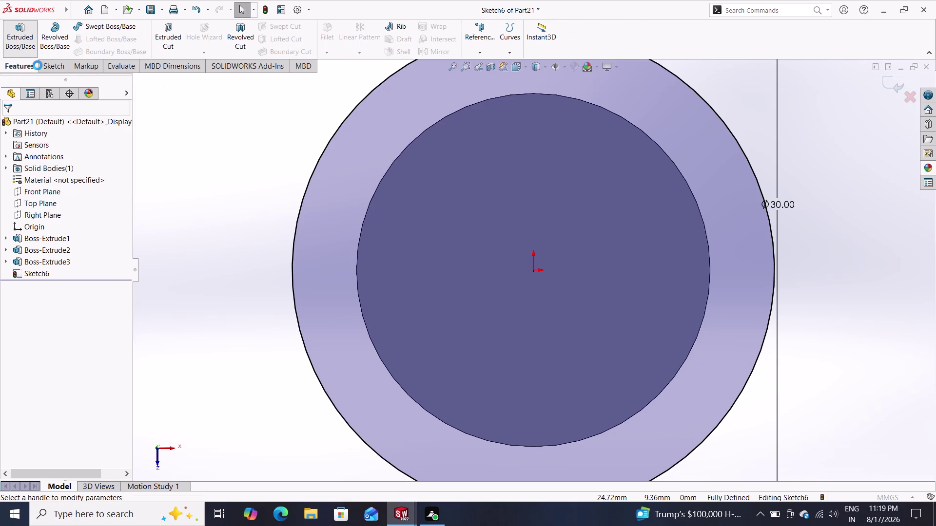